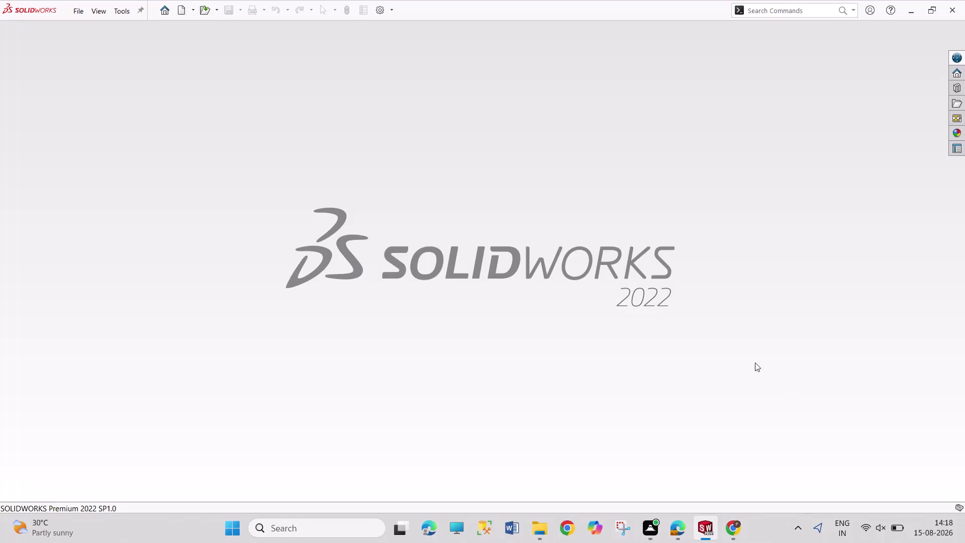
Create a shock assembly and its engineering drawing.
Create a new blank Part document (Part4) from the New SOLIDWORKS Document dialog.
click(186, 11)
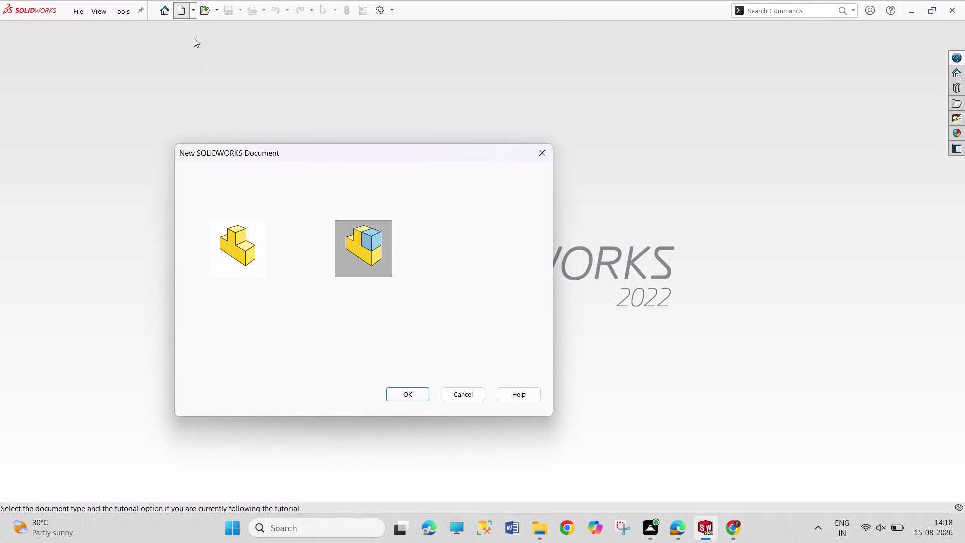
click(244, 265)
click(420, 386)
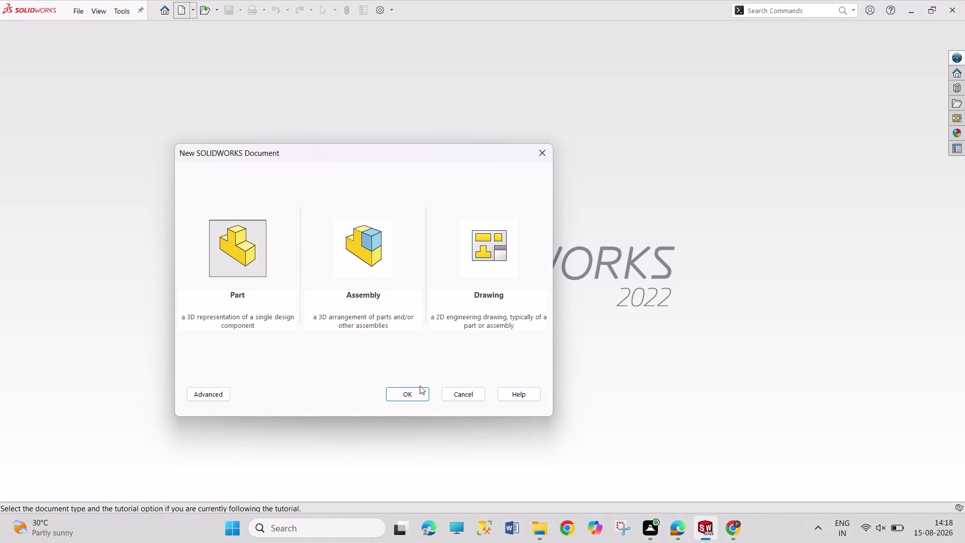
click(422, 391)
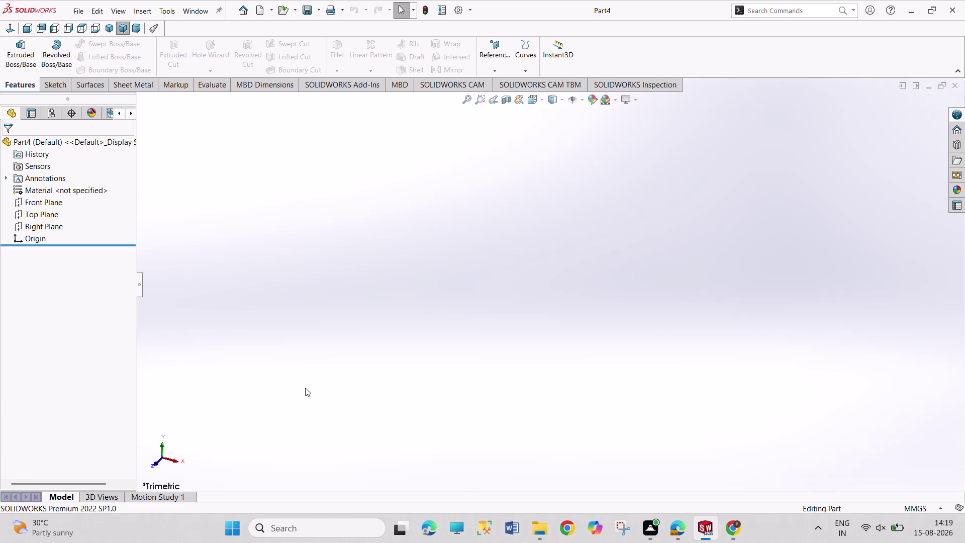
Bring up the Shock Assembly.pdf reference from Edge's taskbar thumbnail.
drag(250, 214, 467, 291)
drag(364, 243, 457, 315)
drag(339, 251, 365, 329)
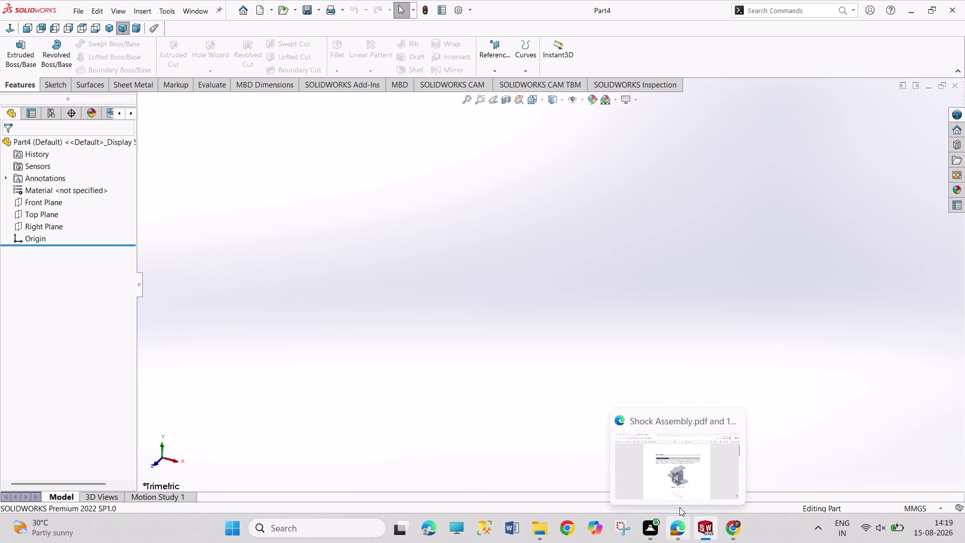
click(677, 491)
Scroll through the Shock Assembly PDF to page 2's dimension drawings.
scroll(down, 3)
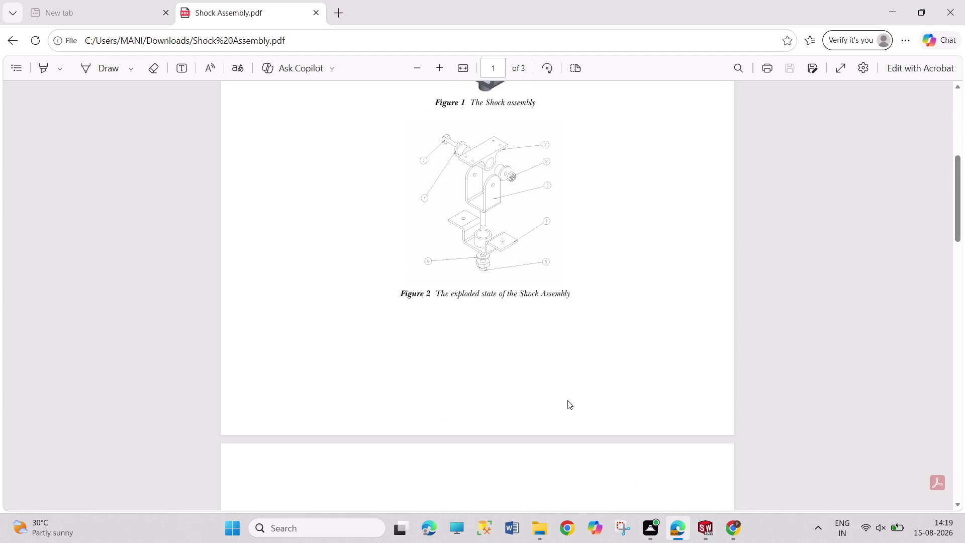
scroll(down, 3)
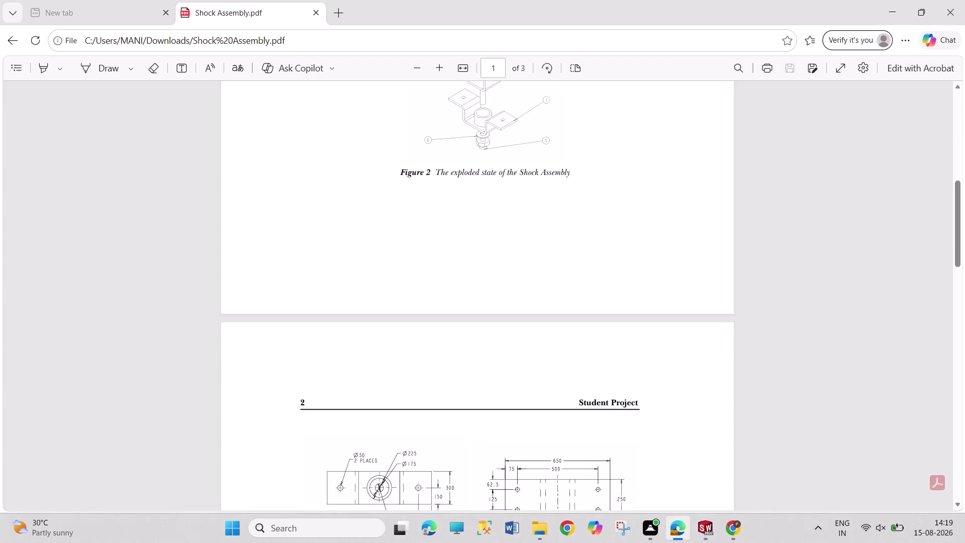
scroll(down, 3)
scroll(down, 3)
scroll(up, 3)
scroll(up, 3)
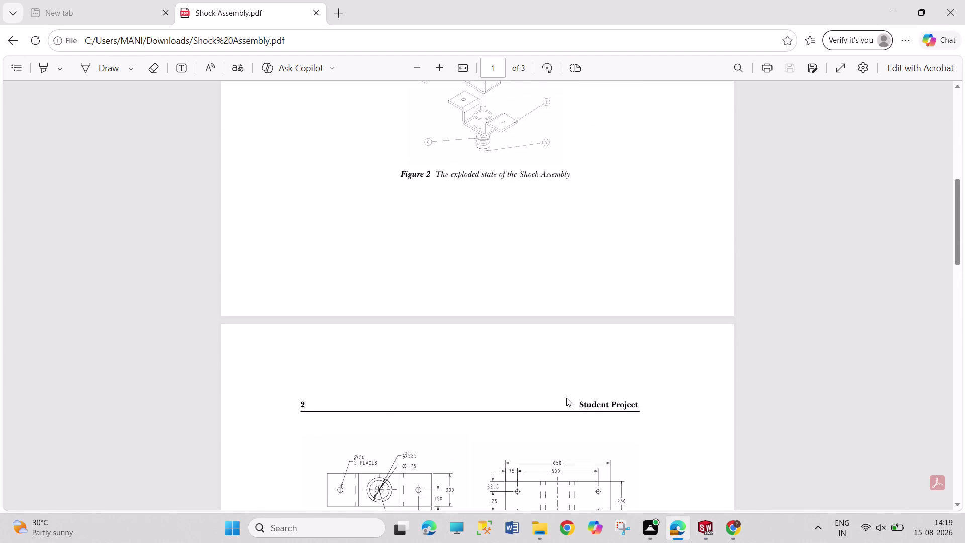
scroll(up, 3)
scroll(down, 3)
scroll(down, 3)
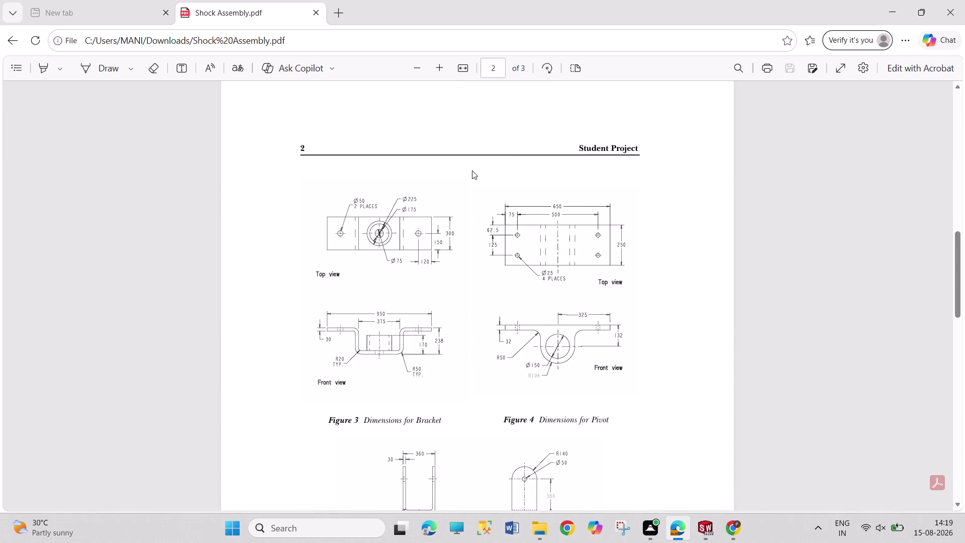
Enlarge the Bracket and Pivot drawings (Figures 3 and 4), then return to SOLIDWORKS.
click(471, 68)
scroll(down, 3)
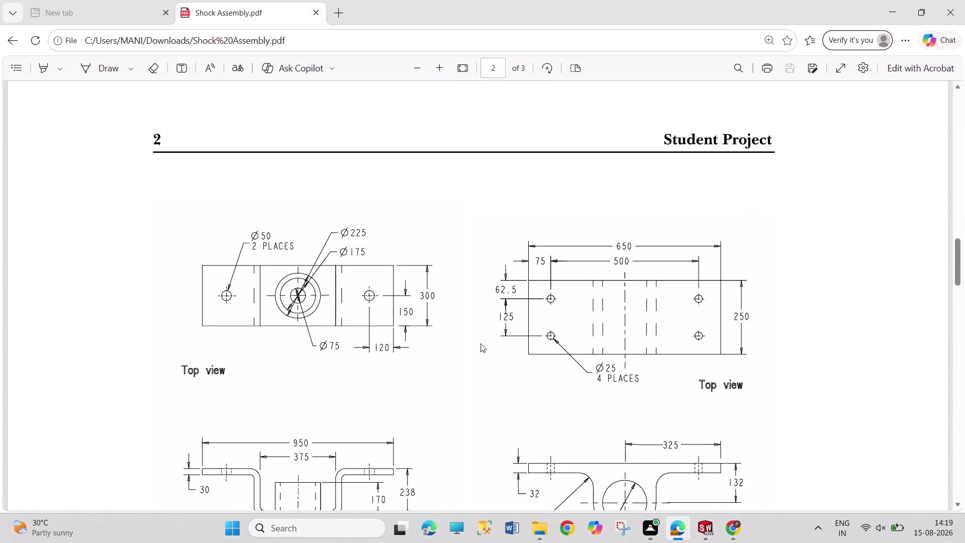
scroll(down, 3)
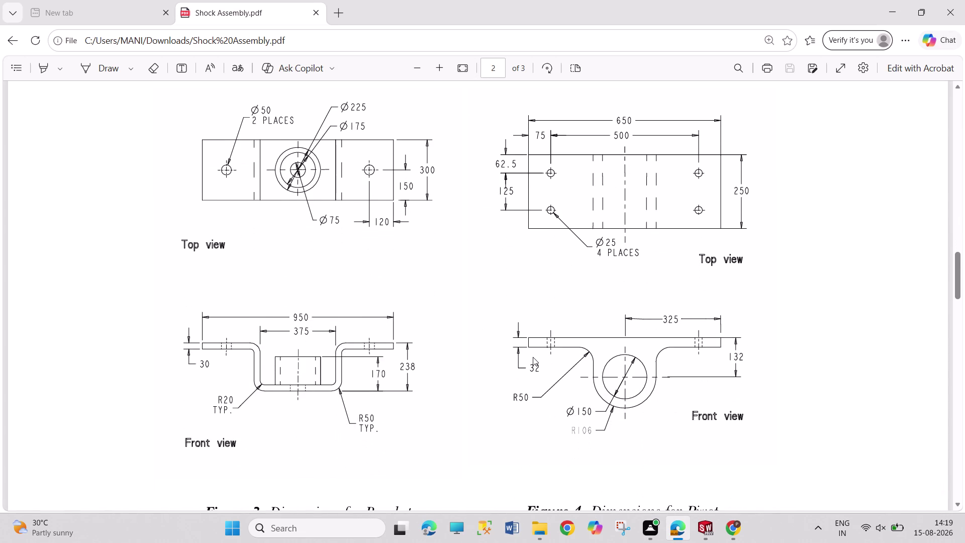
scroll(up, 3)
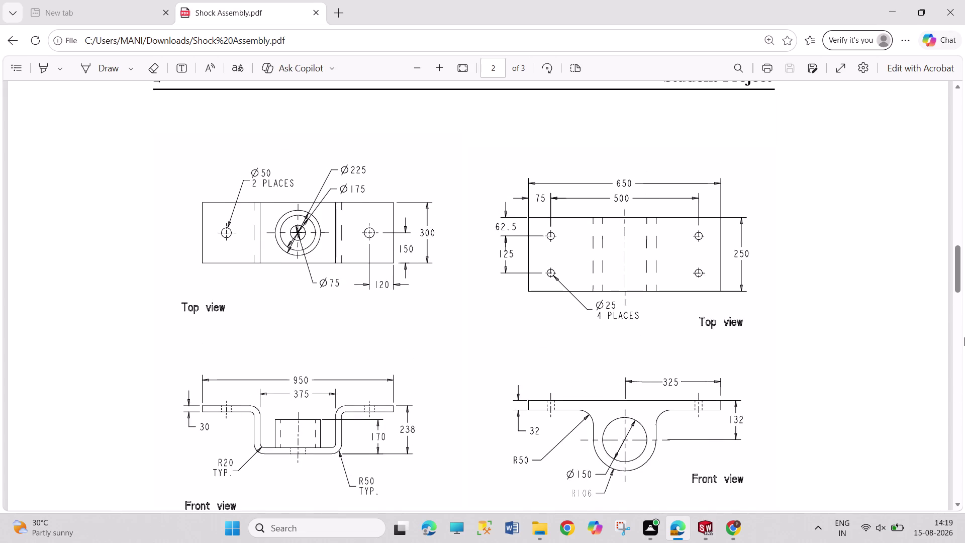
click(956, 503)
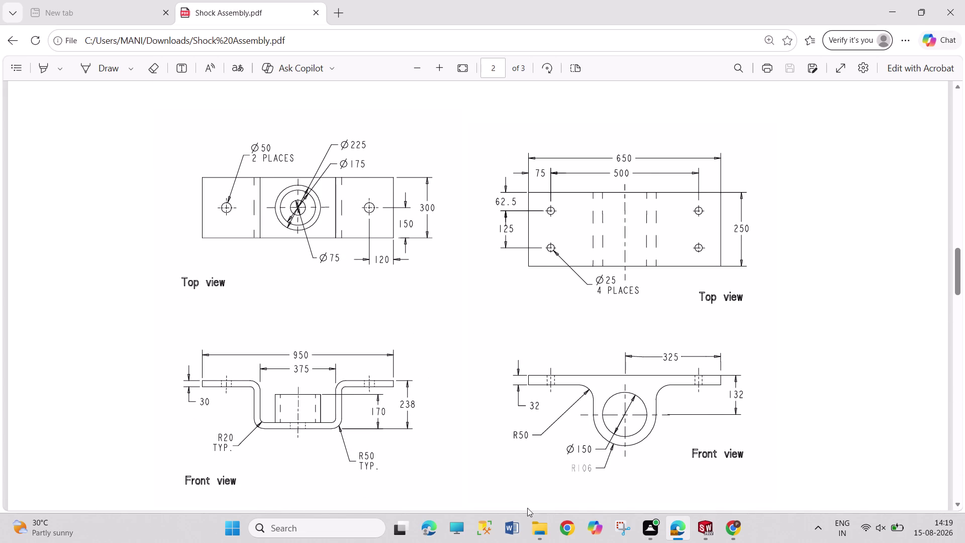
click(714, 533)
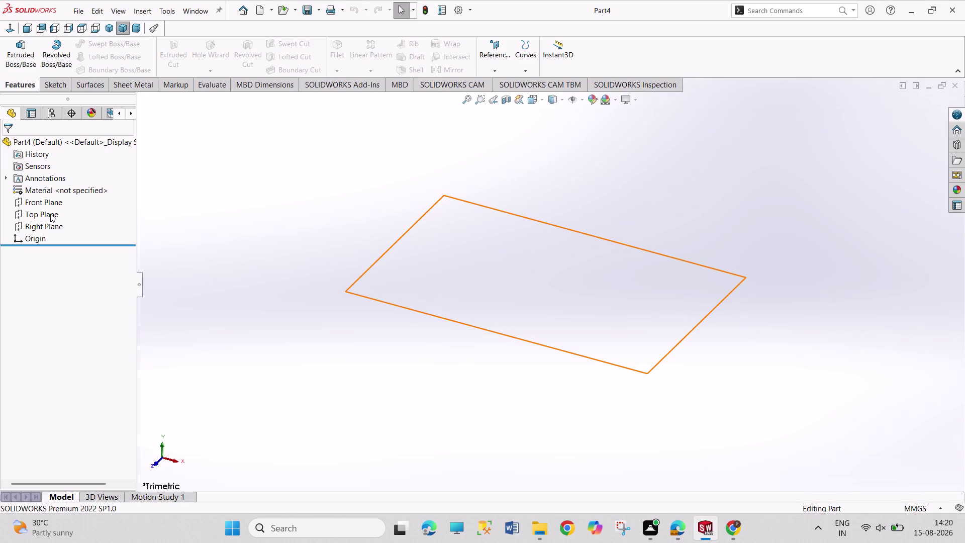
On the Front Plane, draw a connected hat-shaped line profile through the origin.
click(53, 199)
click(61, 187)
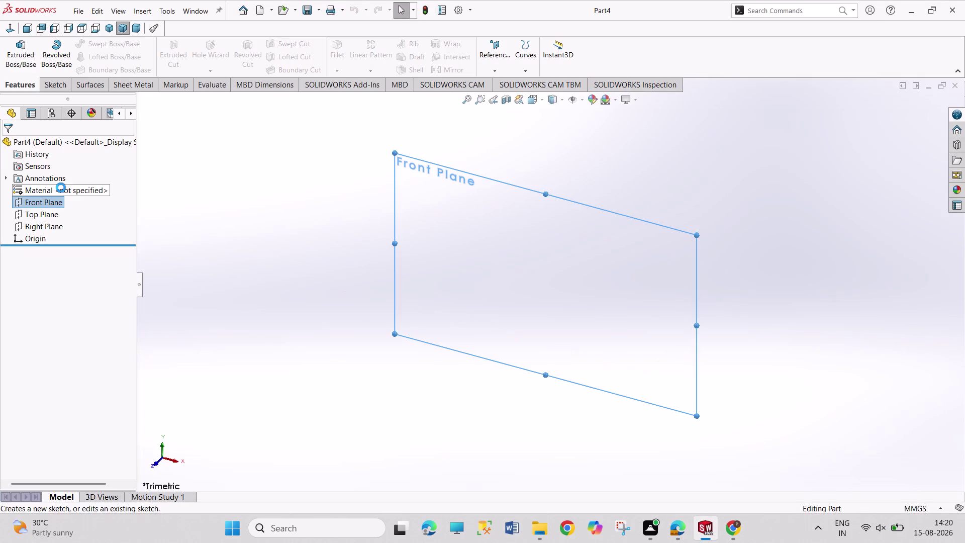
click(96, 38)
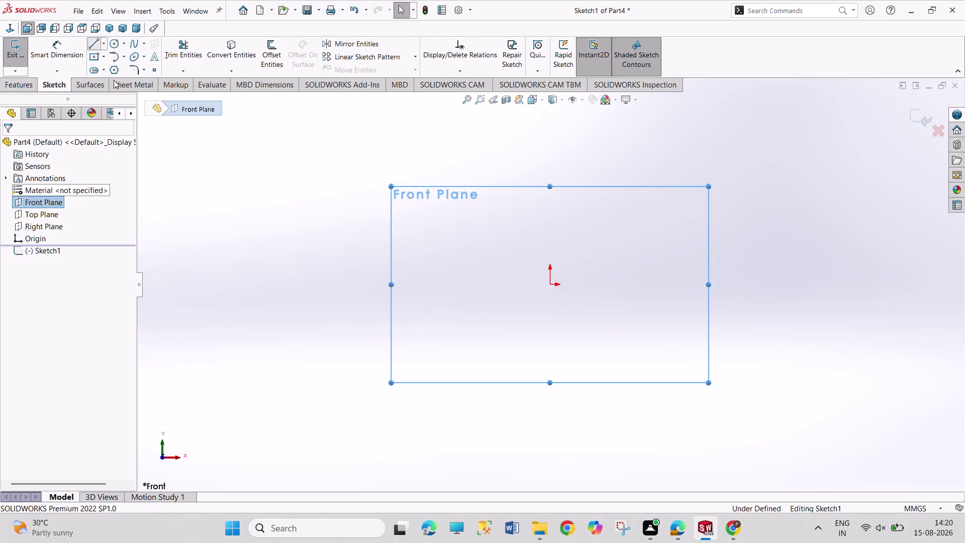
click(319, 181)
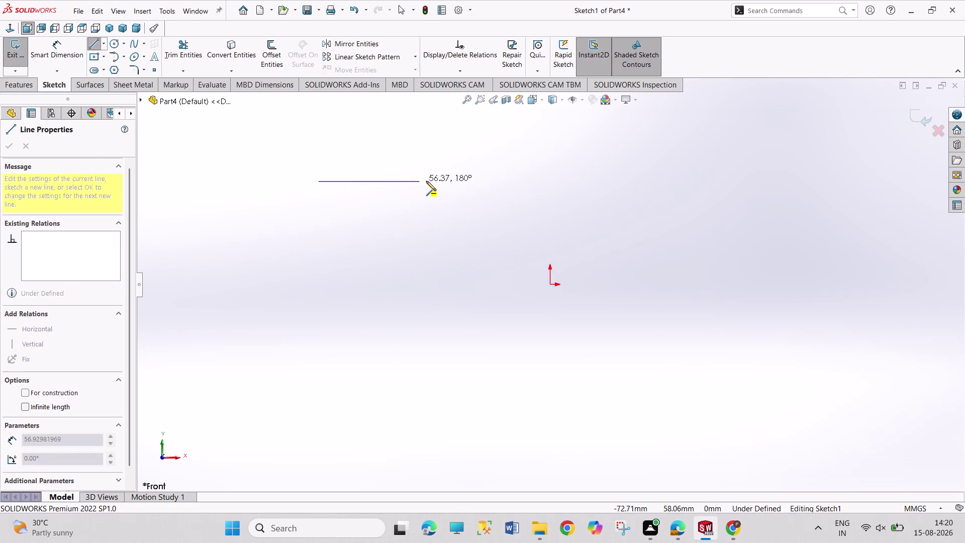
click(432, 181)
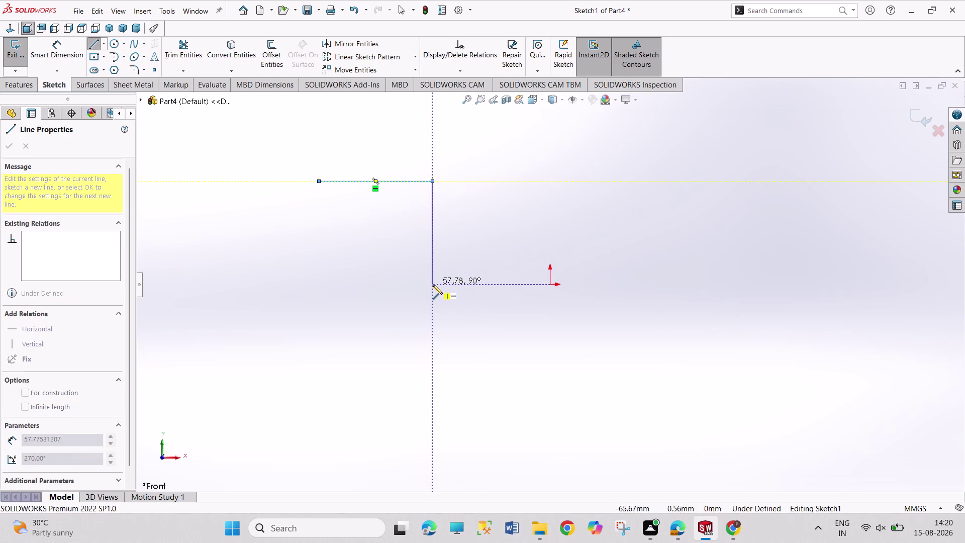
click(433, 285)
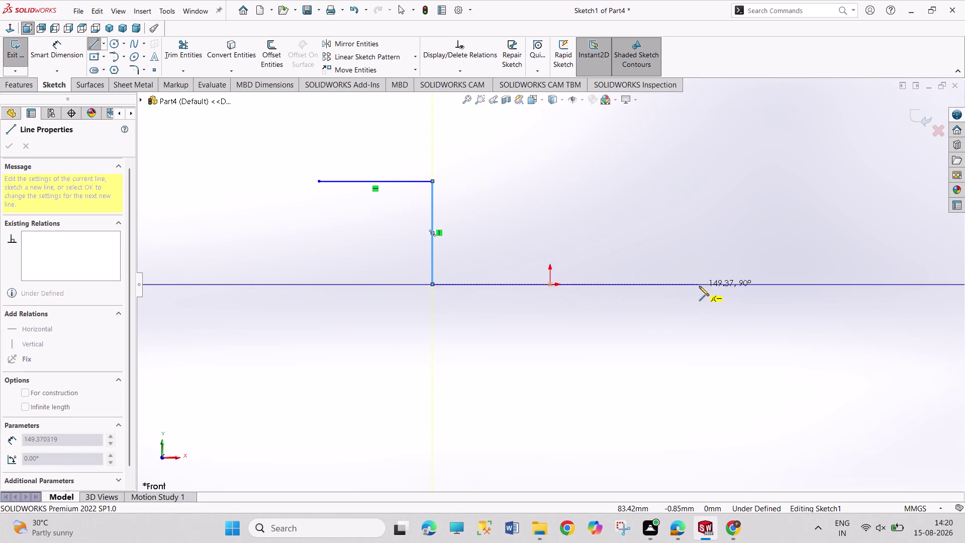
click(700, 286)
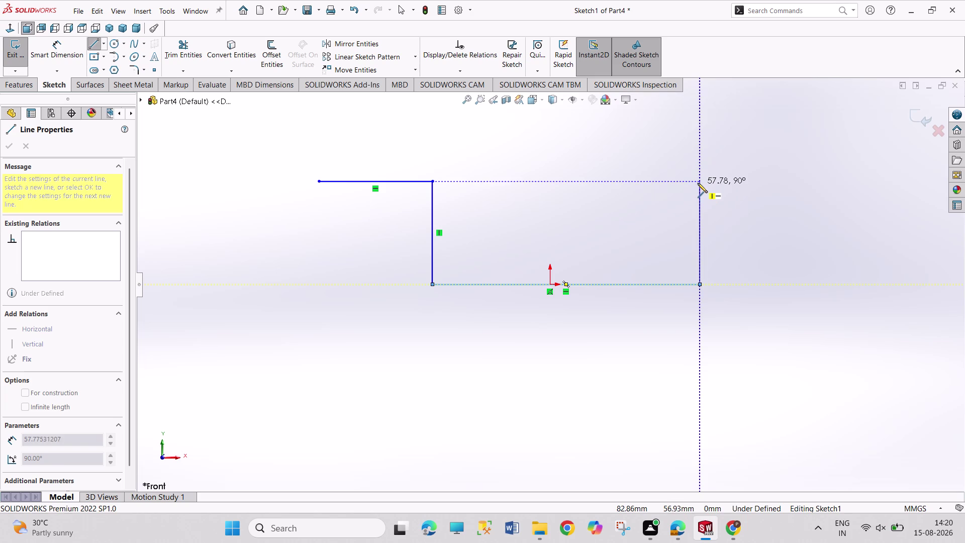
drag(698, 183, 703, 182)
click(775, 180)
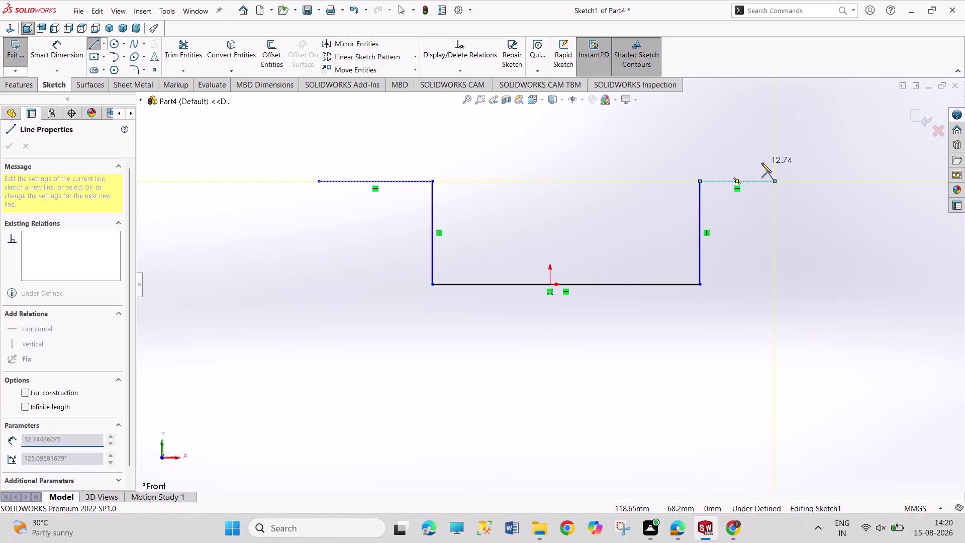
right_click(762, 163)
click(766, 167)
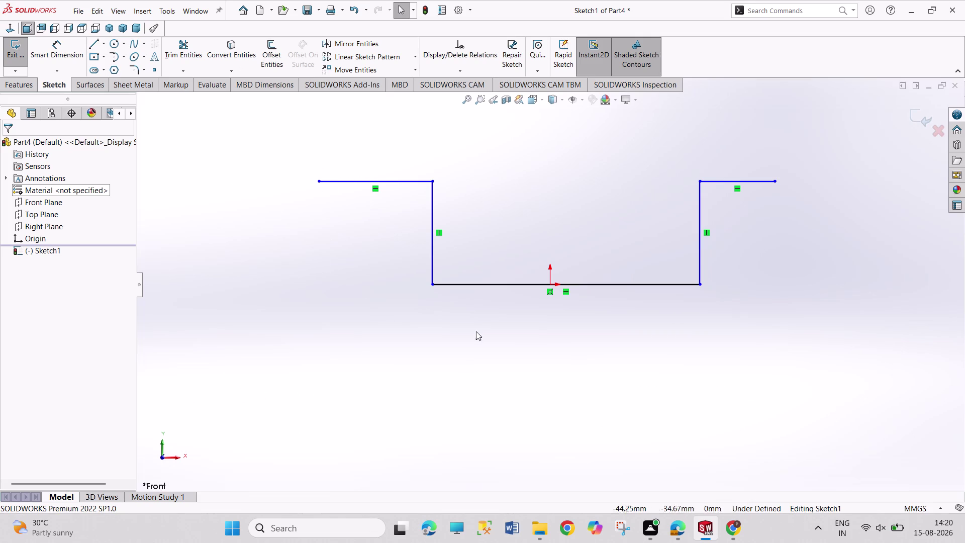
Draw a vertical construction centerline upward from the origin.
click(436, 249)
click(433, 248)
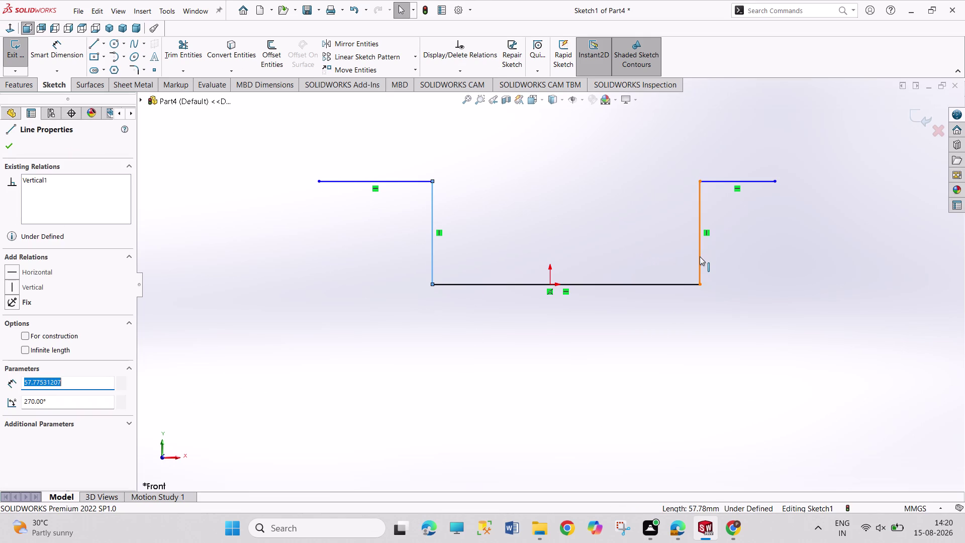
click(700, 257)
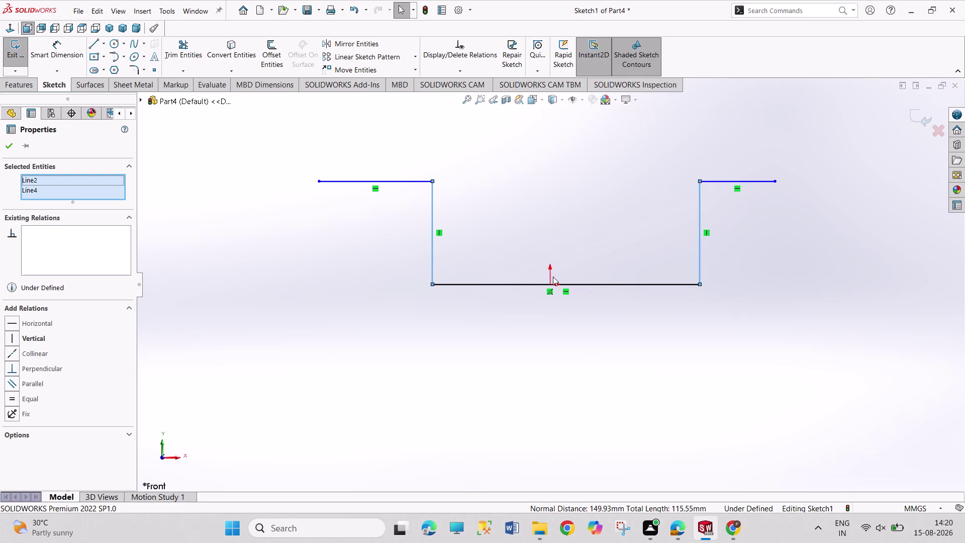
click(550, 286)
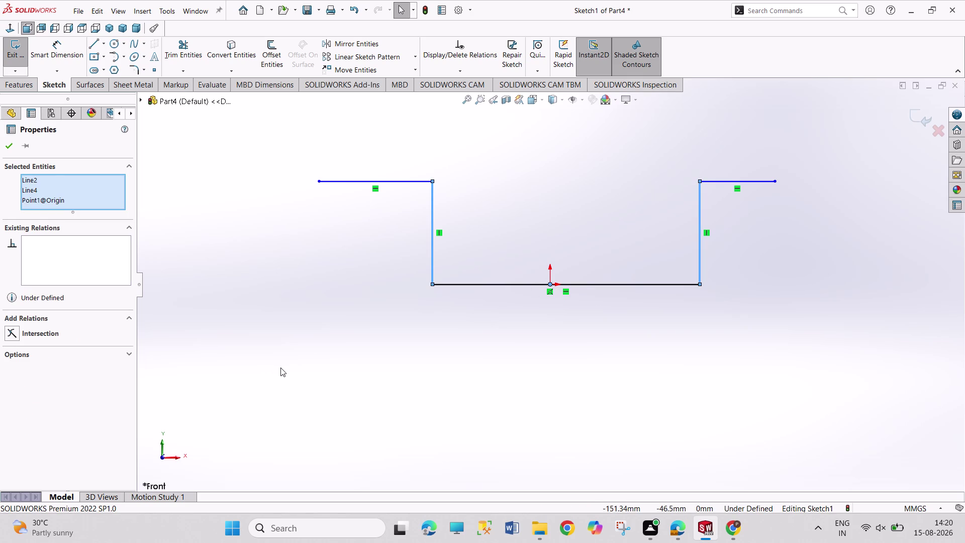
click(281, 367)
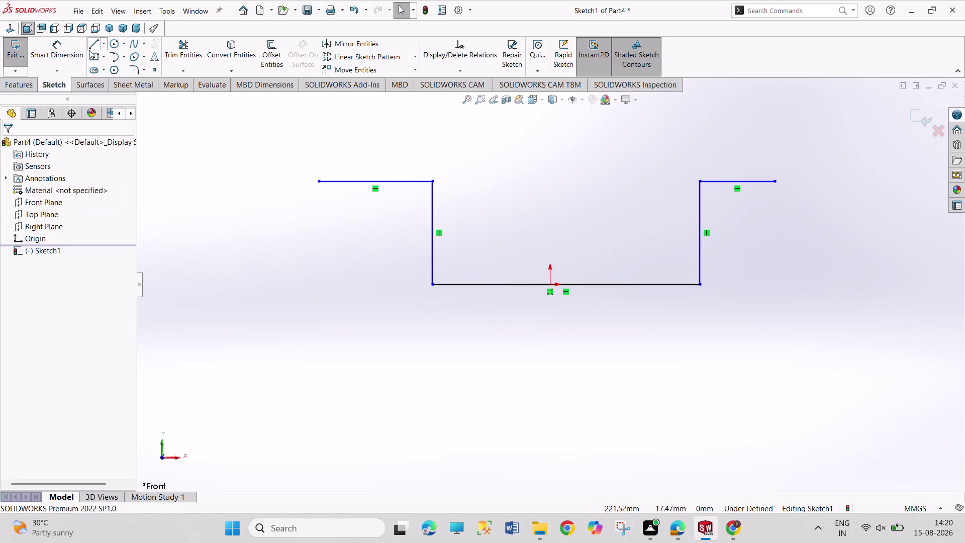
click(104, 45)
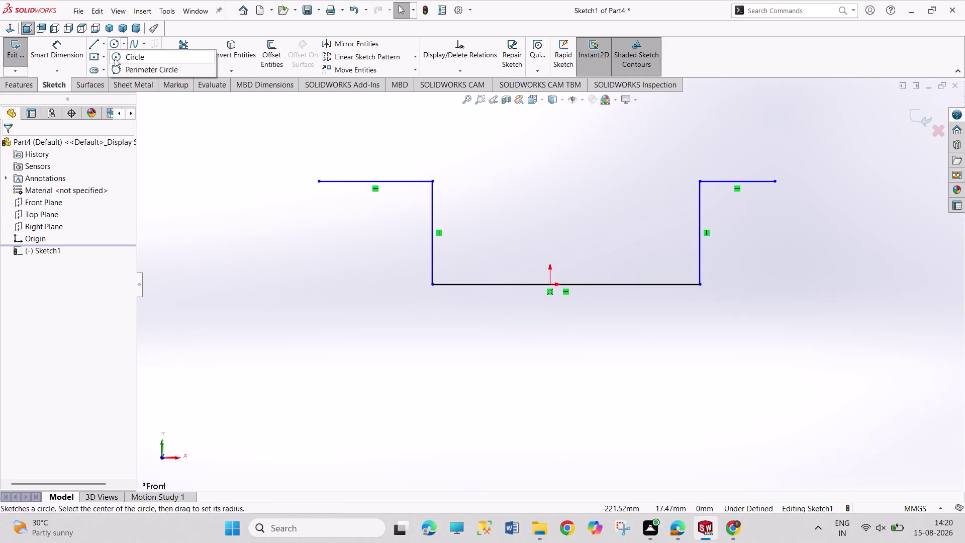
click(107, 69)
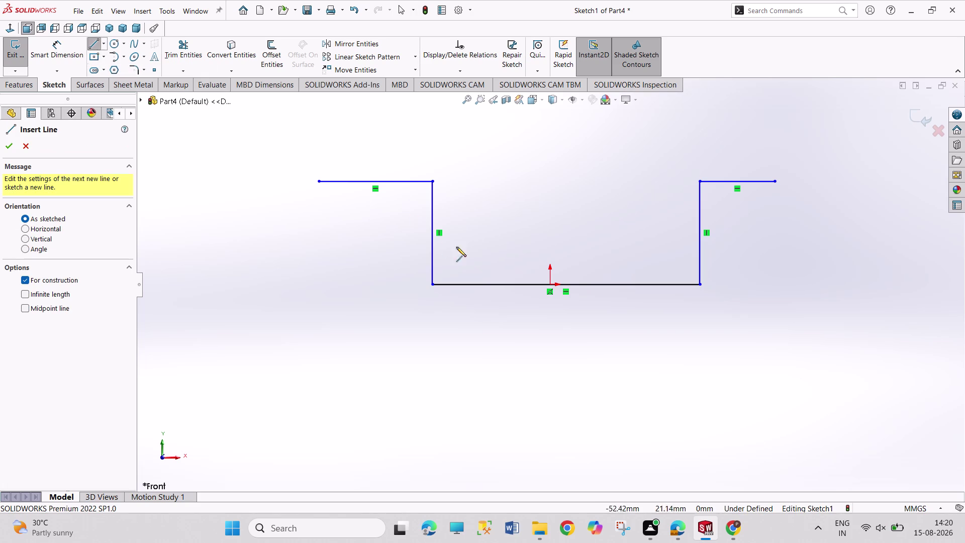
click(551, 285)
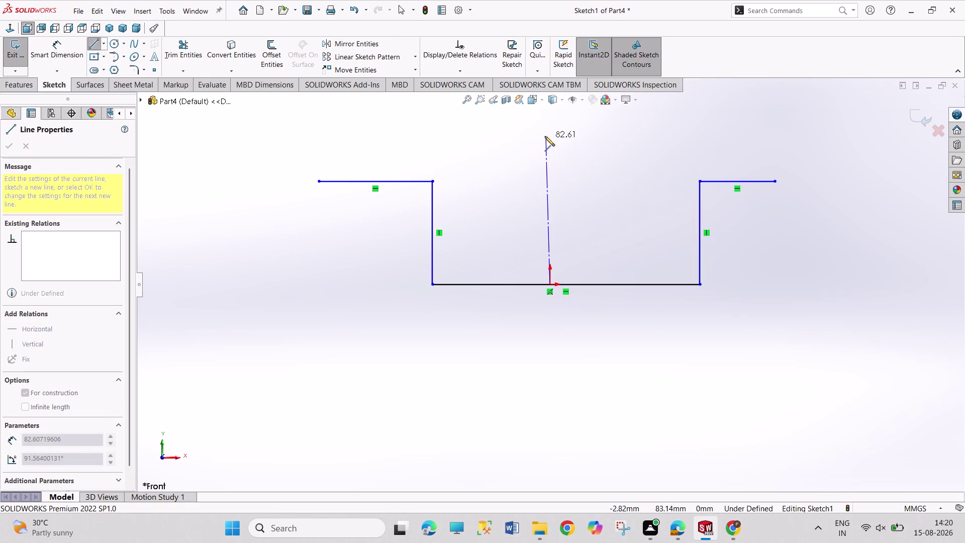
click(551, 137)
right_click(607, 176)
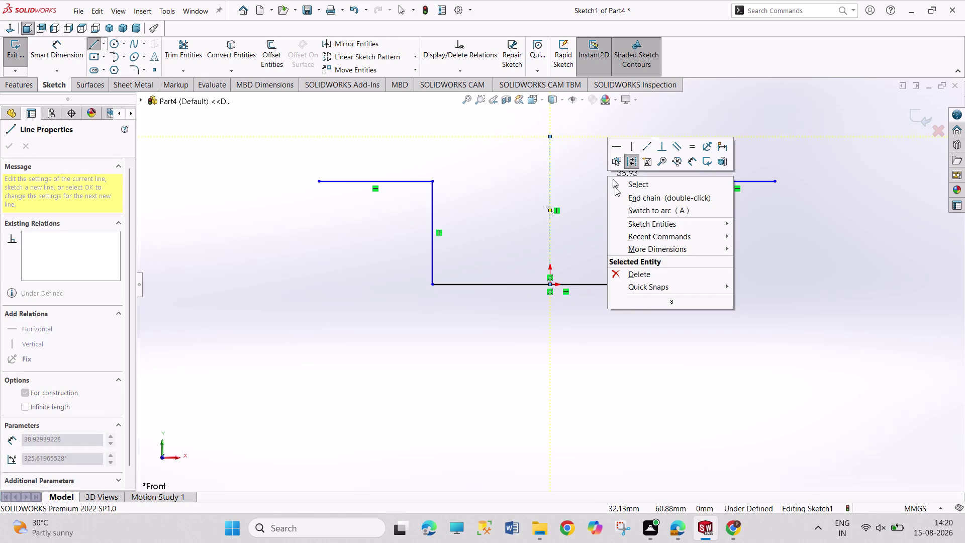
click(616, 188)
Make the left and right vertical legs equal in length.
click(434, 263)
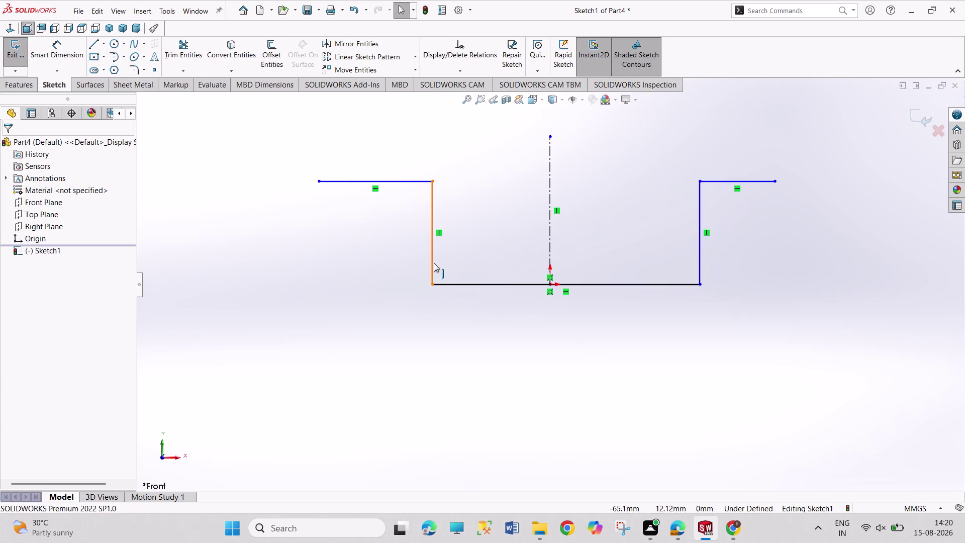
click(700, 266)
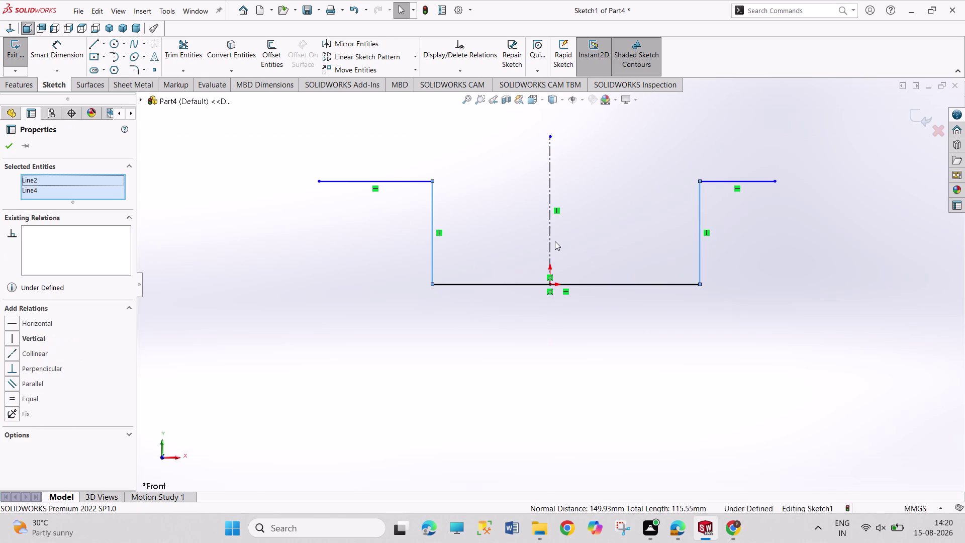
click(552, 238)
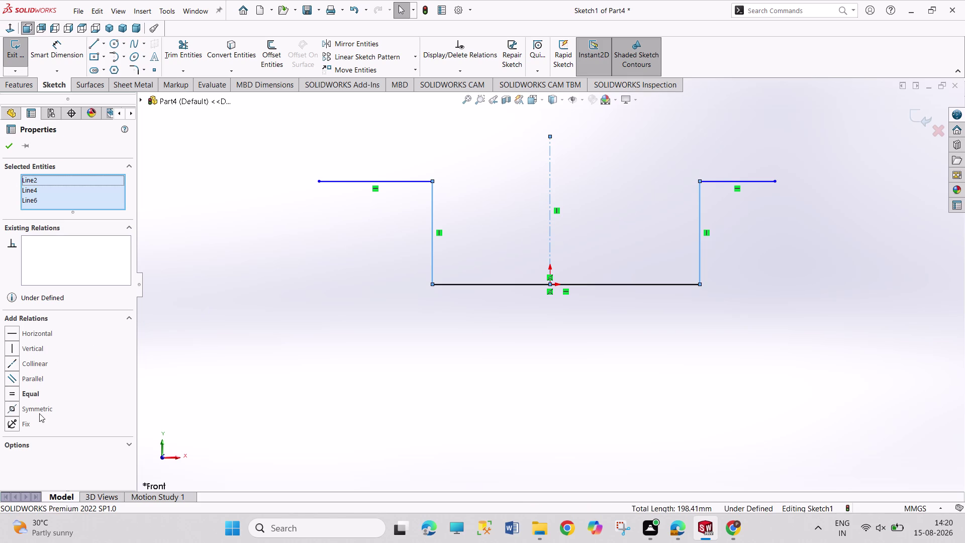
click(38, 408)
drag(245, 361, 249, 356)
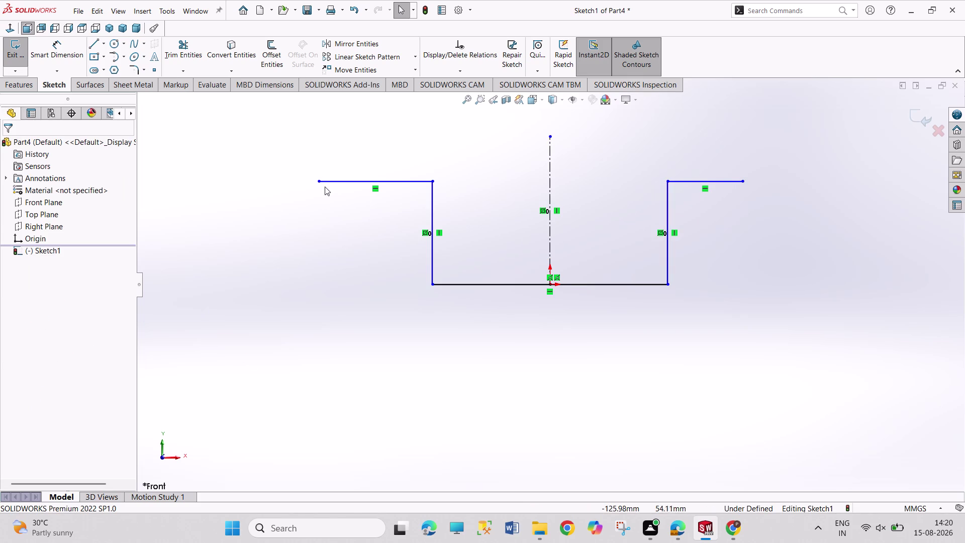
Make the two outer endpoints symmetric about the centerline.
click(320, 180)
click(744, 180)
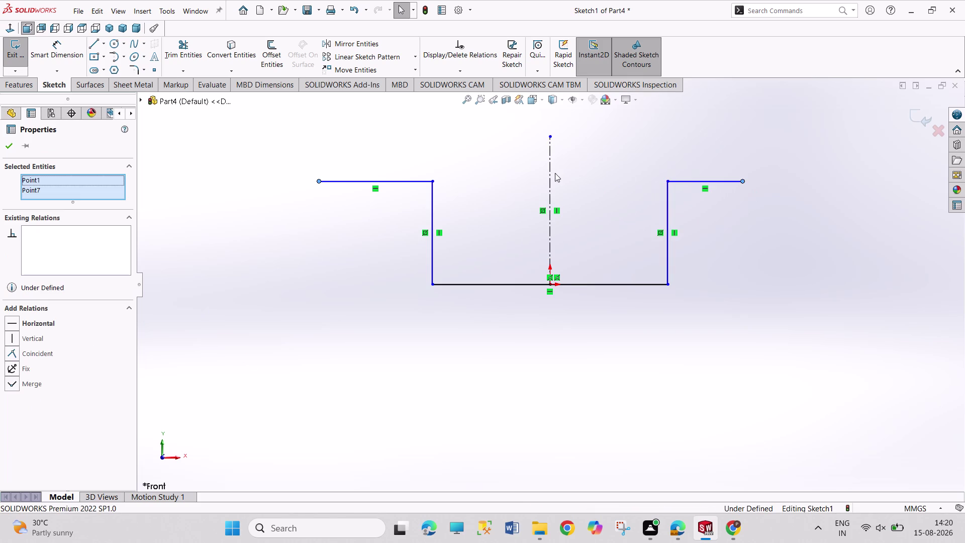
click(552, 171)
click(38, 333)
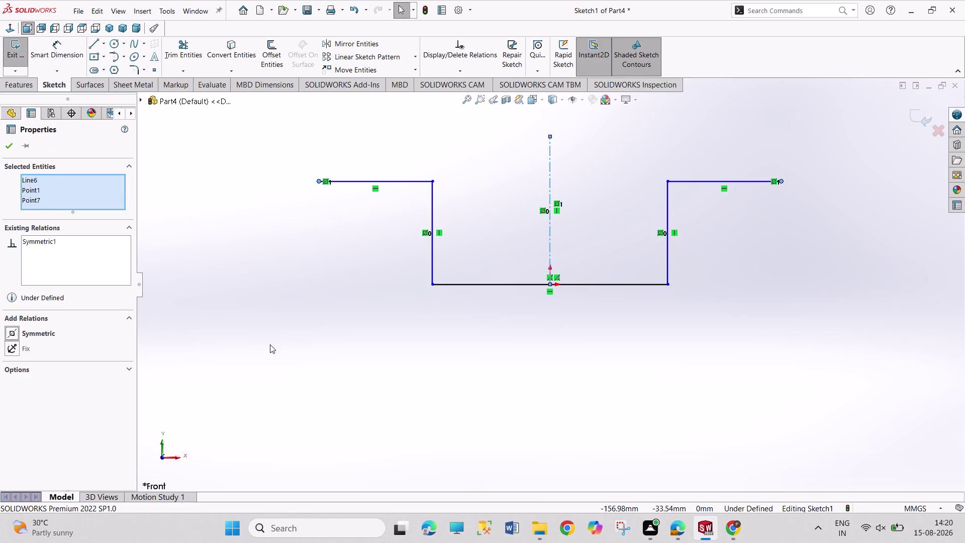
click(270, 345)
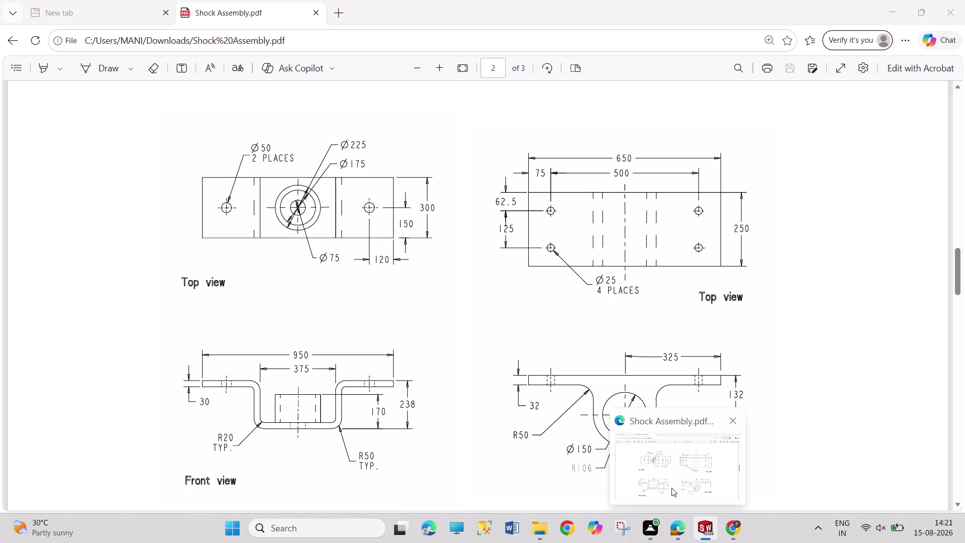
right_drag(423, 446, 392, 190)
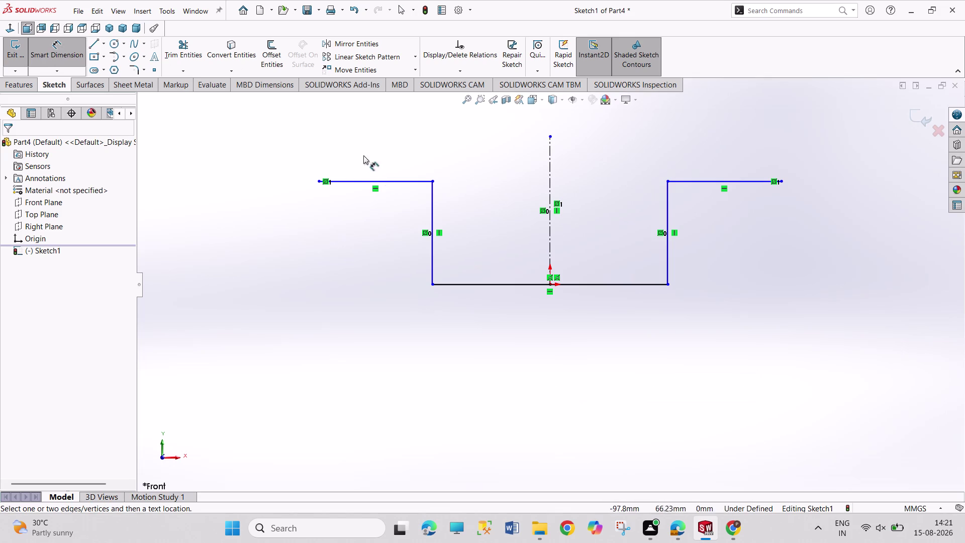
Dimension the overall width between the outer endpoints as 950 mm.
click(319, 183)
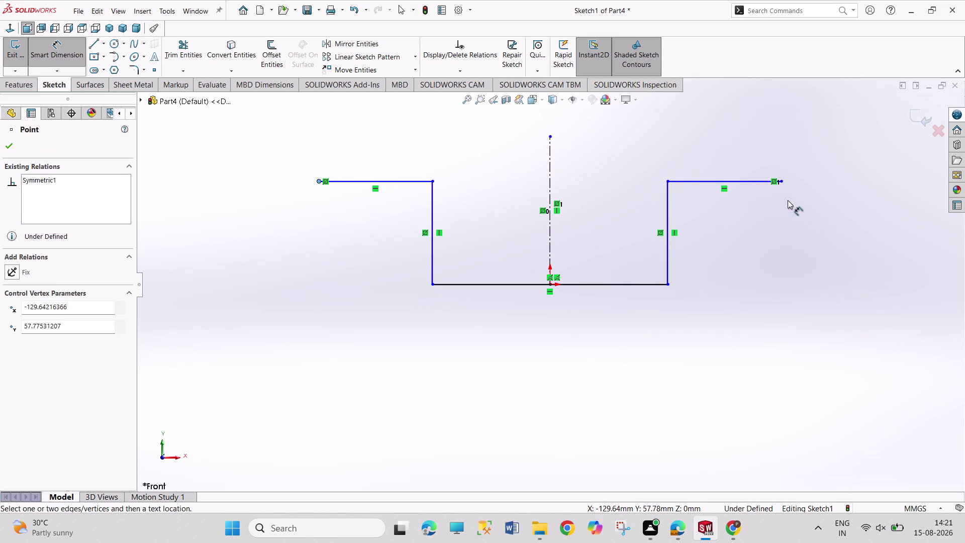
click(783, 180)
click(609, 363)
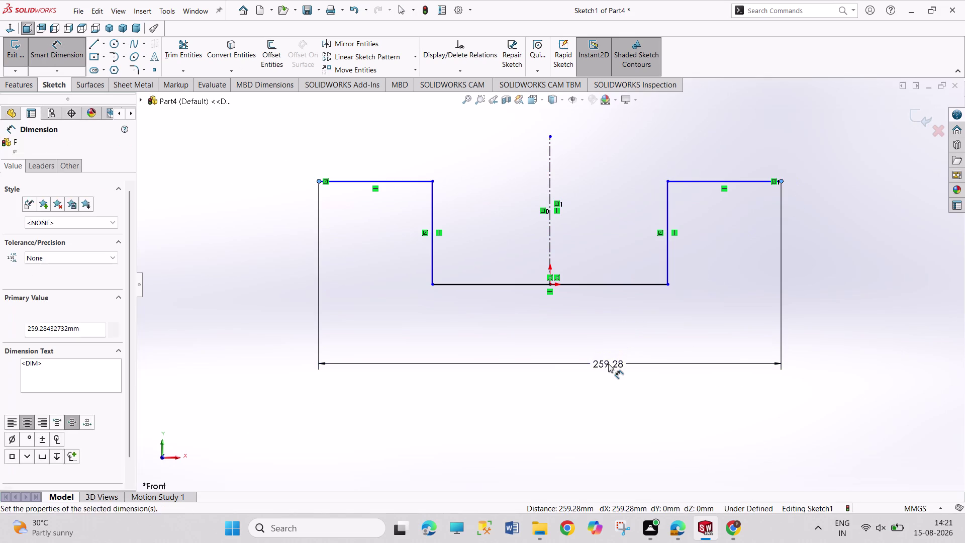
text(950)
key(Return)
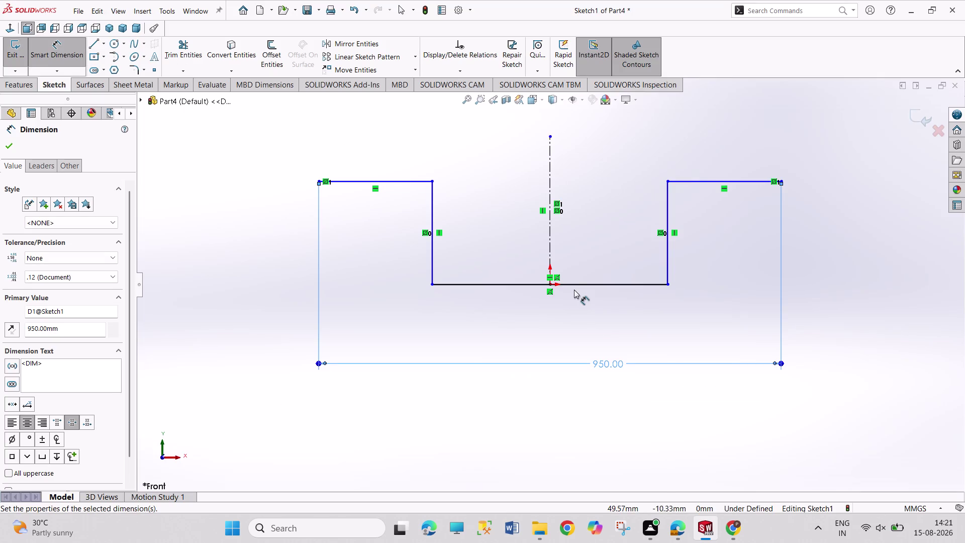
Dimension the bottom recess line as 375 mm and stop dimensioning.
drag(576, 287, 577, 273)
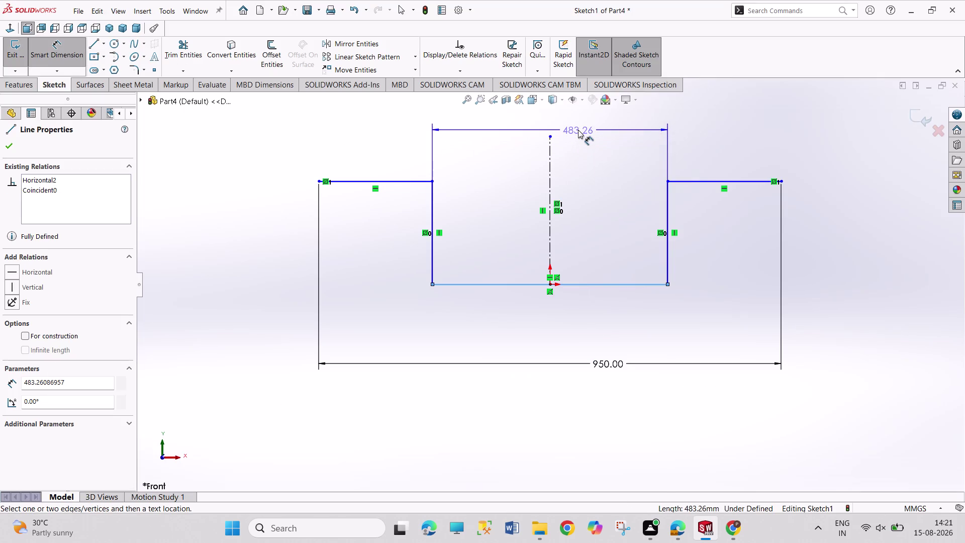
click(579, 130)
text(375)
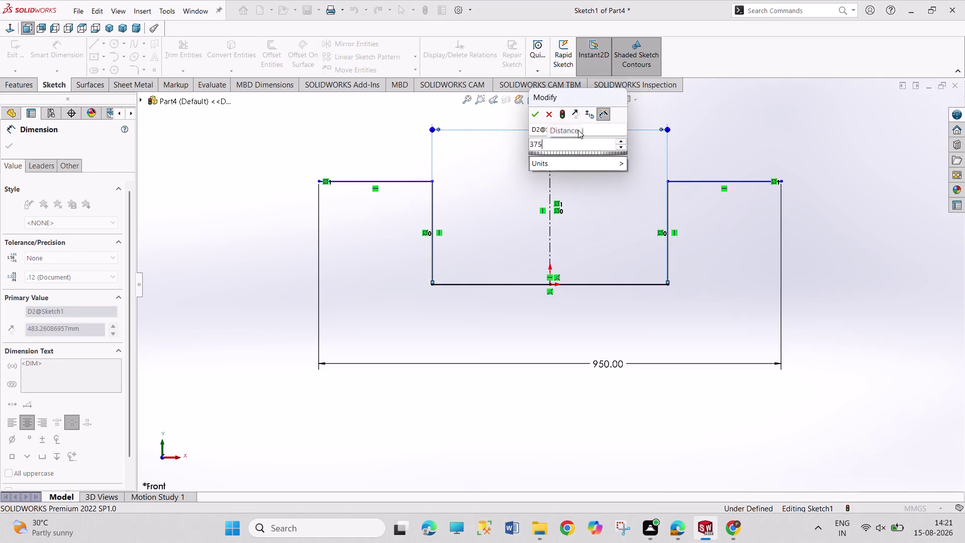
key(Return)
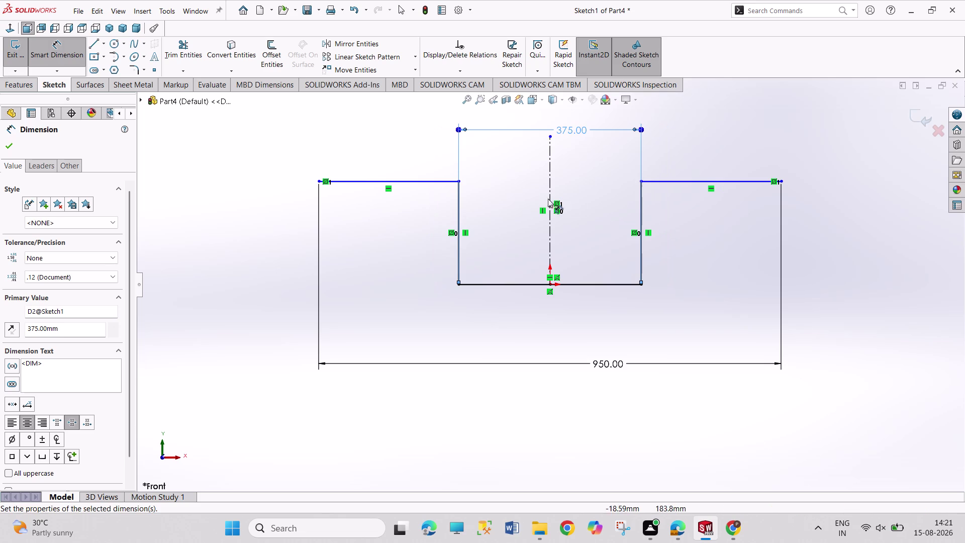
right_click(693, 153)
click(717, 188)
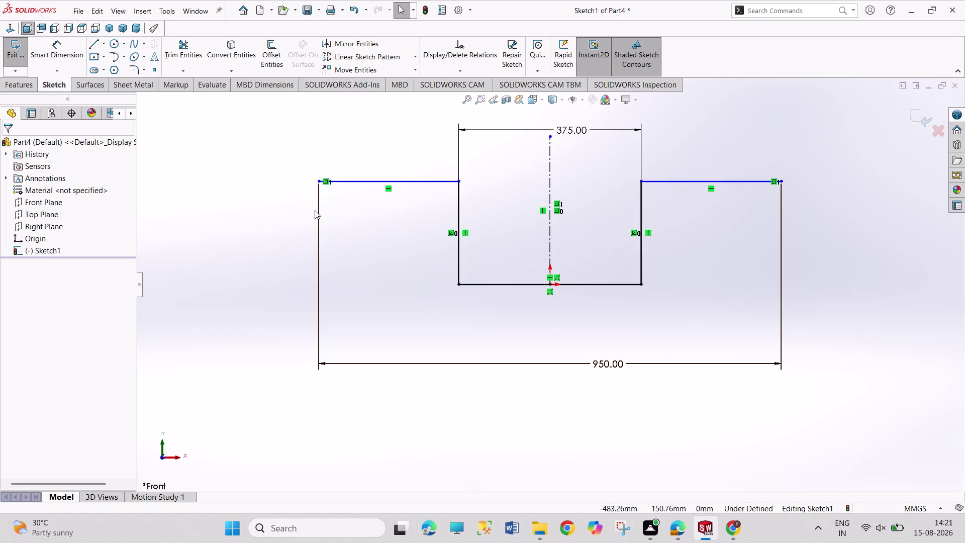
click(269, 46)
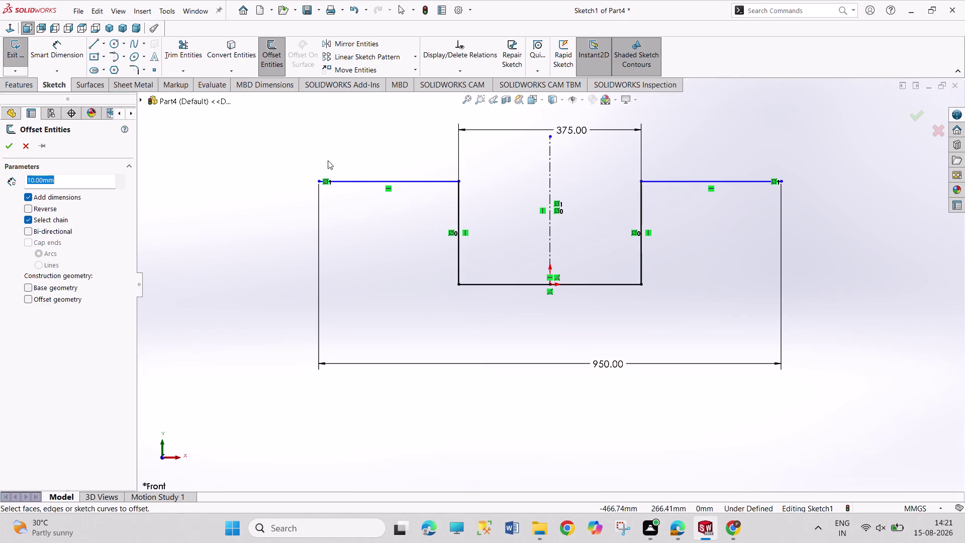
Offset the whole profile chain 30 mm below the original.
click(362, 182)
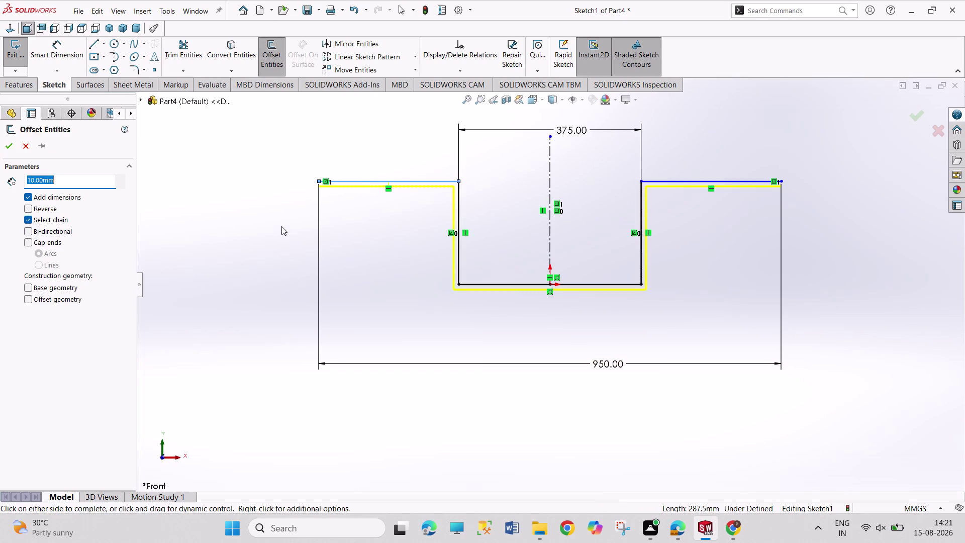
text(30)
key(Return)
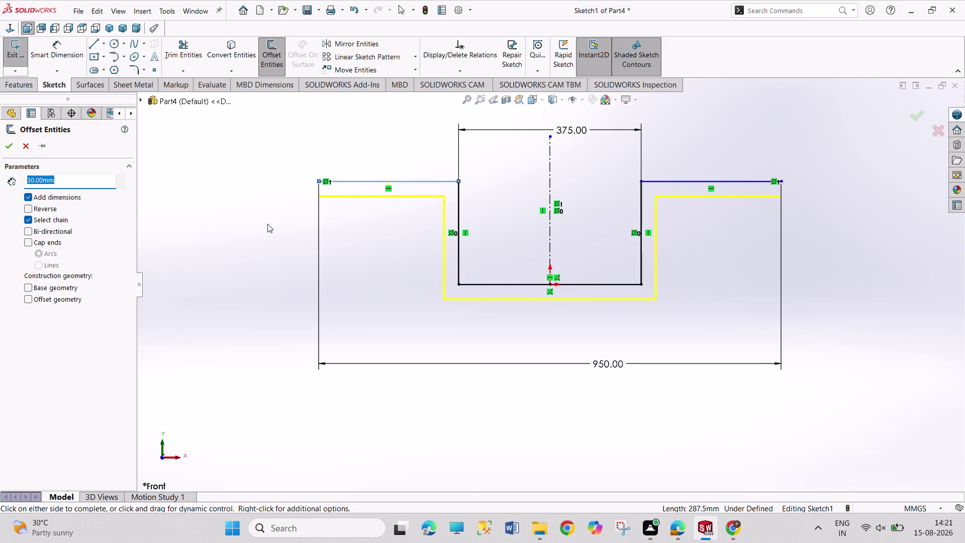
click(8, 150)
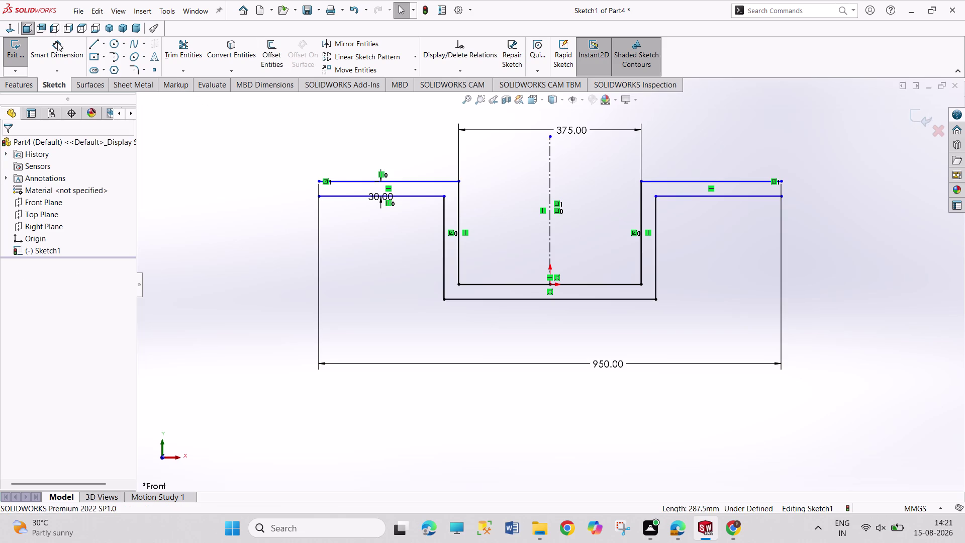
Close both ends of the channel with short vertical lines.
click(91, 47)
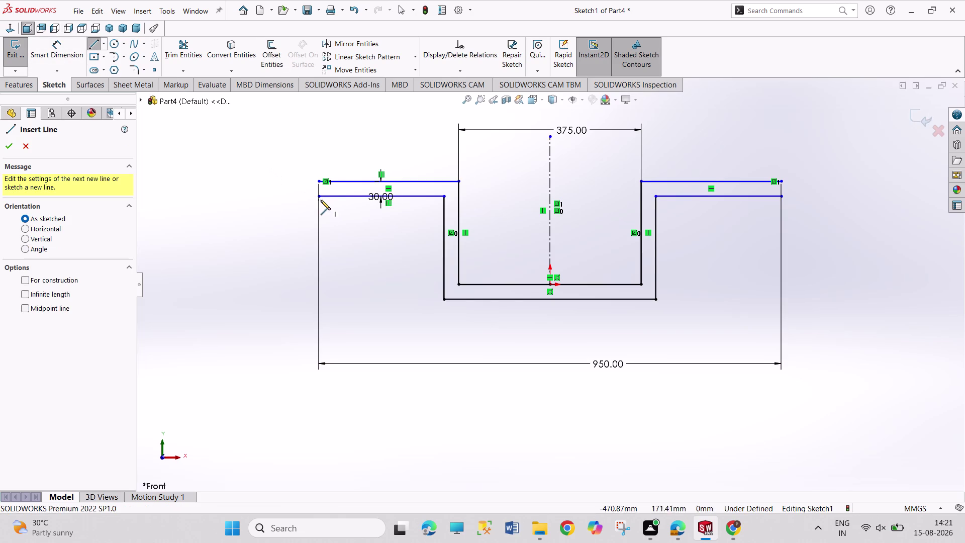
click(319, 196)
click(319, 182)
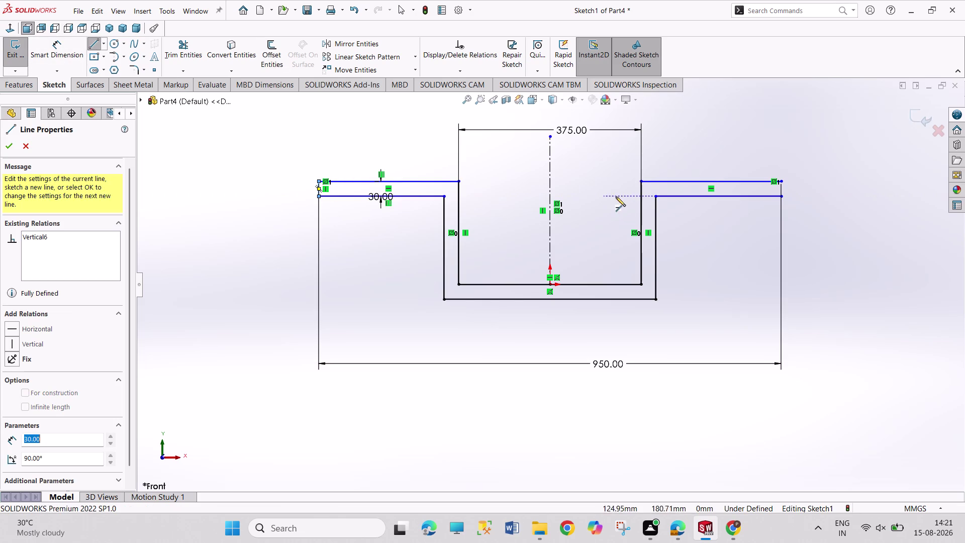
click(780, 196)
click(782, 180)
right_click(803, 215)
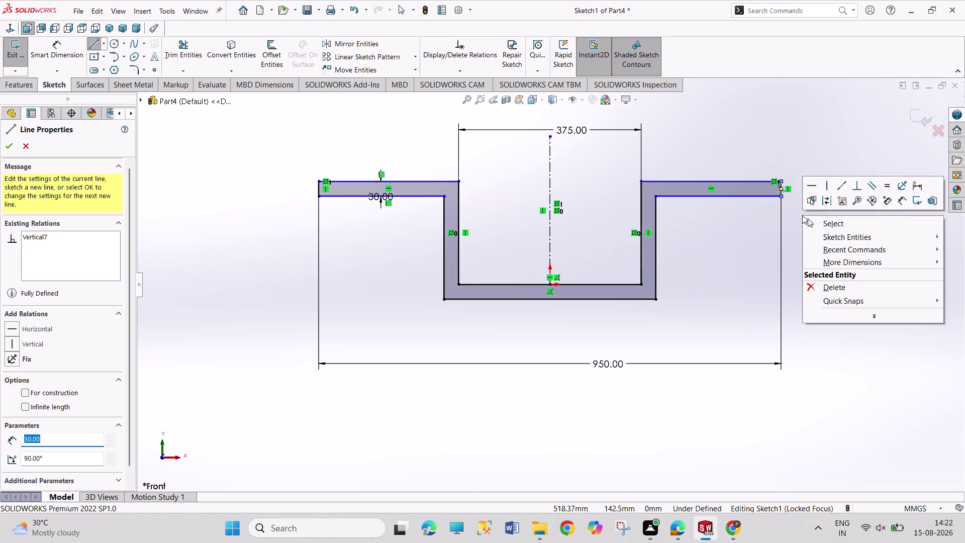
click(808, 224)
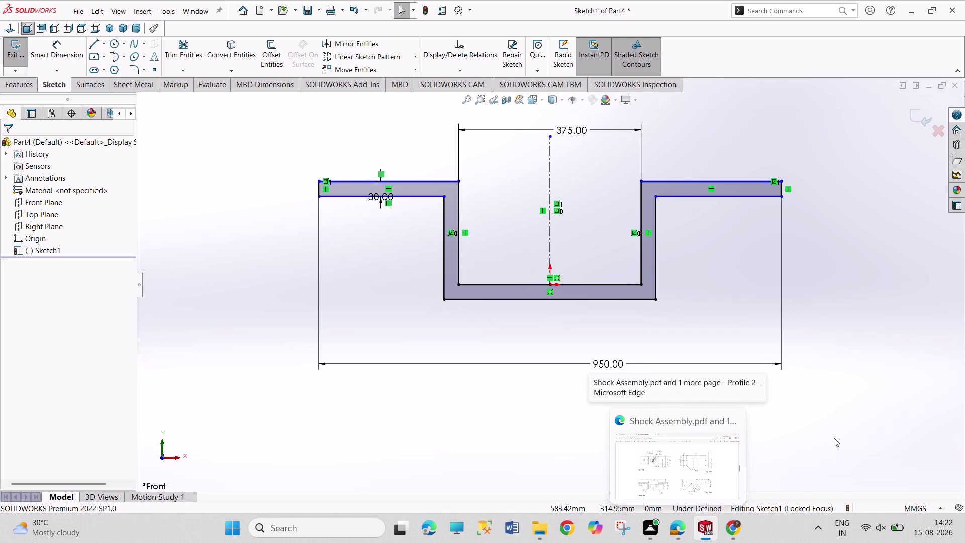
Dimension the channel's overall height from bottom edge to top flange as 238 mm.
right_drag(834, 438, 797, 197)
click(594, 299)
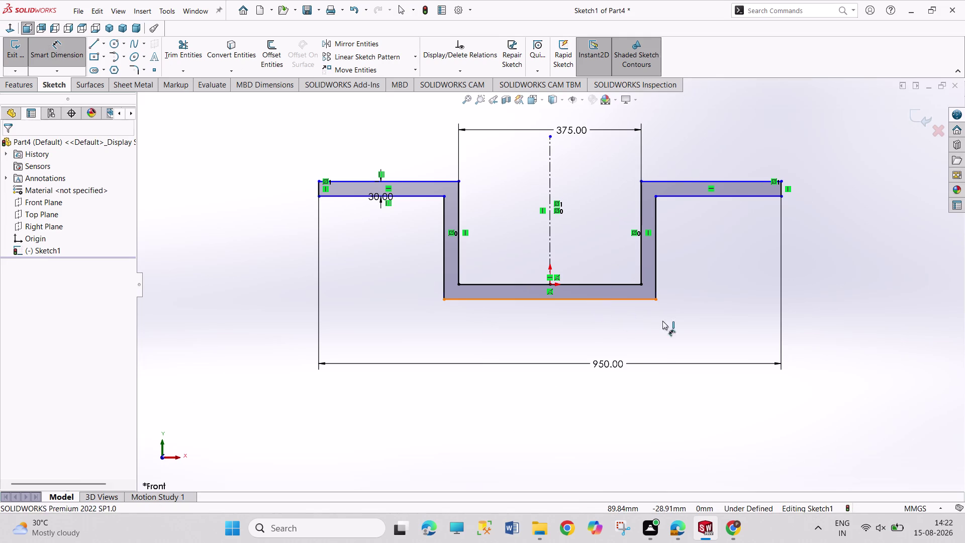
click(722, 183)
click(824, 246)
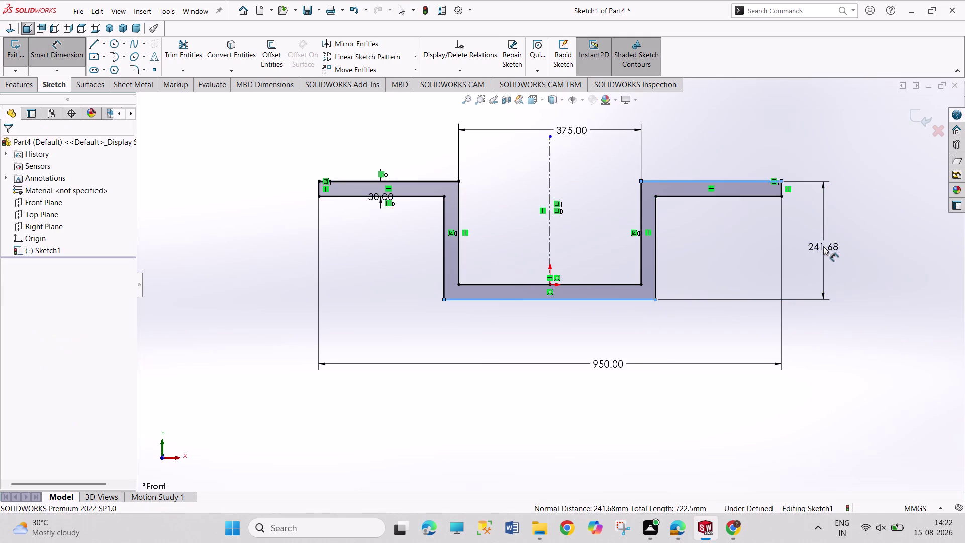
text(238)
key(Return)
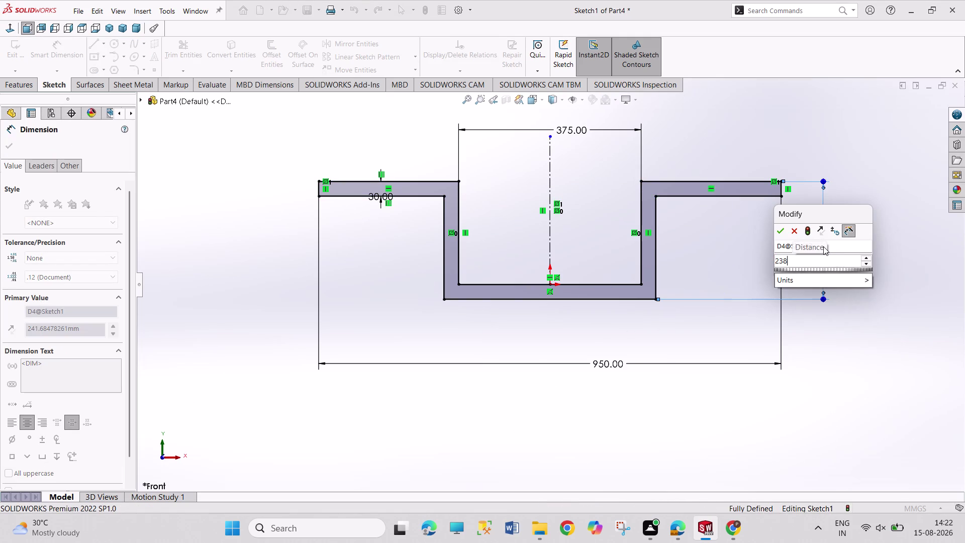
Reposition the 30 mm thickness dimension and exit the fully defined sketch.
right_click(679, 352)
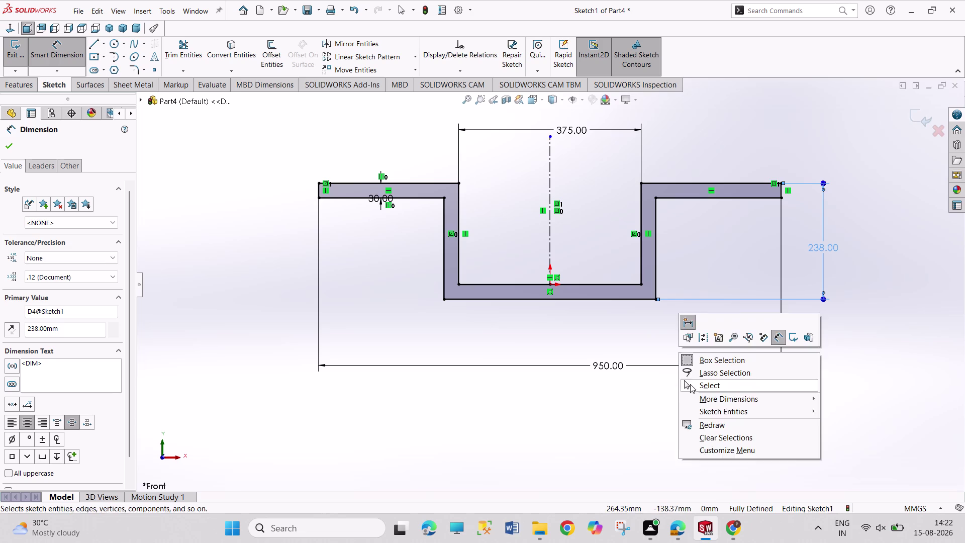
click(693, 384)
drag(374, 199, 366, 239)
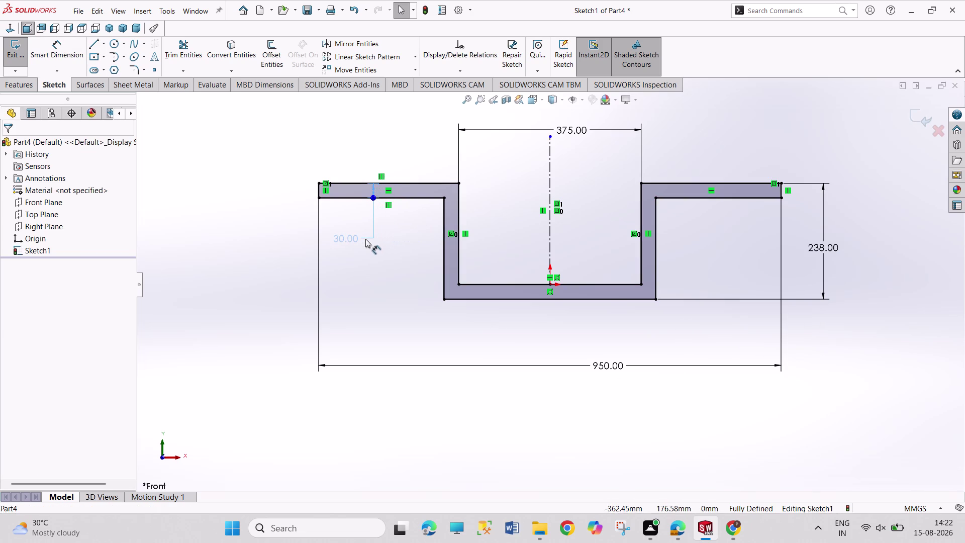
drag(366, 239, 364, 237)
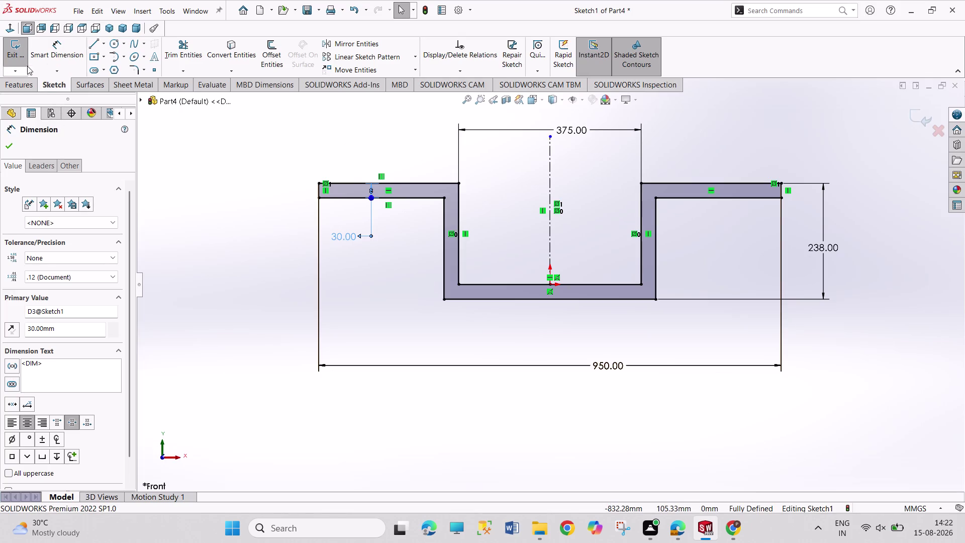
click(25, 61)
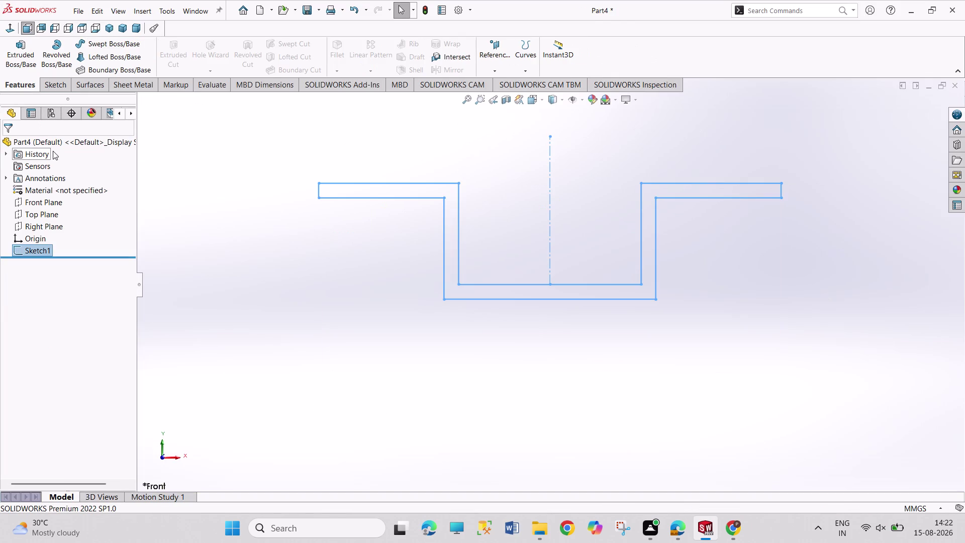
Extrude Sketch1 mid-plane to 300 mm deep, forming Boss-Extrude1.
click(28, 56)
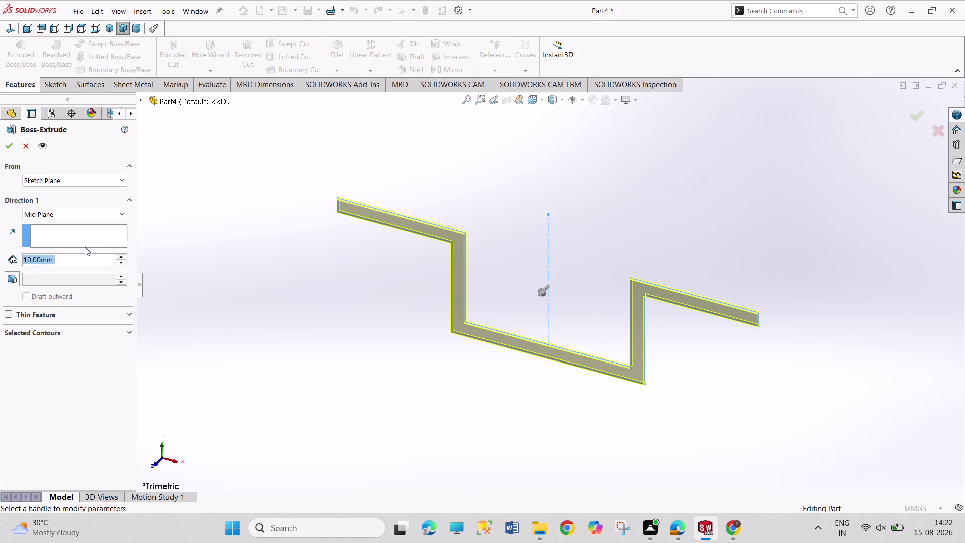
text(300)
key(Return)
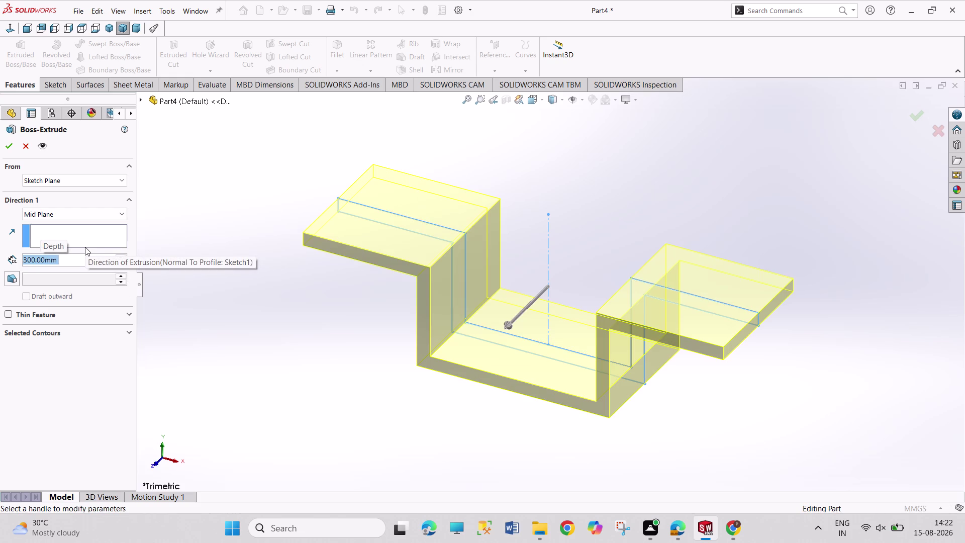
click(12, 146)
click(301, 318)
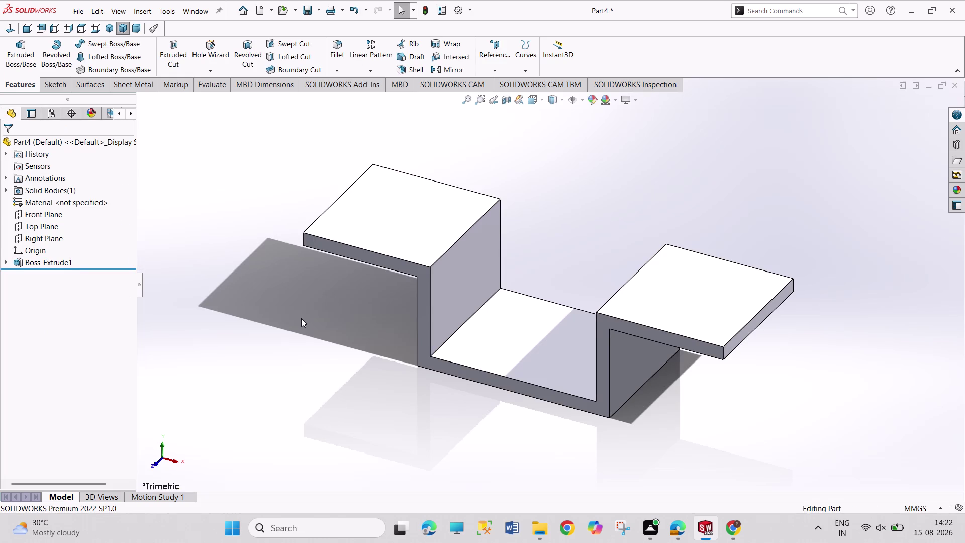
click(525, 331)
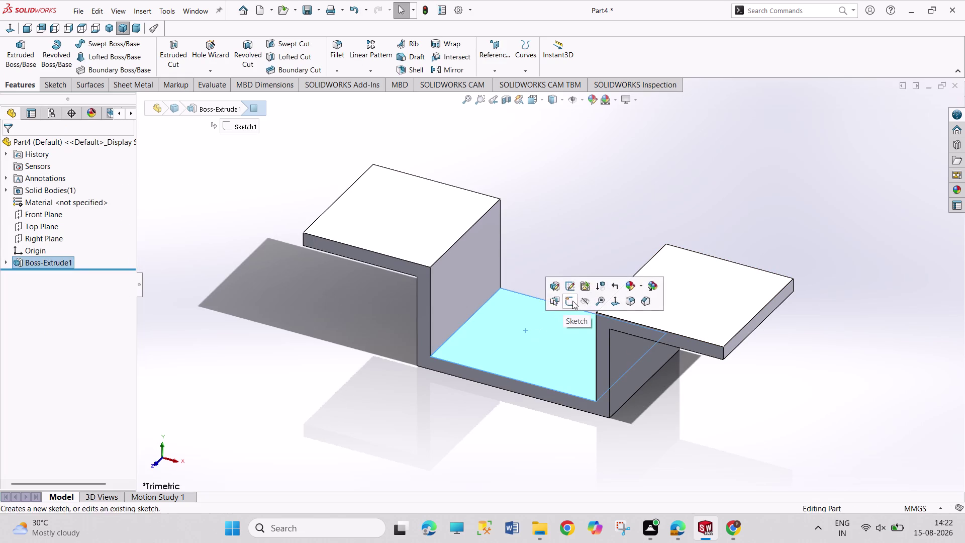
Sketch two concentric circles centred on the origin on the recess floor.
click(572, 300)
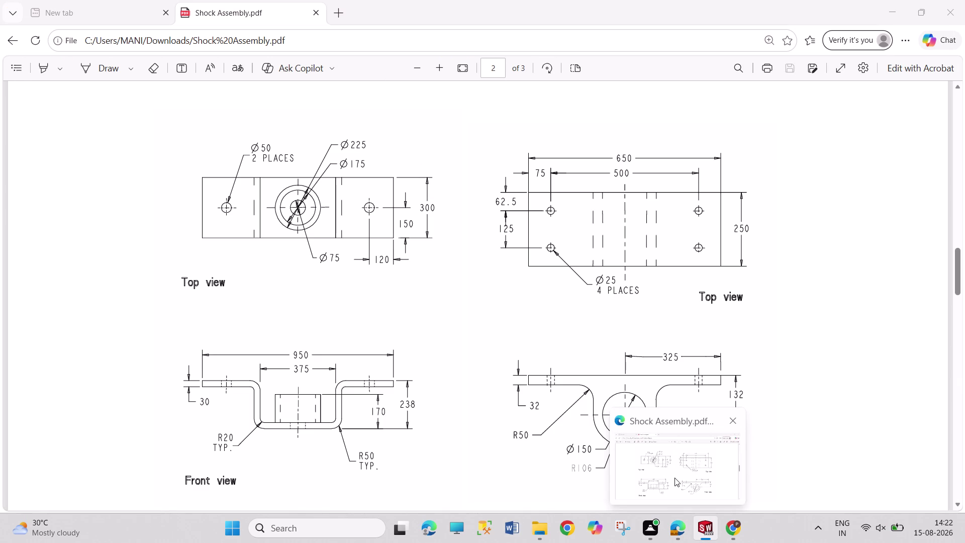
click(119, 40)
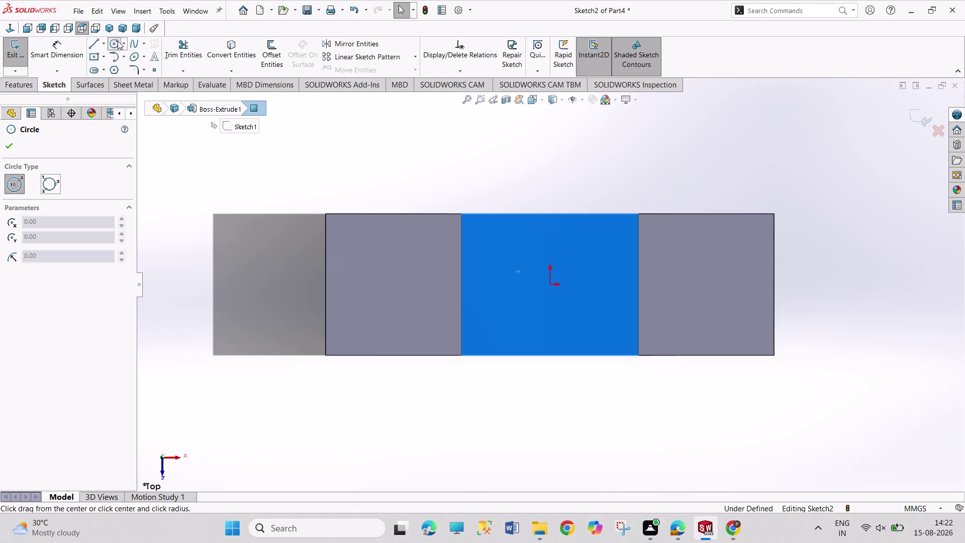
click(551, 286)
click(570, 329)
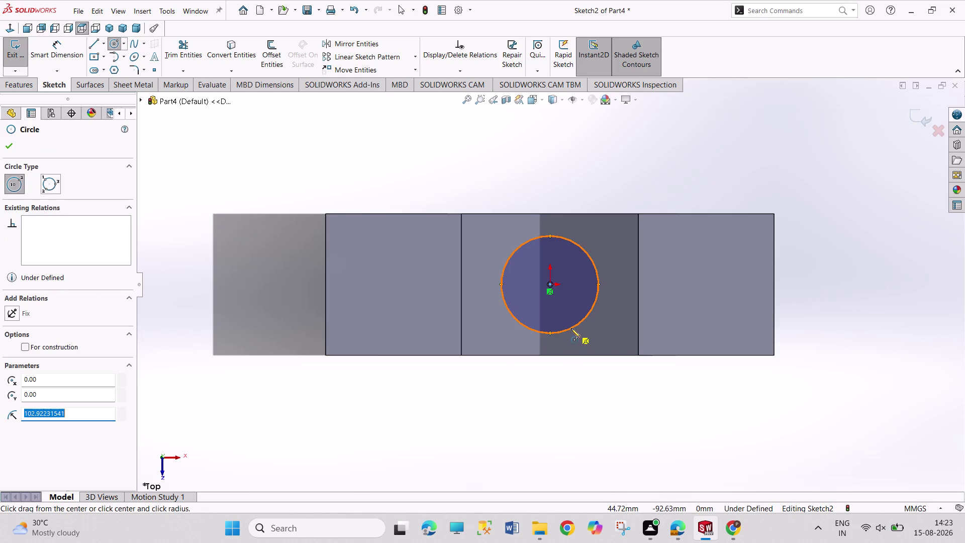
click(551, 285)
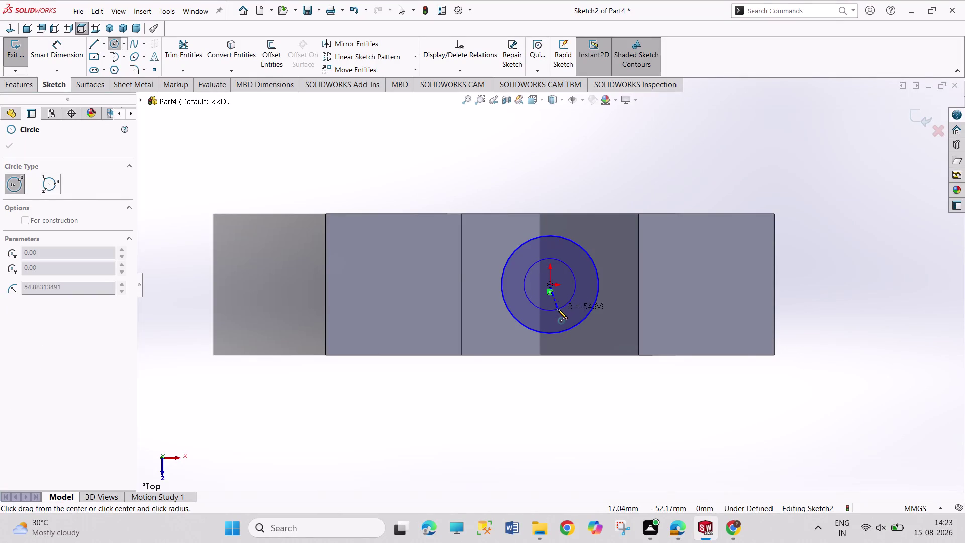
click(558, 309)
Dimension the outer circle's diameter as 225 mm.
right_drag(578, 415, 579, 314)
drag(560, 239, 561, 228)
click(569, 176)
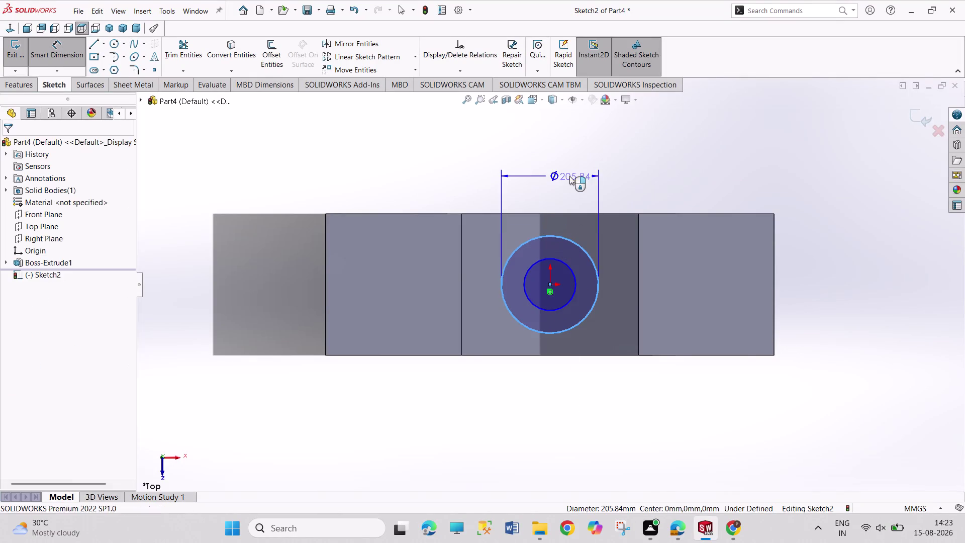
text(225)
key(Return)
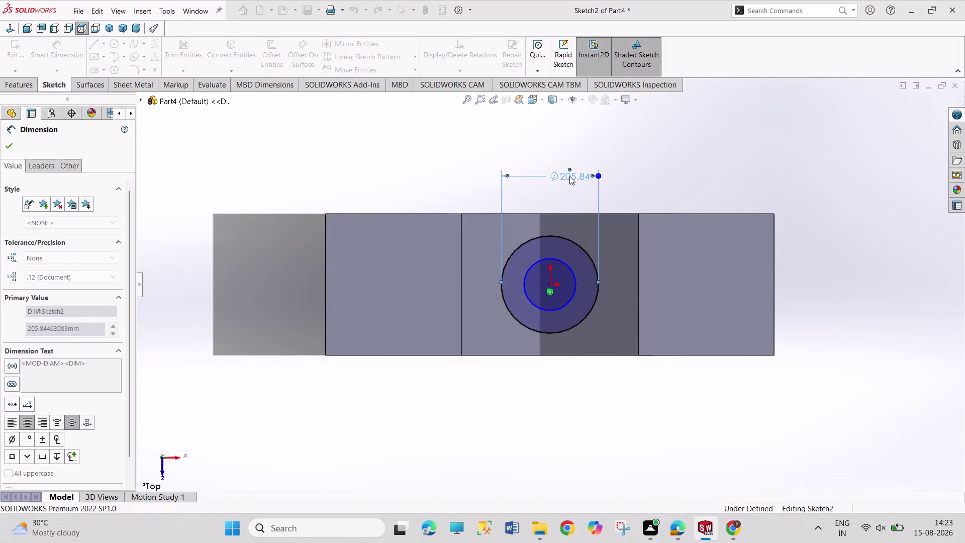
Dimension the inner circle's diameter as 175 mm and exit Sketch2.
click(562, 264)
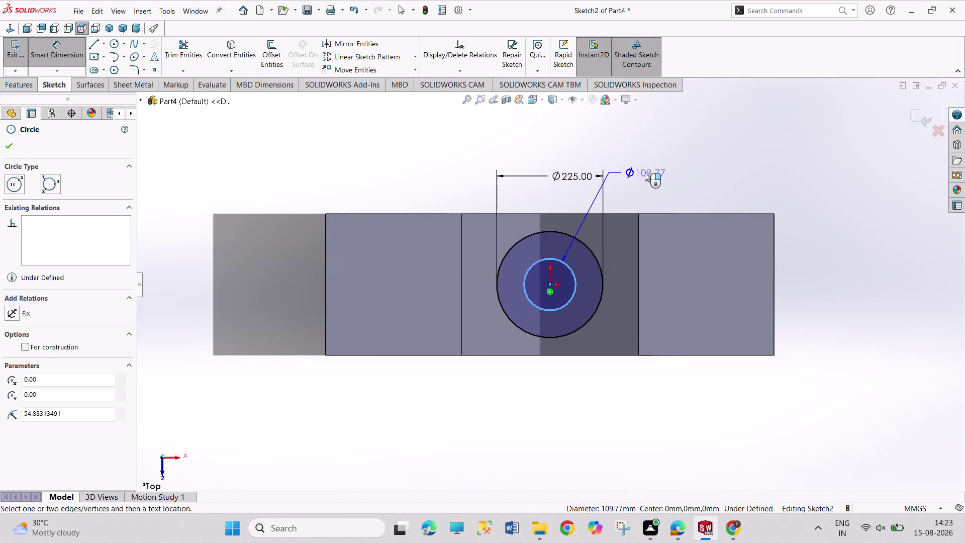
click(645, 173)
key(1)
text(7)
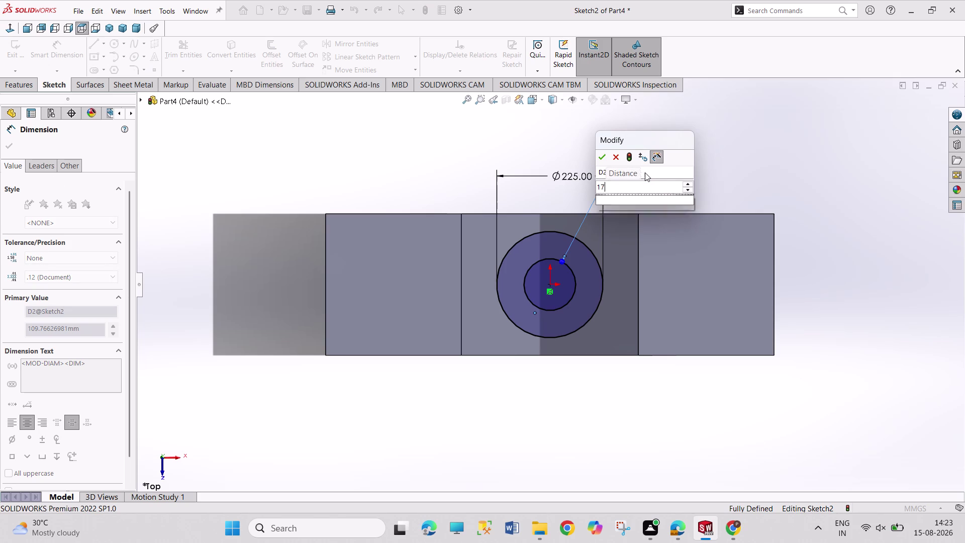
text(5)
key(Return)
right_click(732, 168)
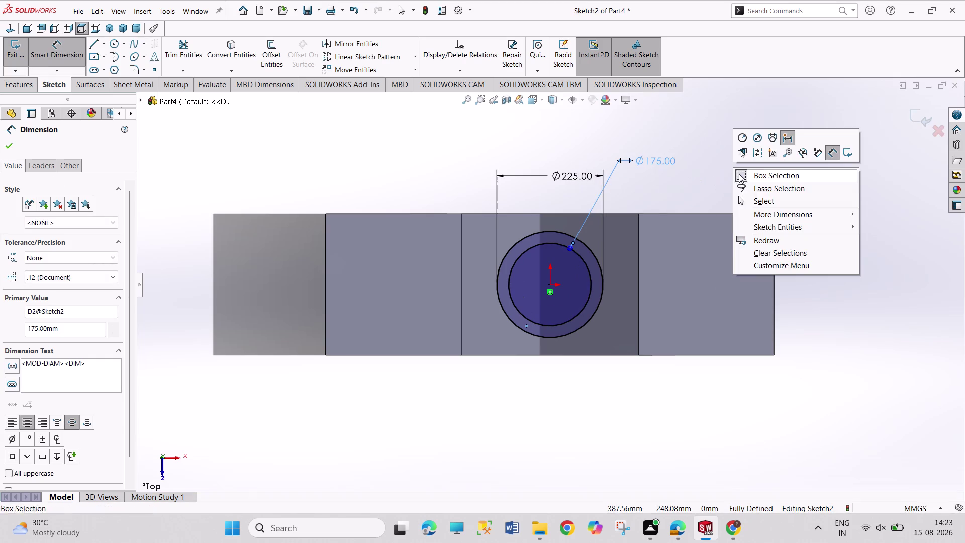
click(755, 196)
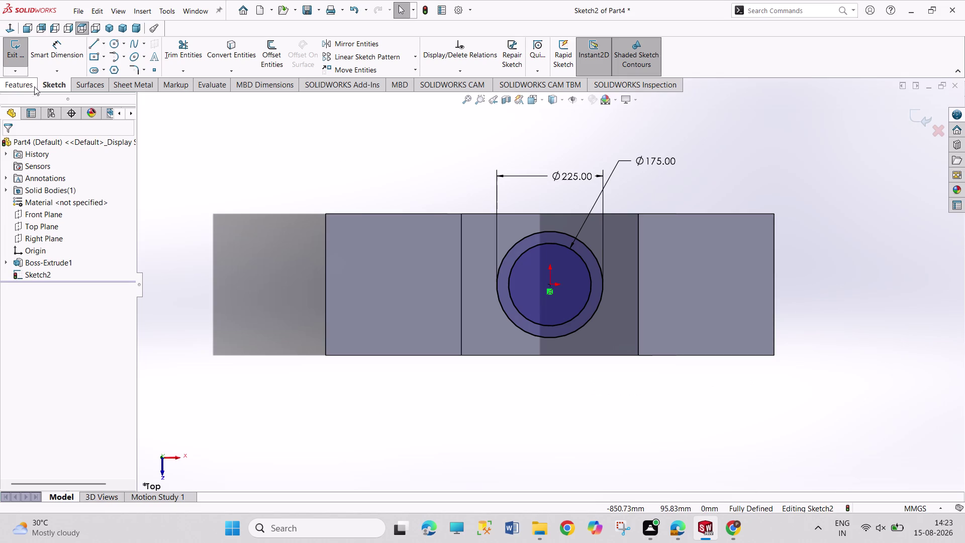
click(22, 55)
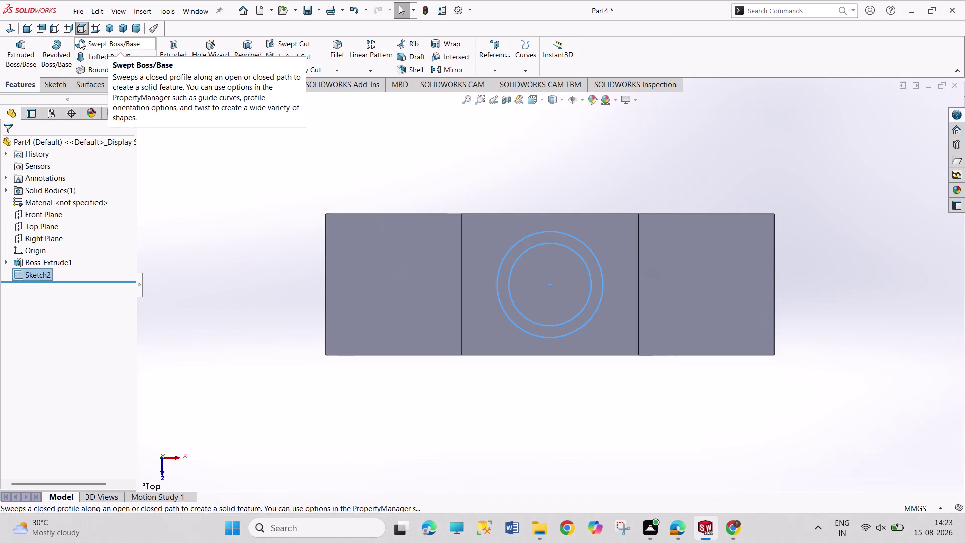
Extrude the concentric-circle ring Blind 140 mm upward as Boss-Extrude2.
click(105, 25)
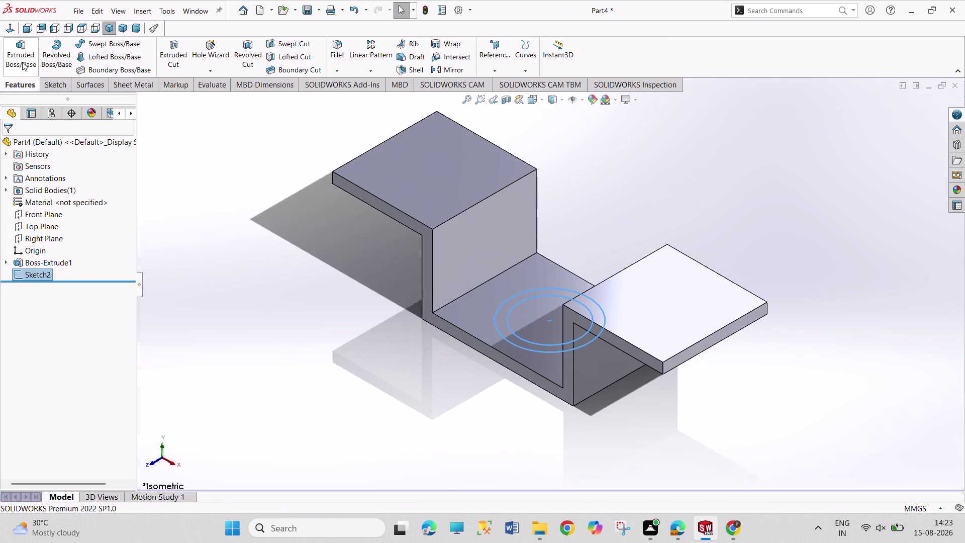
click(22, 62)
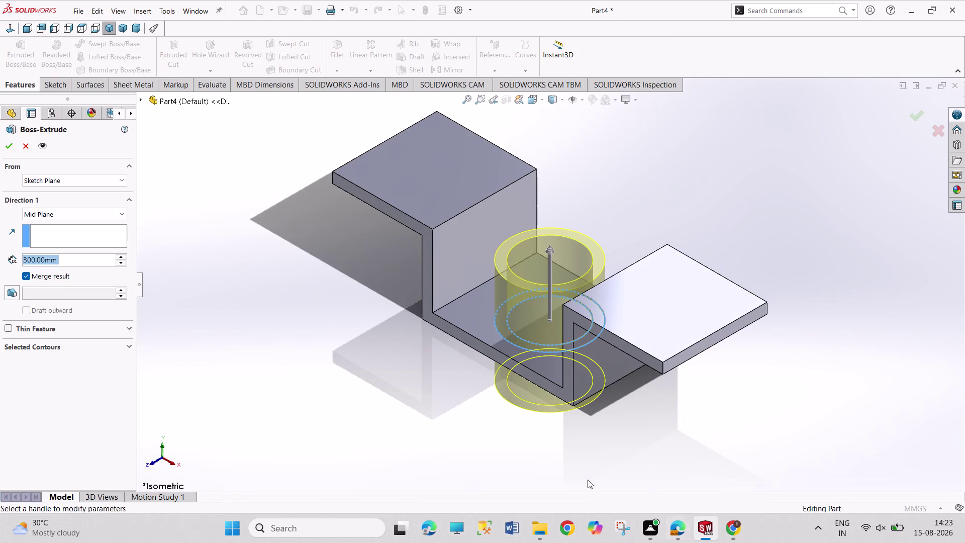
click(80, 211)
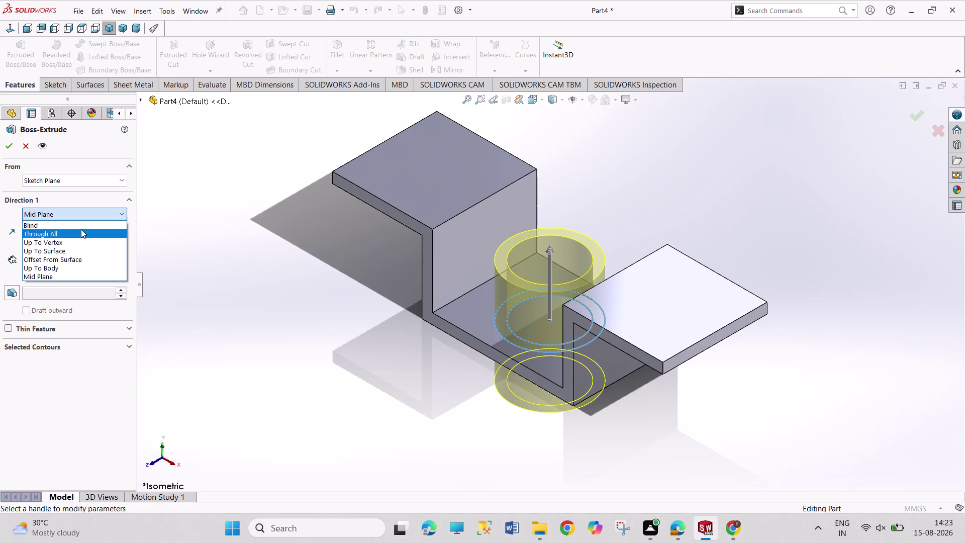
click(81, 229)
click(76, 218)
click(75, 227)
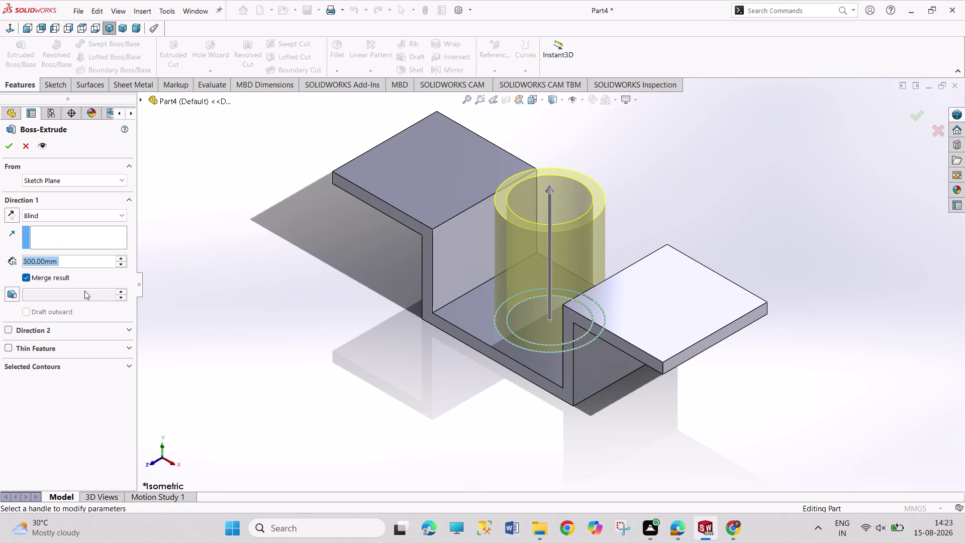
text(740)
key(Return)
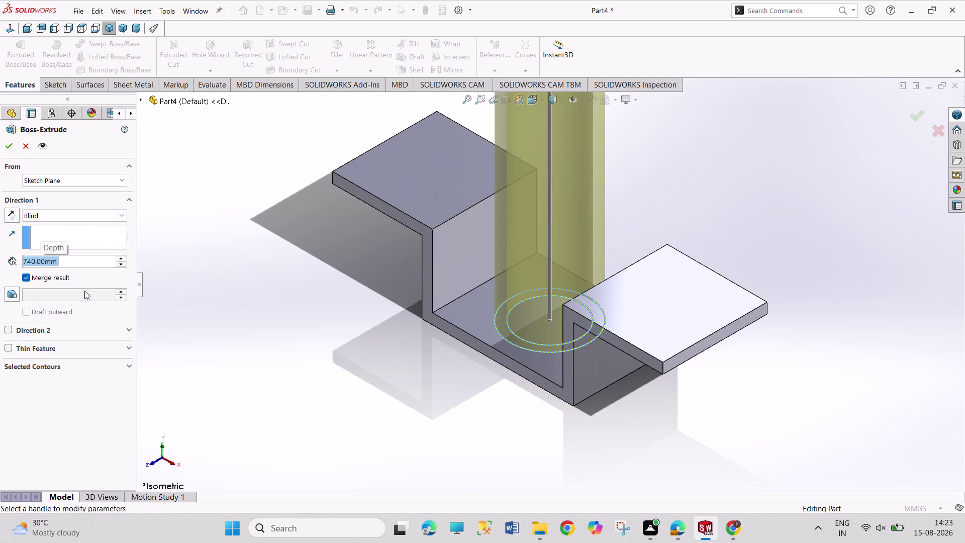
text(17)
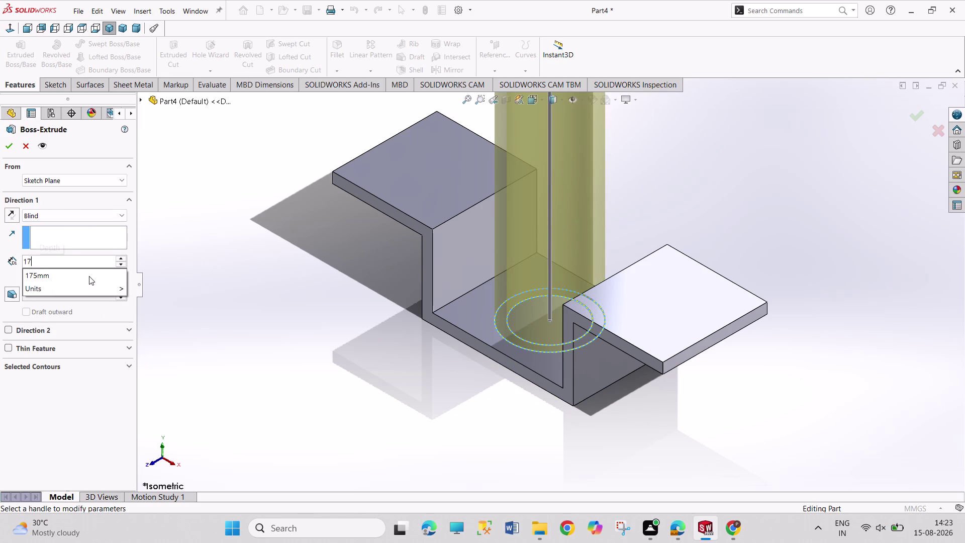
key(BackSpace)
text(4)
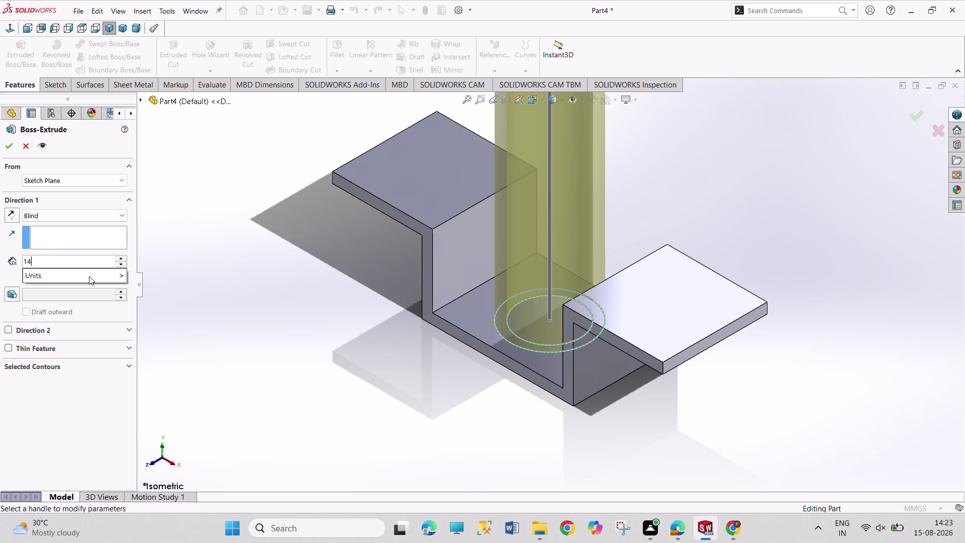
text(0)
key(Return)
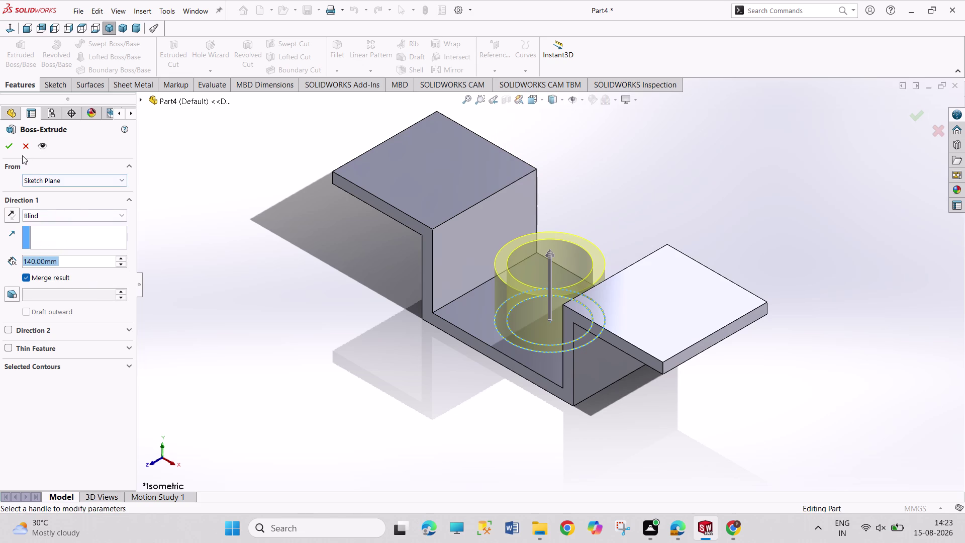
click(9, 149)
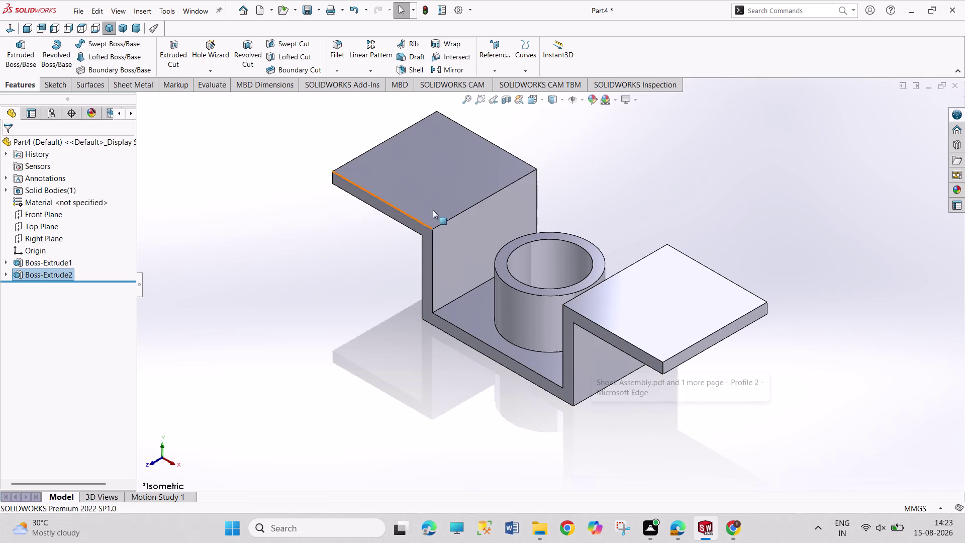
Select the floor face inside the collar, view it Normal To, and open Sketch3 there.
middle_drag(561, 273, 560, 352)
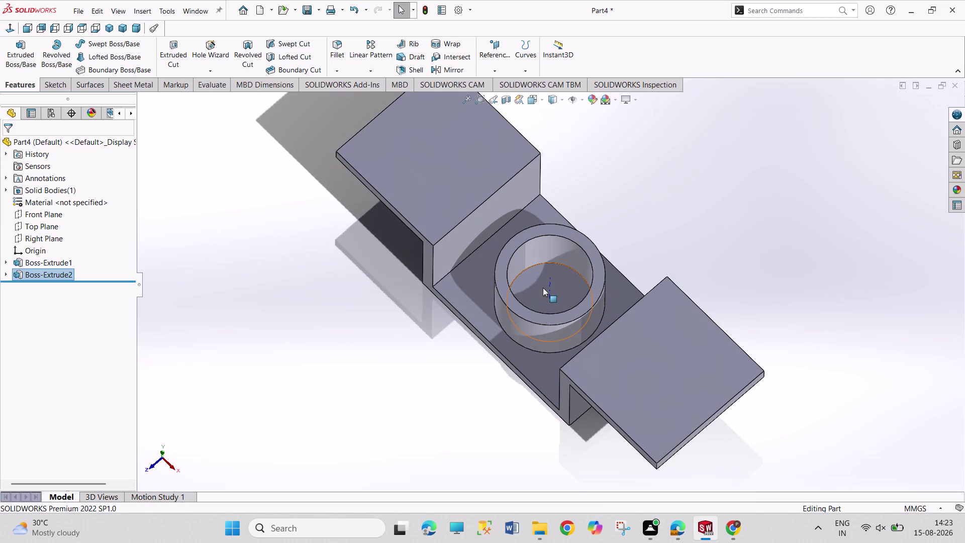
click(543, 287)
click(588, 266)
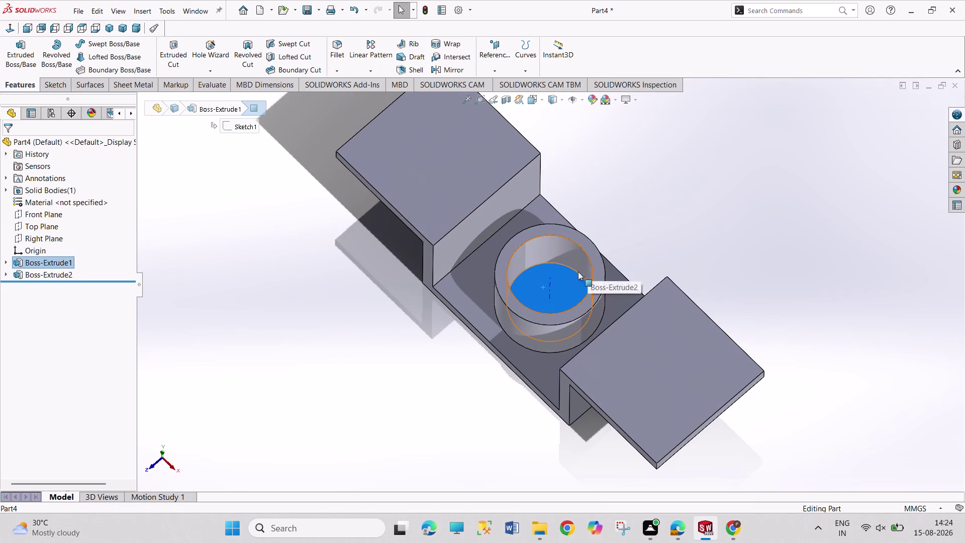
right_click(550, 282)
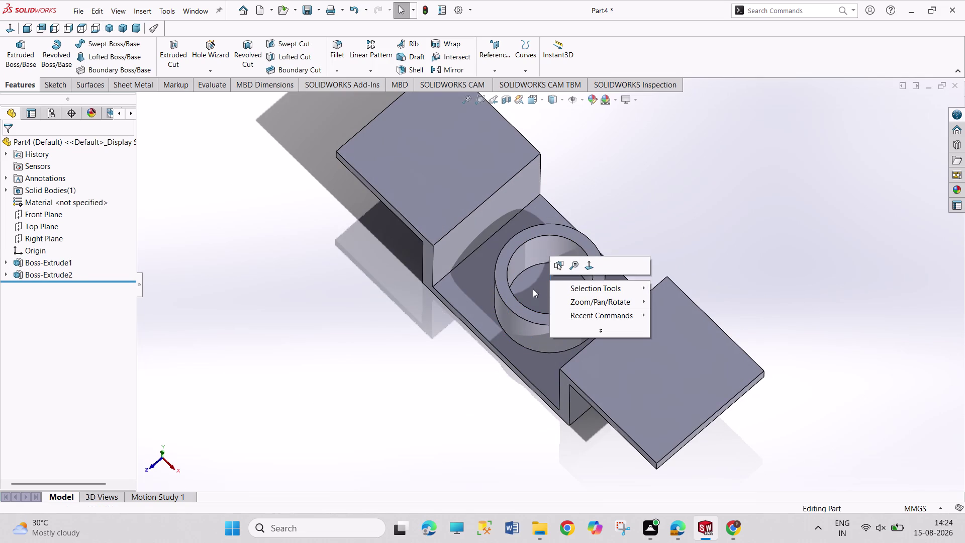
click(527, 277)
click(567, 248)
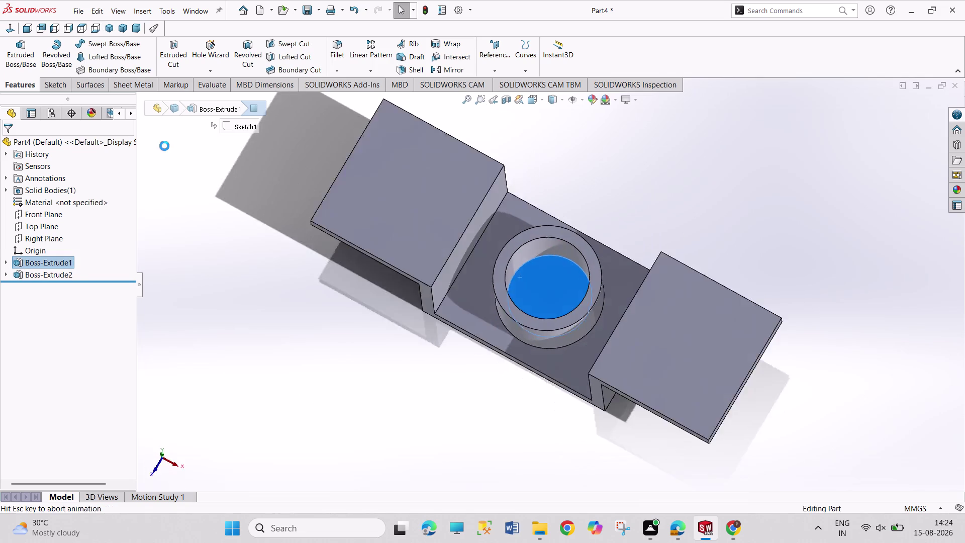
click(115, 42)
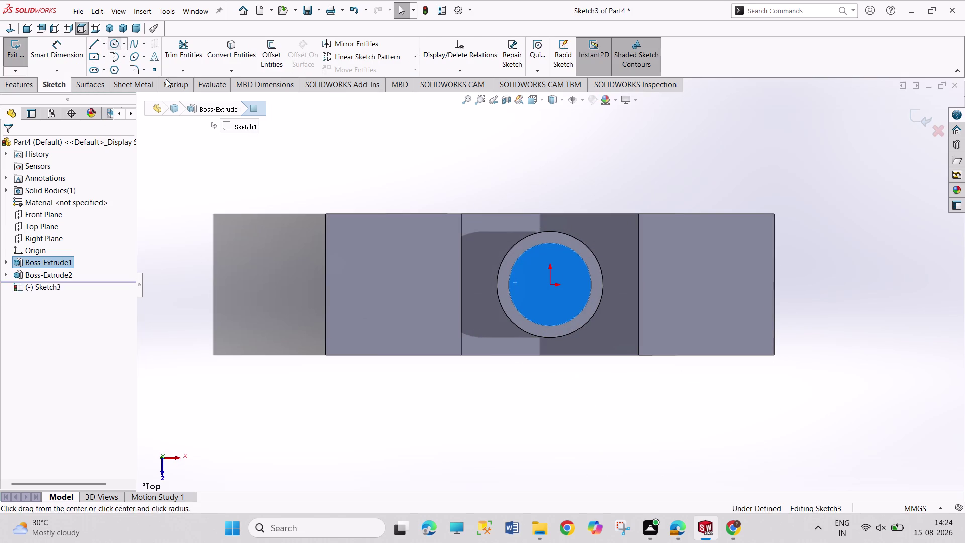
Draw a circle centred on the origin, dimension it Ø40 mm, and exit the sketch.
click(553, 283)
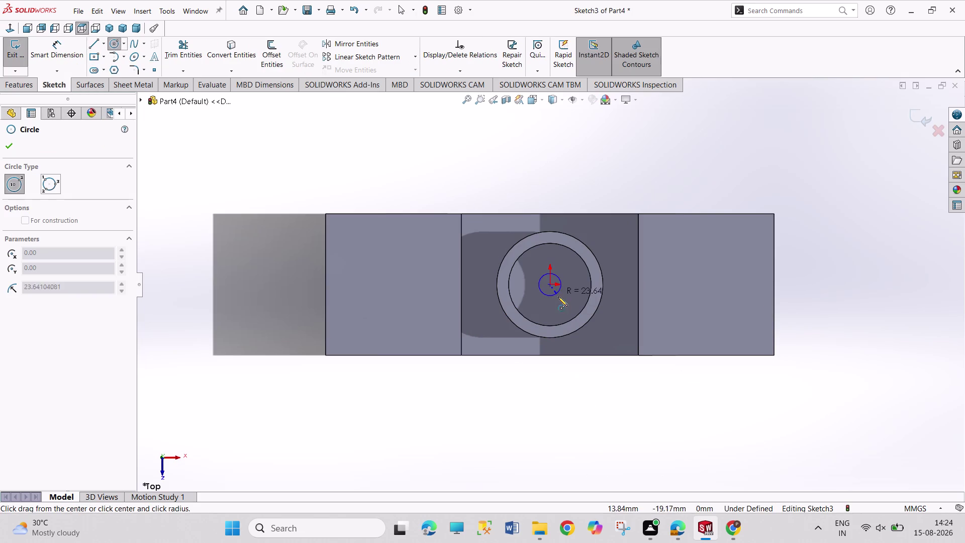
click(558, 298)
right_drag(590, 316, 572, 160)
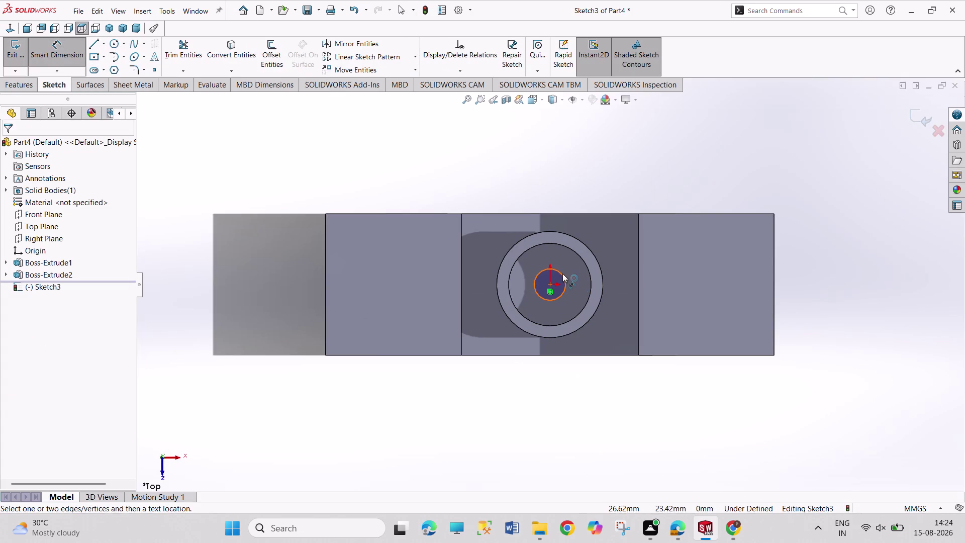
drag(563, 274, 563, 265)
drag(587, 162, 595, 162)
text(40)
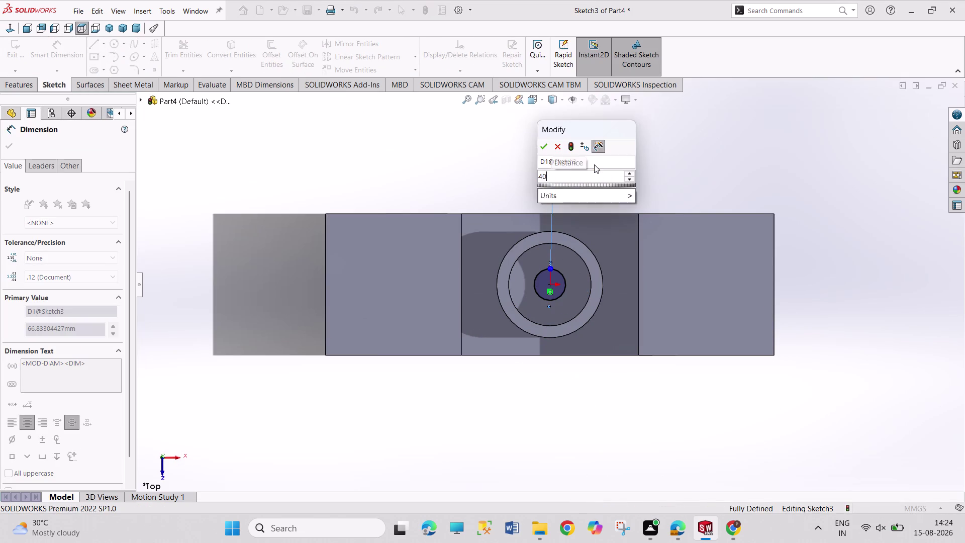
key(Return)
right_click(676, 171)
drag(688, 202, 676, 199)
click(11, 56)
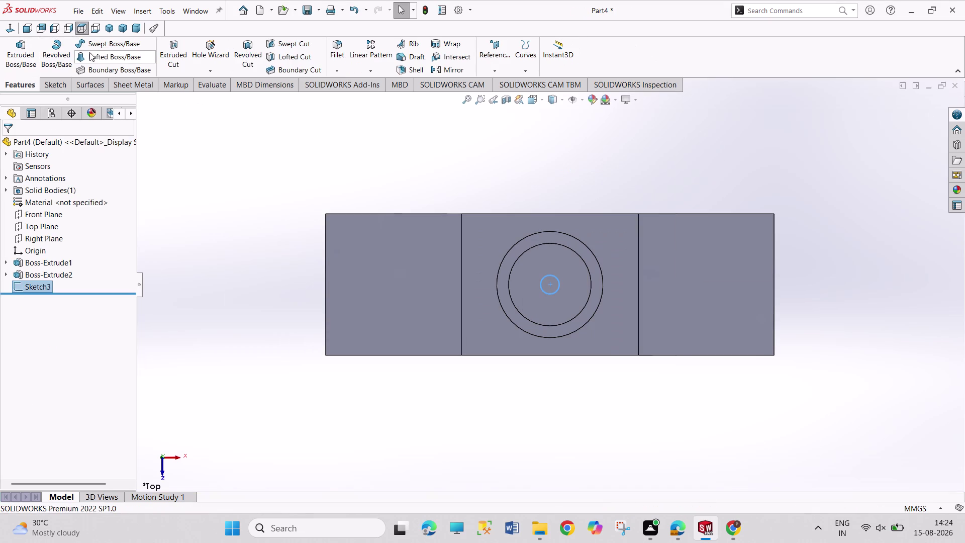
Extrude-cut Sketch3's circle as Cut-Extrude1 and expand it in the FeatureManager.
click(180, 46)
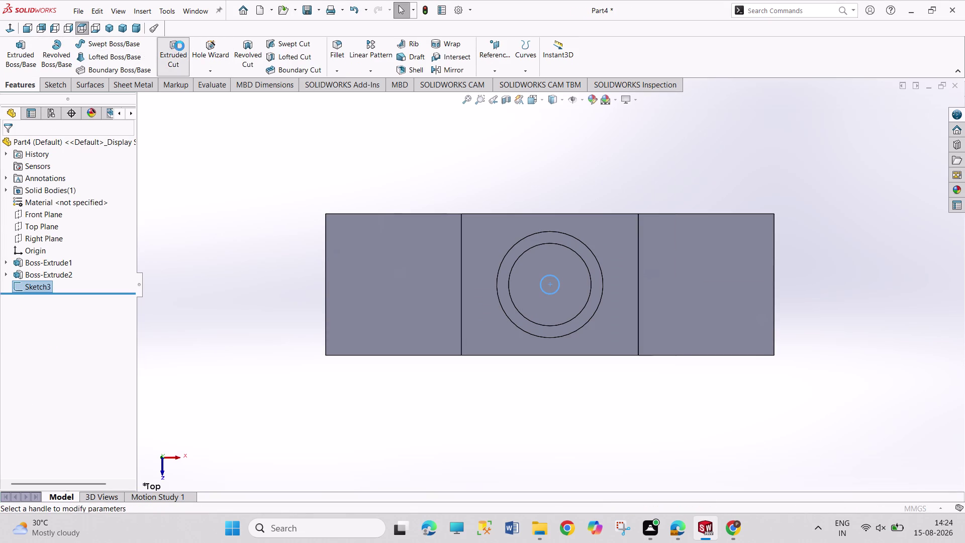
click(13, 147)
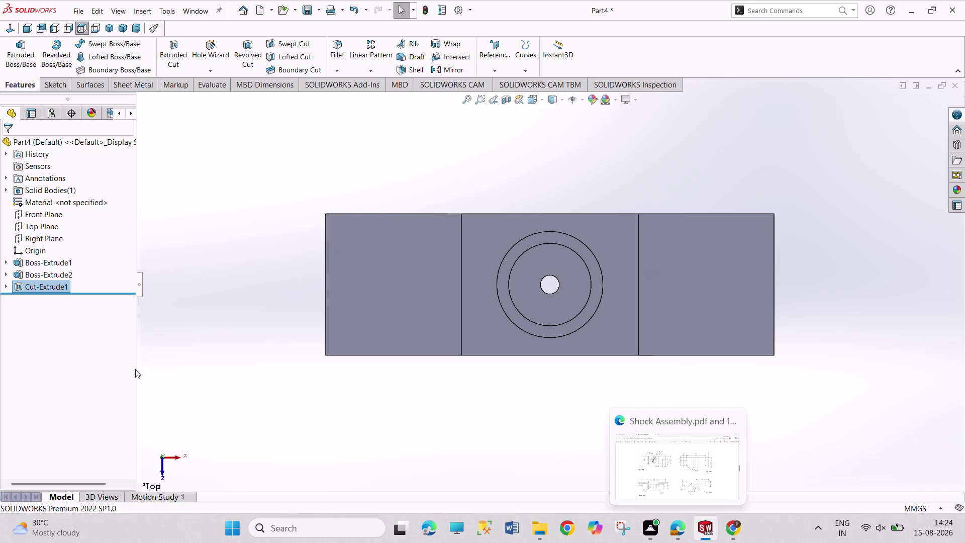
click(6, 286)
click(36, 298)
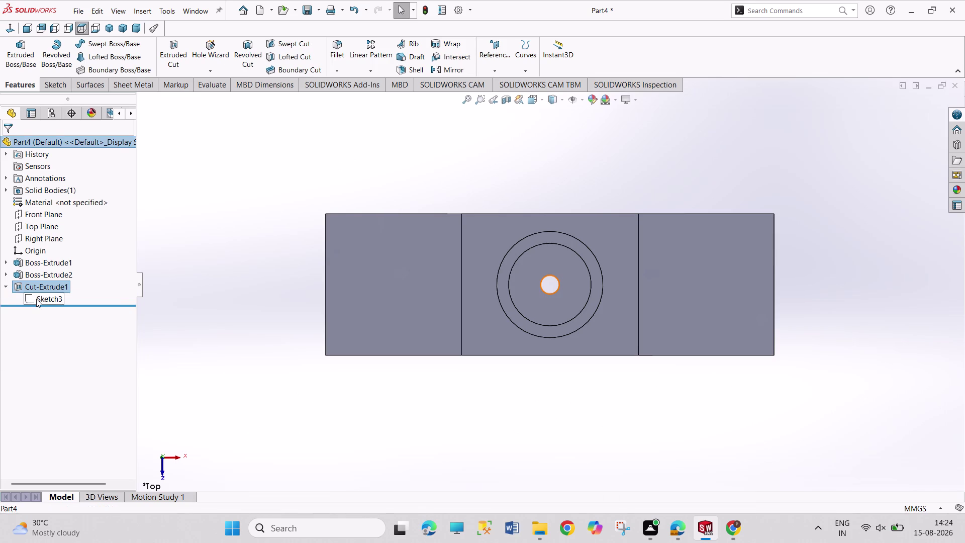
Change the Sketch3 bore dimension from Ø40 to Ø75 mm and rebuild the cut.
right_click(36, 299)
click(43, 272)
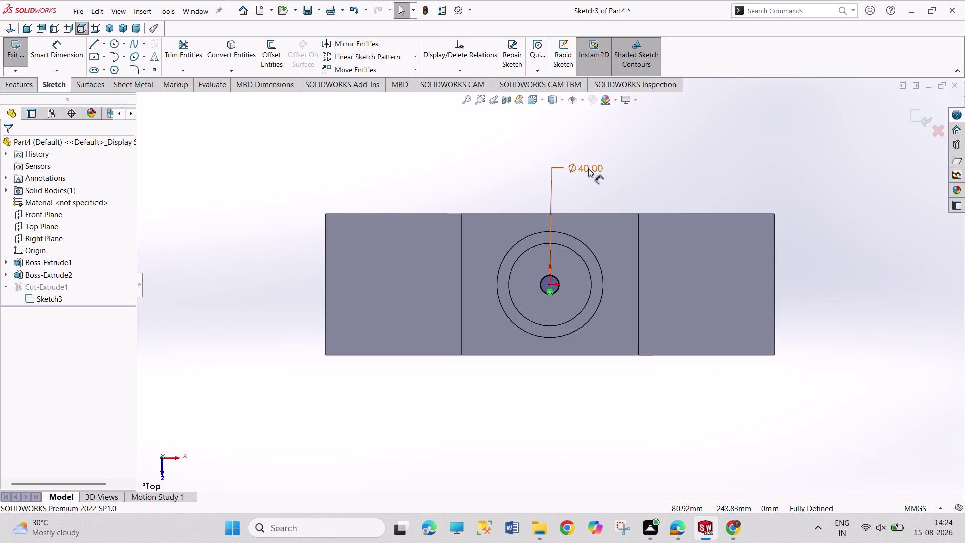
double_click(588, 168)
text(75)
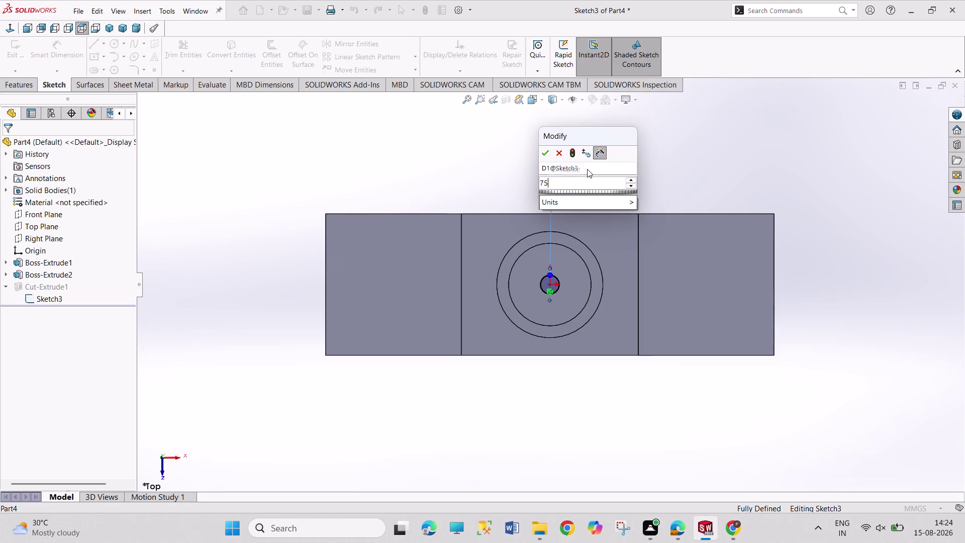
key(Return)
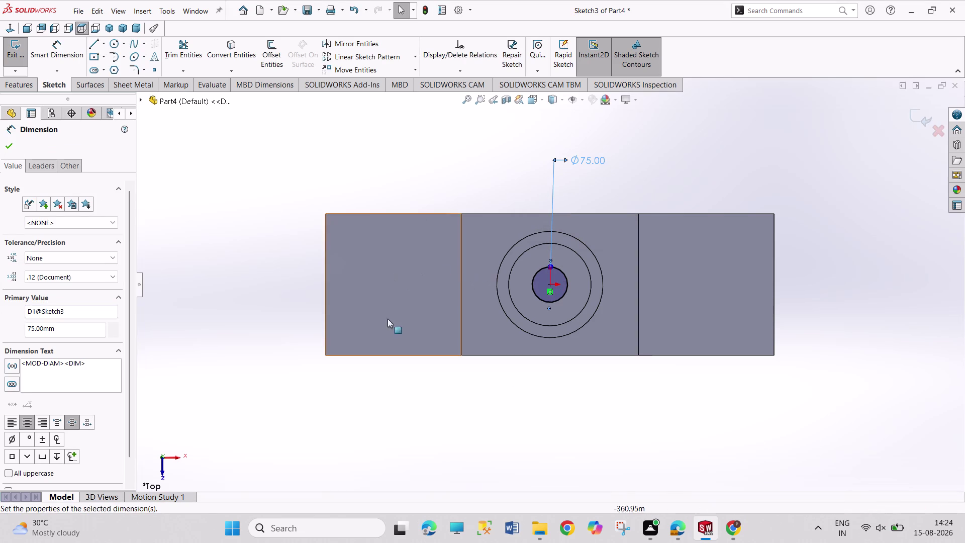
click(18, 51)
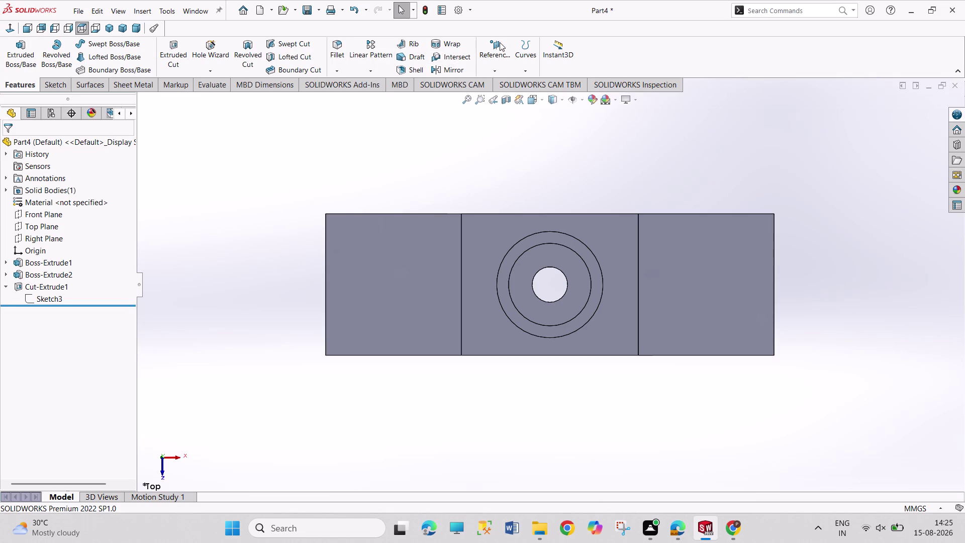
click(360, 305)
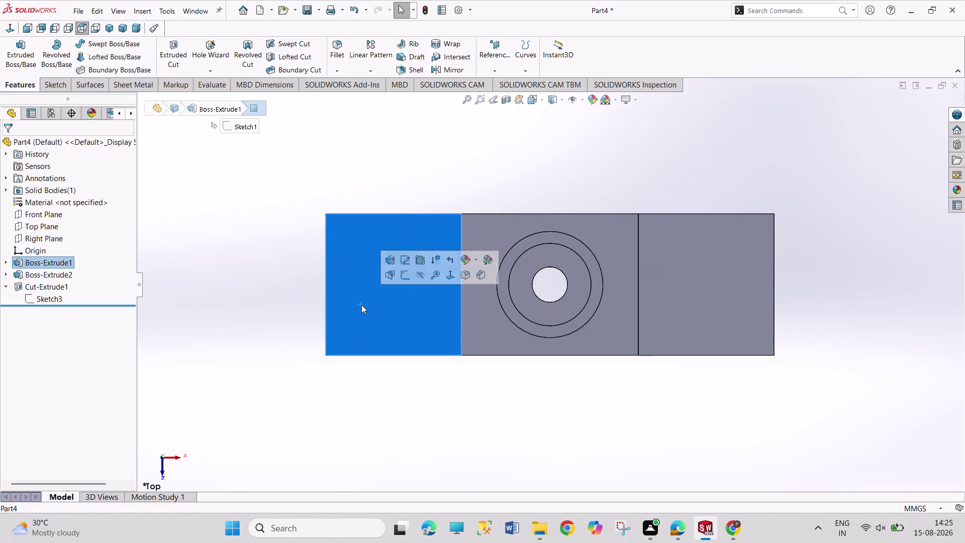
Sketch a circle on the left flange and dimension it 50 mm in diameter.
click(407, 278)
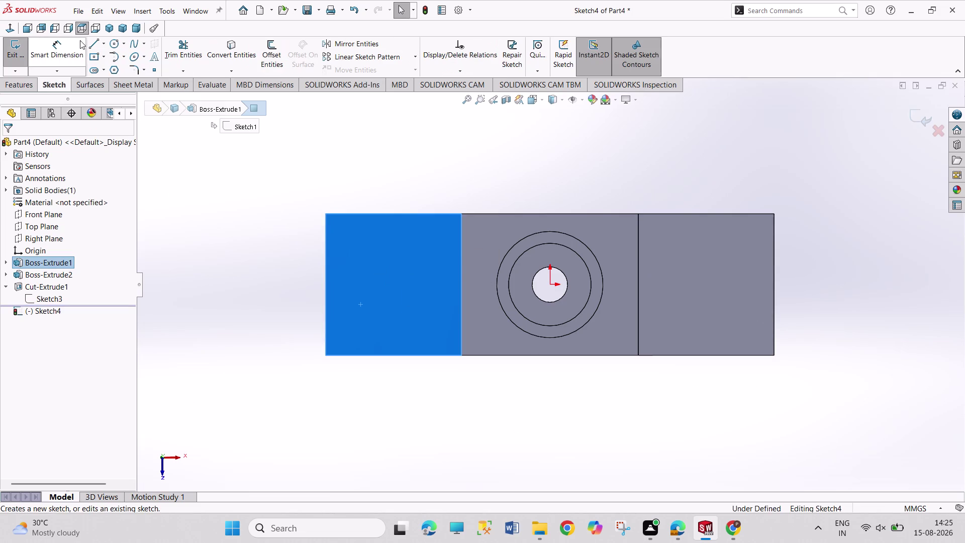
click(110, 41)
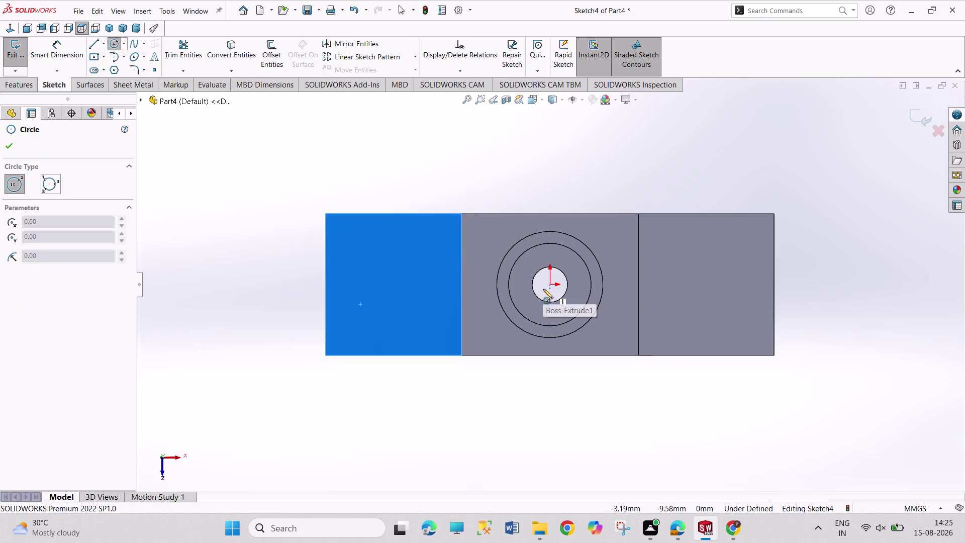
click(392, 284)
click(399, 296)
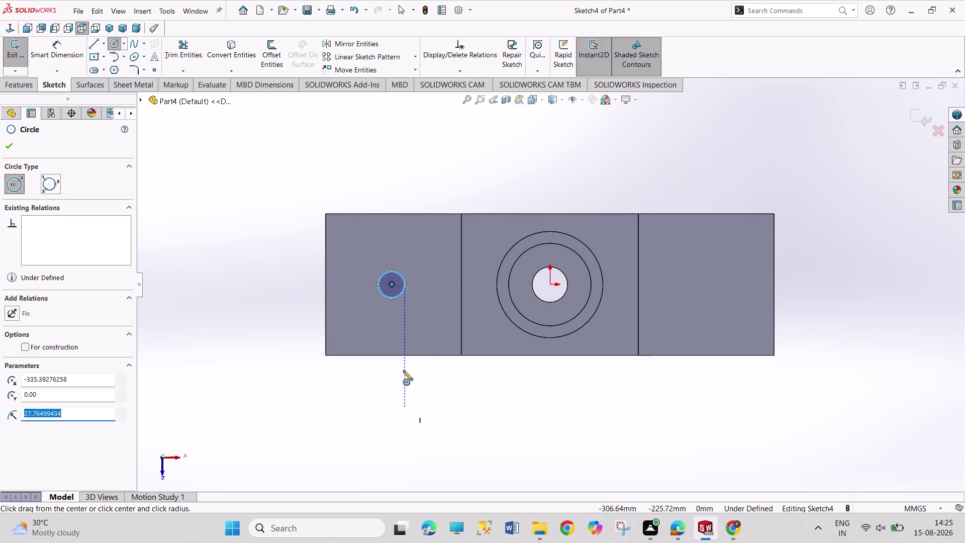
right_drag(400, 354, 398, 310)
click(388, 274)
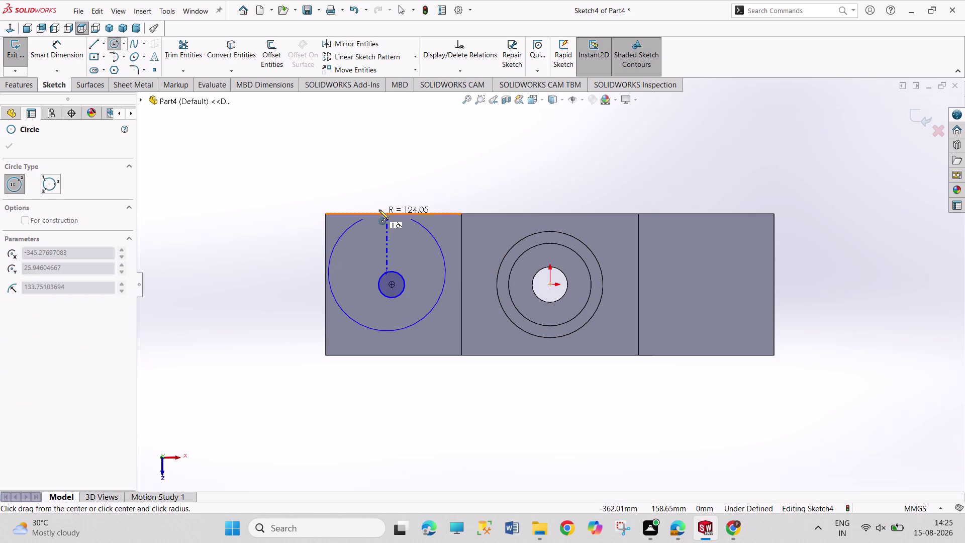
key(Escape)
right_drag(382, 449, 394, 350)
drag(382, 281, 381, 273)
click(386, 211)
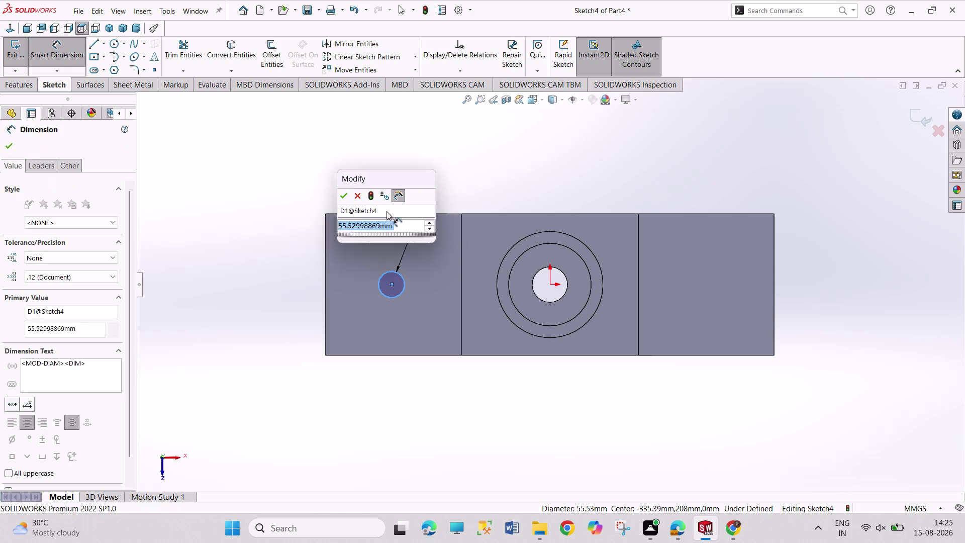
text(50)
key(Return)
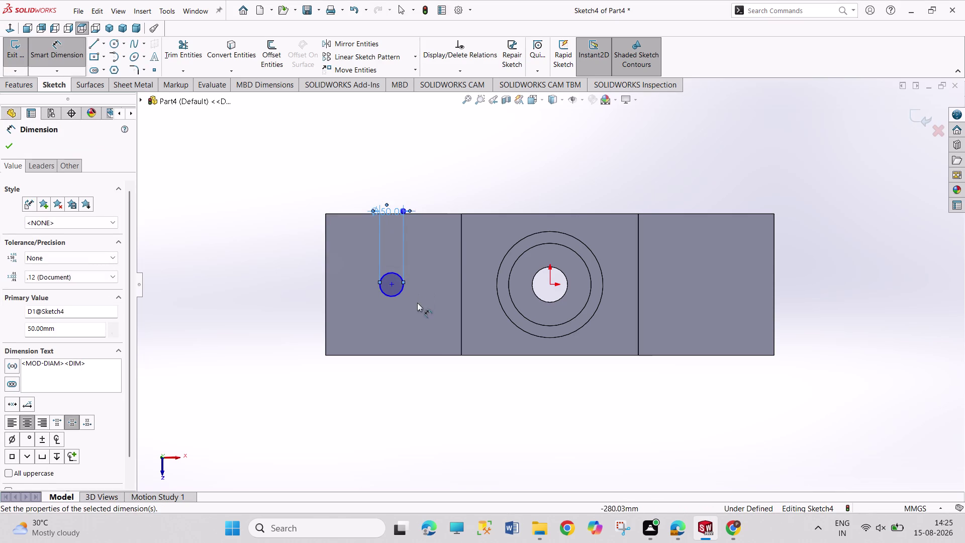
click(393, 285)
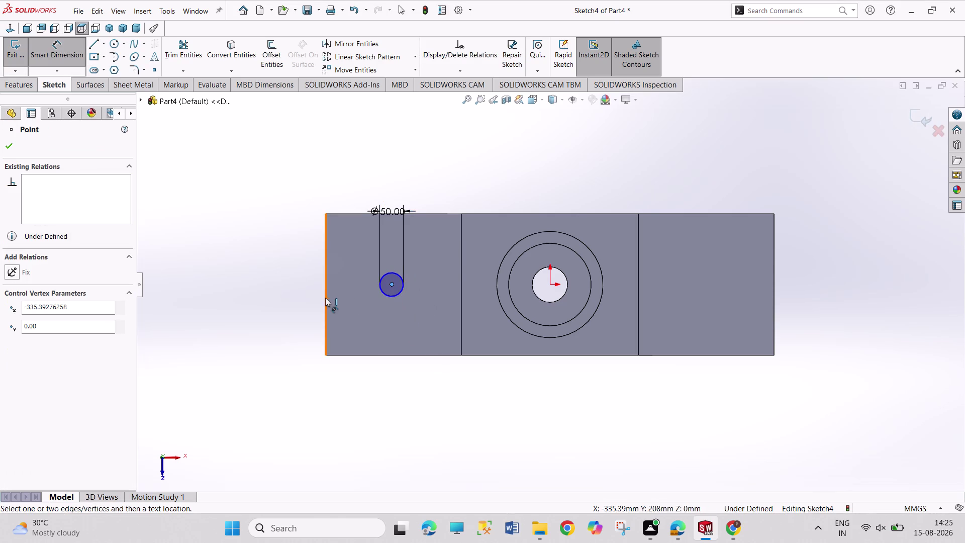
Locate the circle centre from the flange's left edge and 150 mm from its bottom edge.
click(326, 297)
click(276, 294)
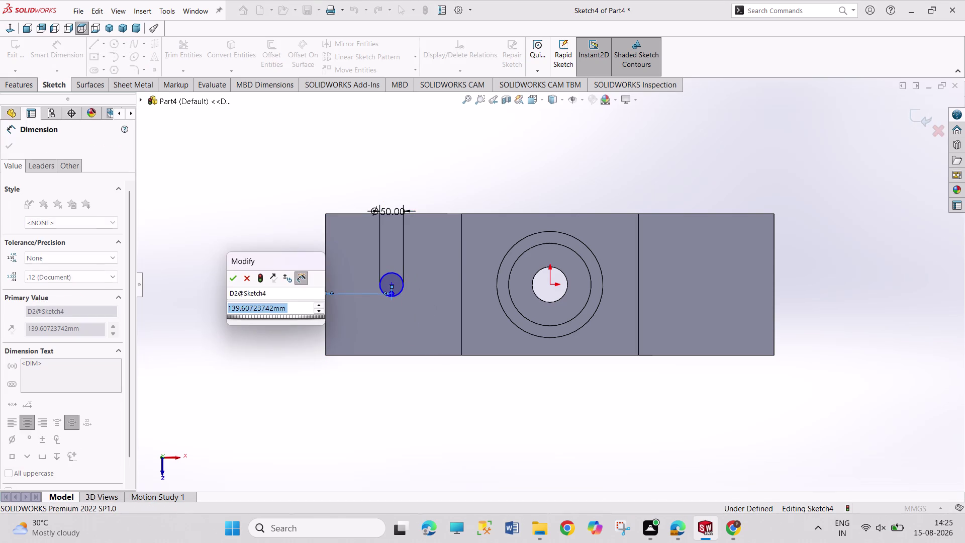
text(150)
key(Return)
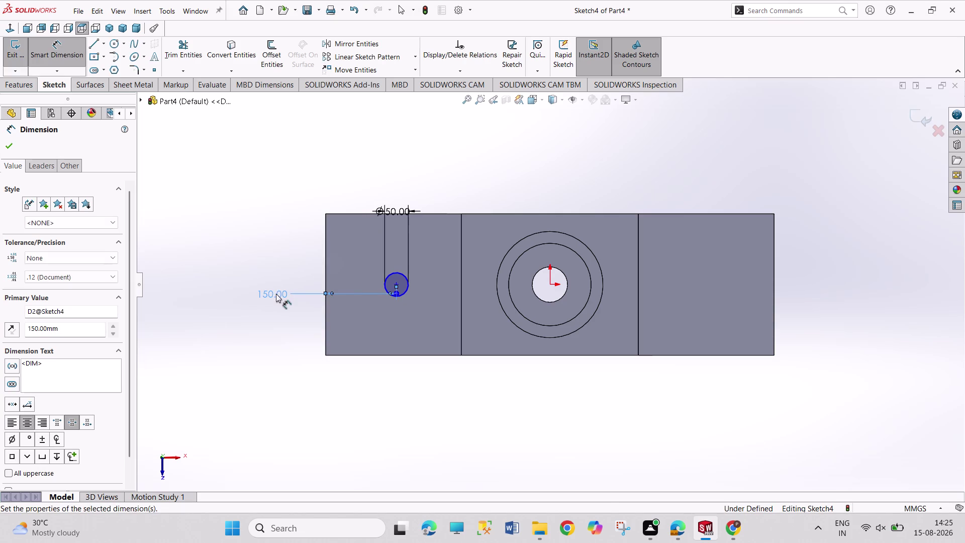
click(399, 283)
click(409, 355)
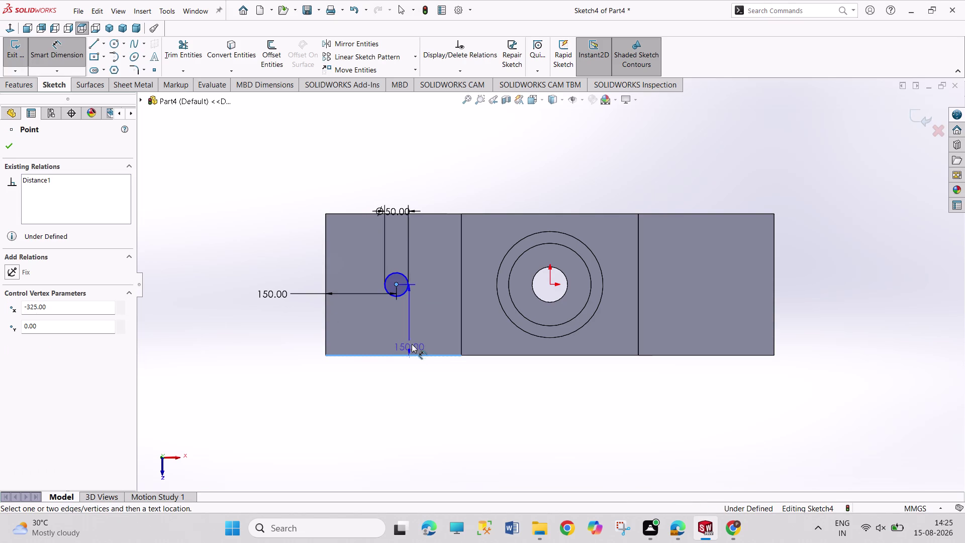
click(421, 338)
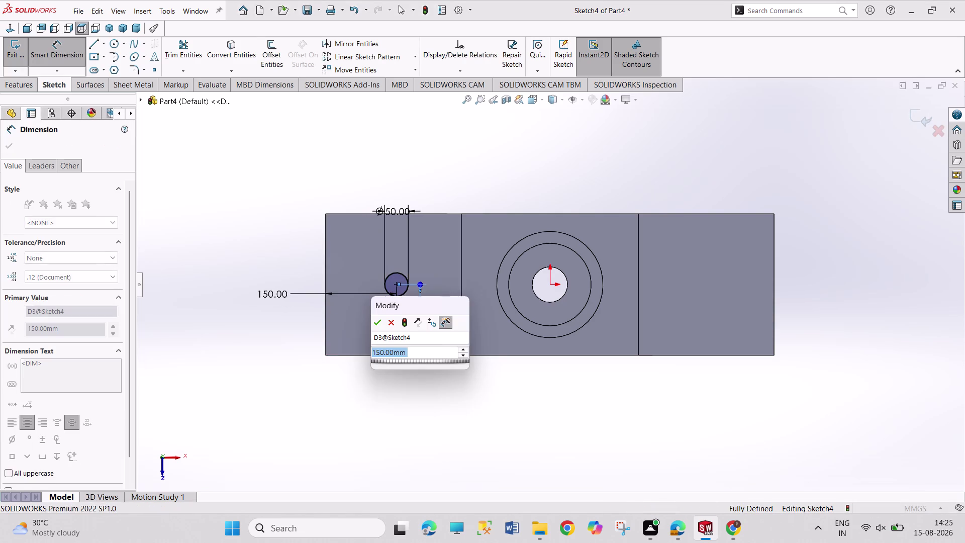
click(375, 325)
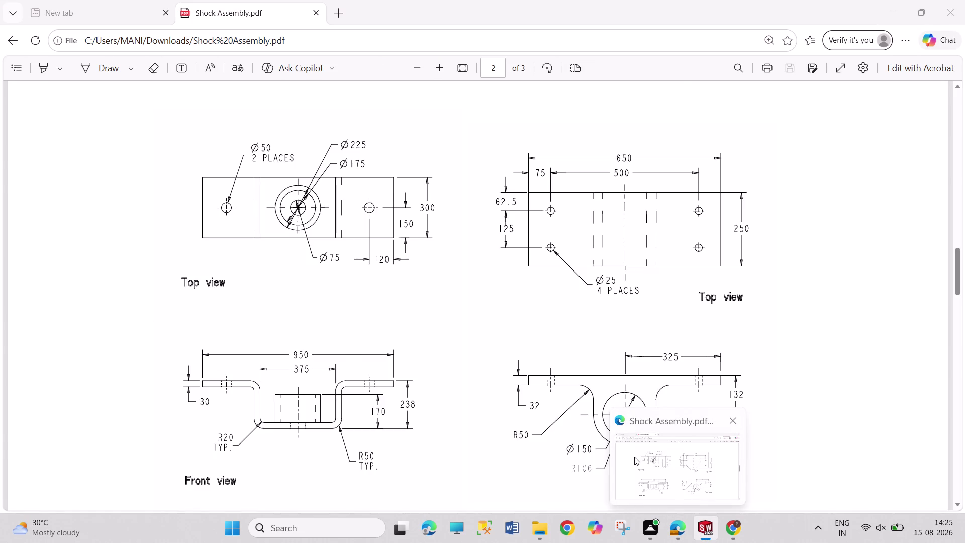
Correct the left-edge distance to 120 mm and move the Ø50 dimension above the flange.
double_click(278, 295)
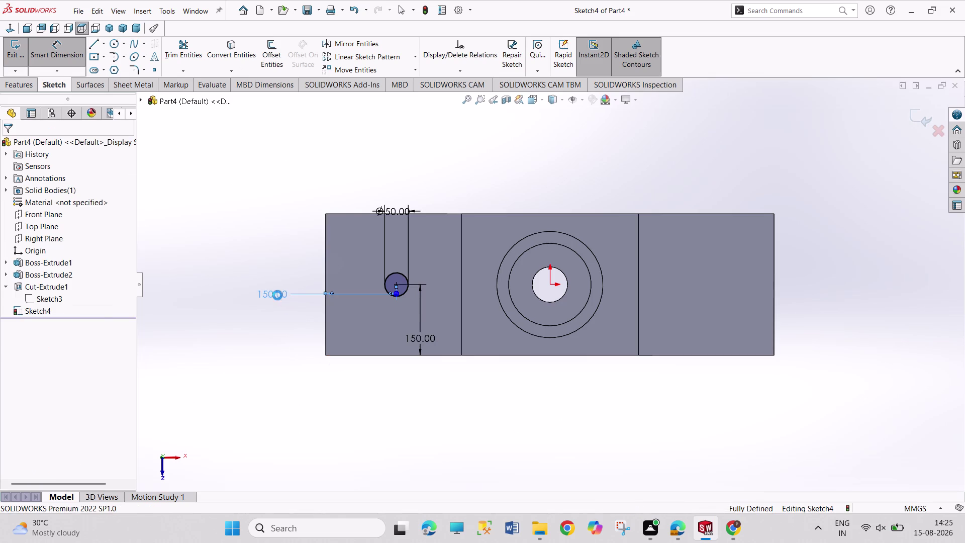
text(120)
key(Return)
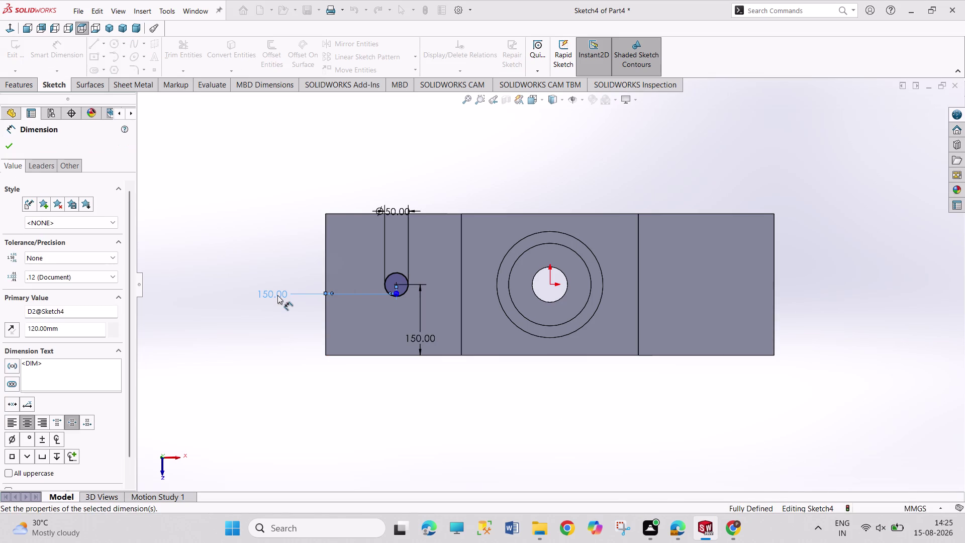
right_click(293, 391)
click(323, 425)
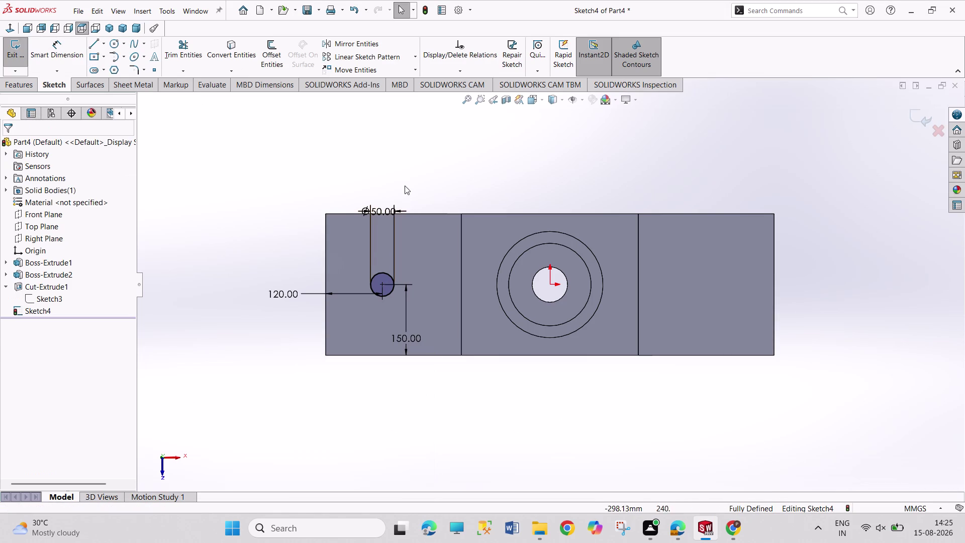
drag(386, 210, 420, 169)
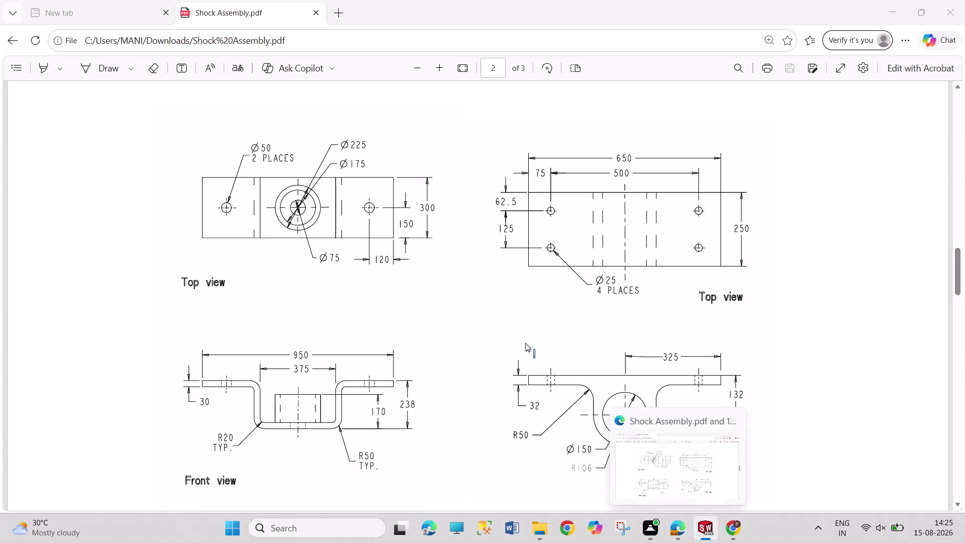
click(392, 292)
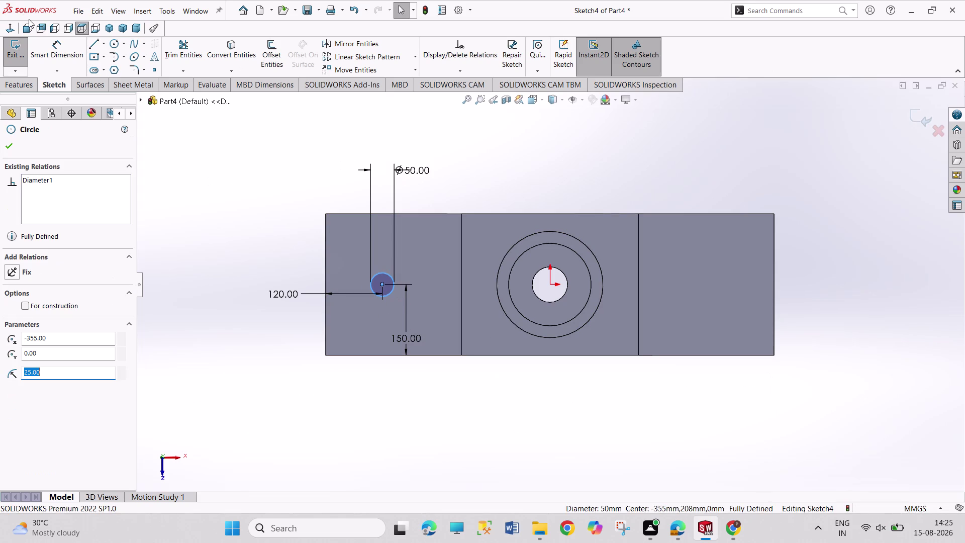
Mirror the 50 mm hole circle about the Right Plane and exit the sketch.
click(355, 46)
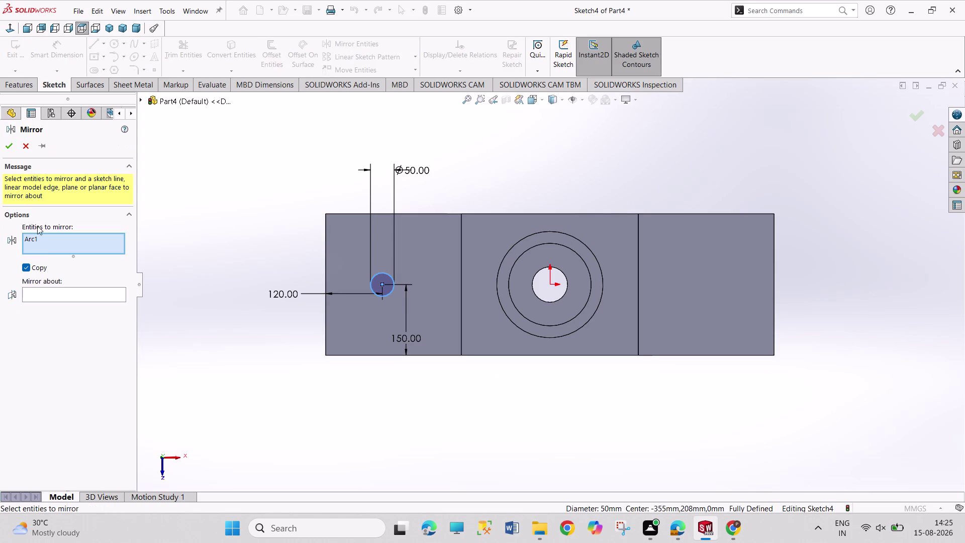
click(64, 293)
click(141, 98)
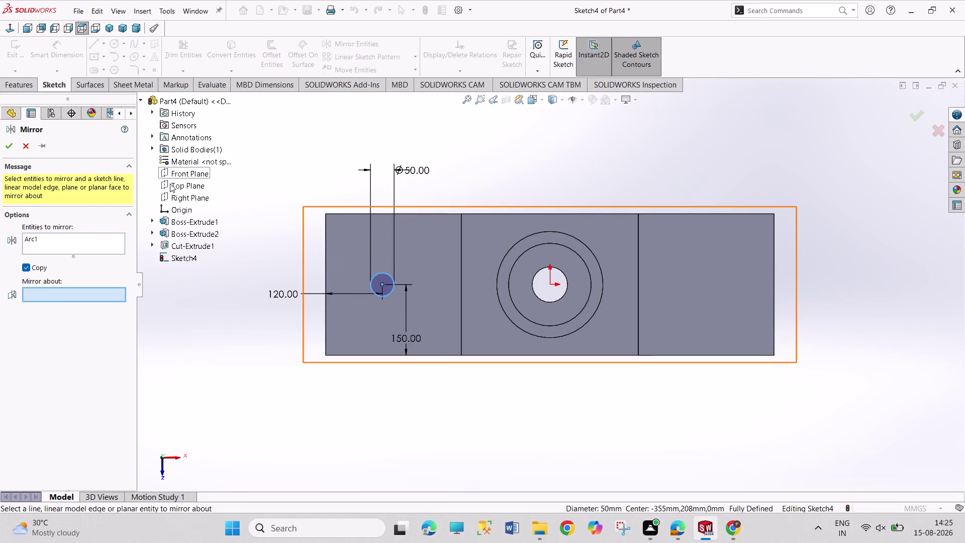
click(171, 193)
click(10, 150)
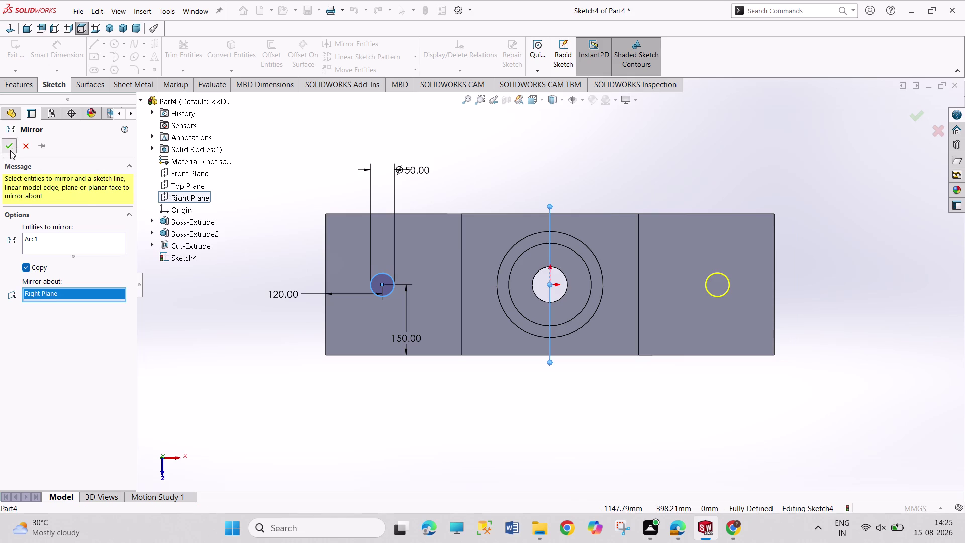
click(20, 56)
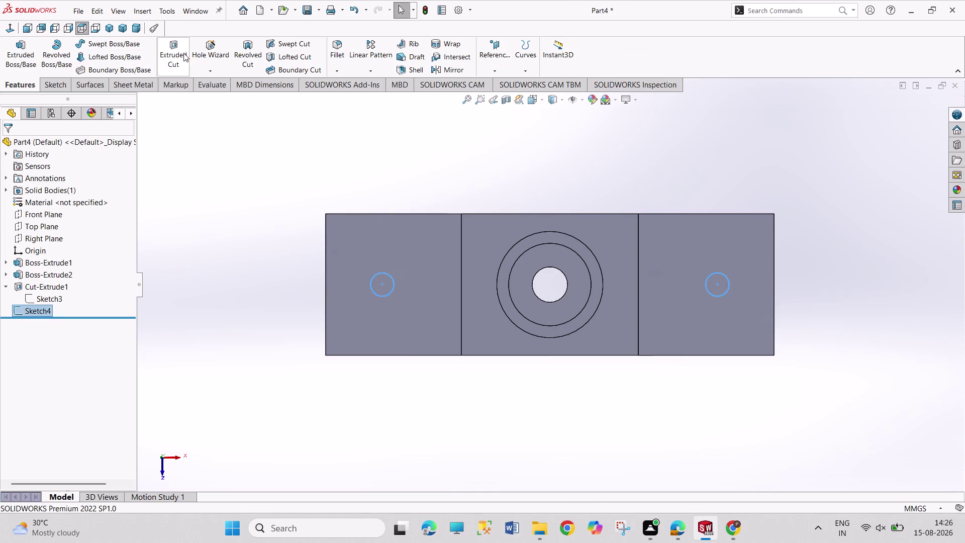
Cut both hole circles through the flanges as Cut-Extrude2 and view isometric.
click(187, 55)
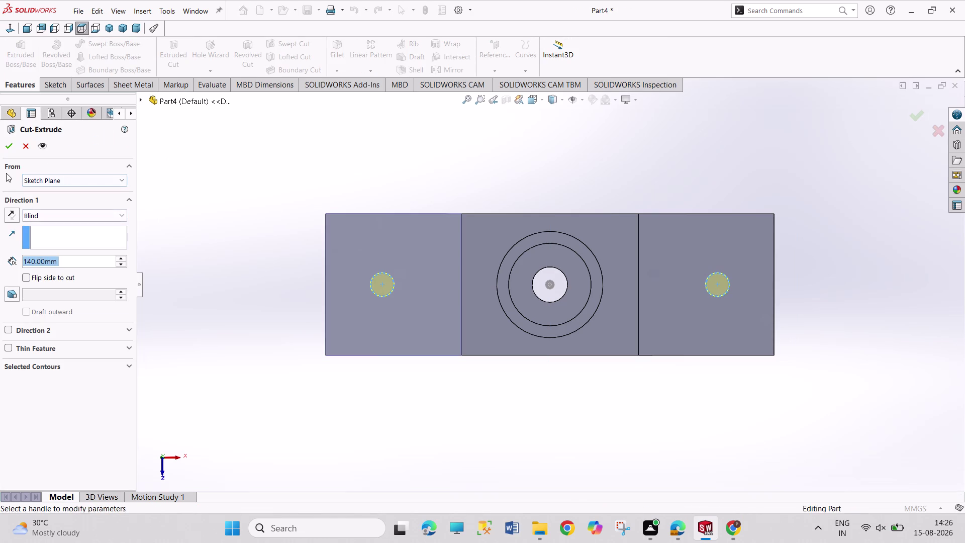
click(10, 153)
click(10, 147)
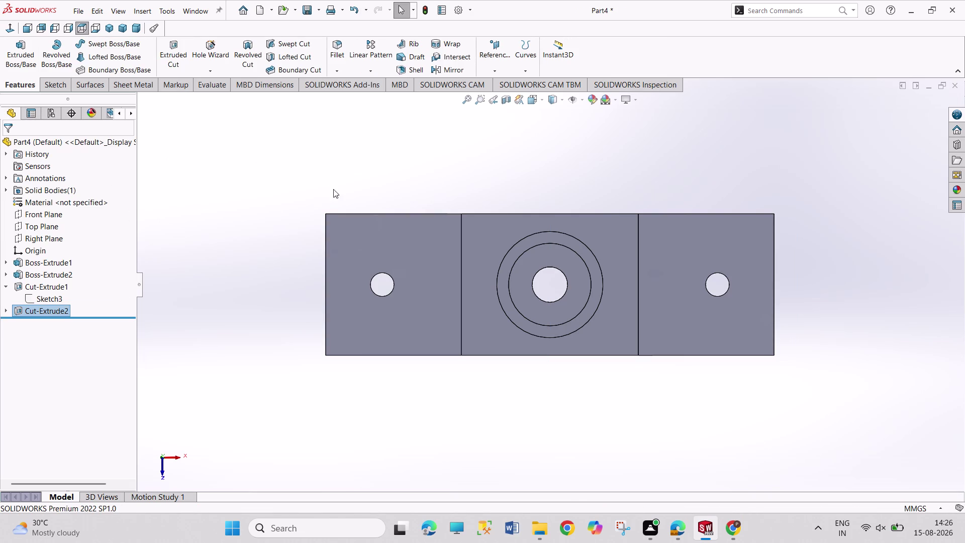
click(107, 26)
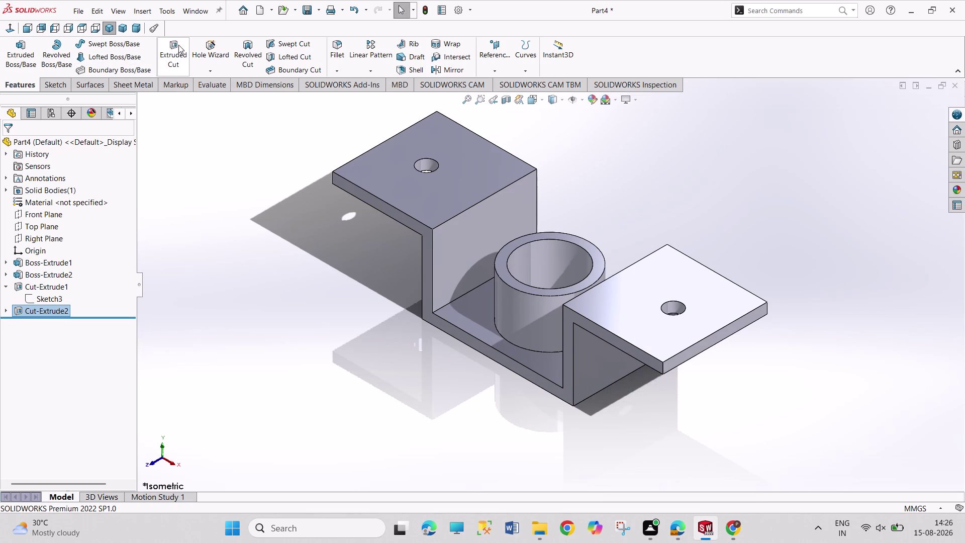
Fillet the two inner bend edges with a 20 mm radius as Fillet1.
click(340, 45)
click(469, 293)
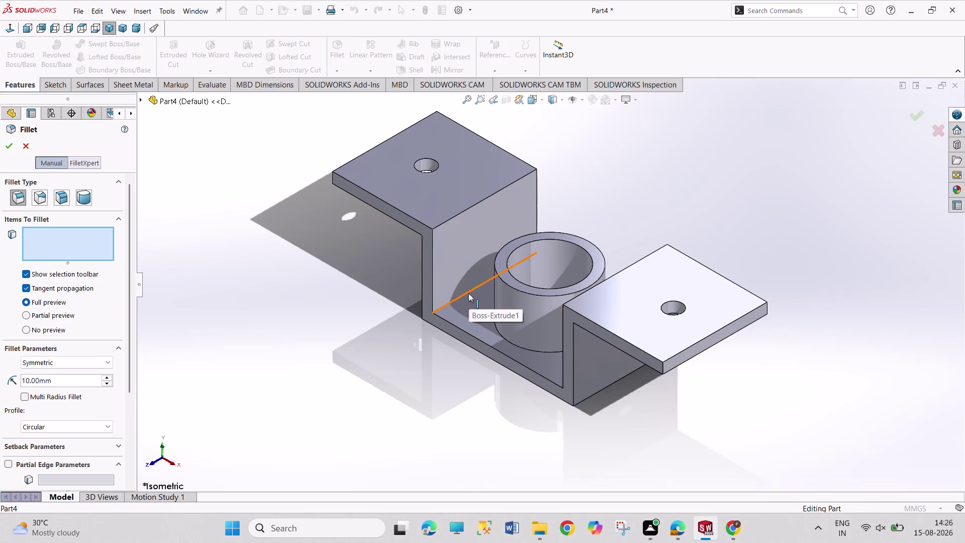
middle_drag(354, 340, 428, 402)
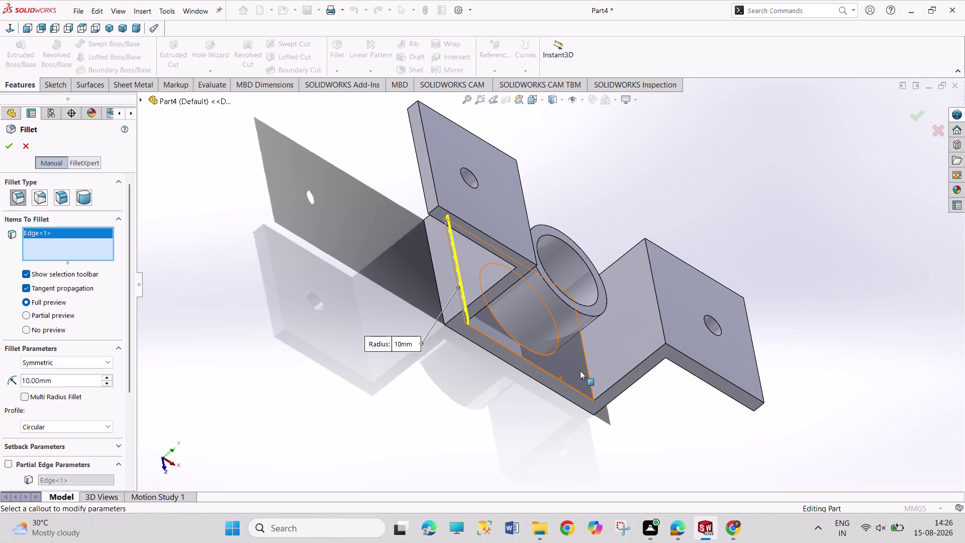
click(588, 369)
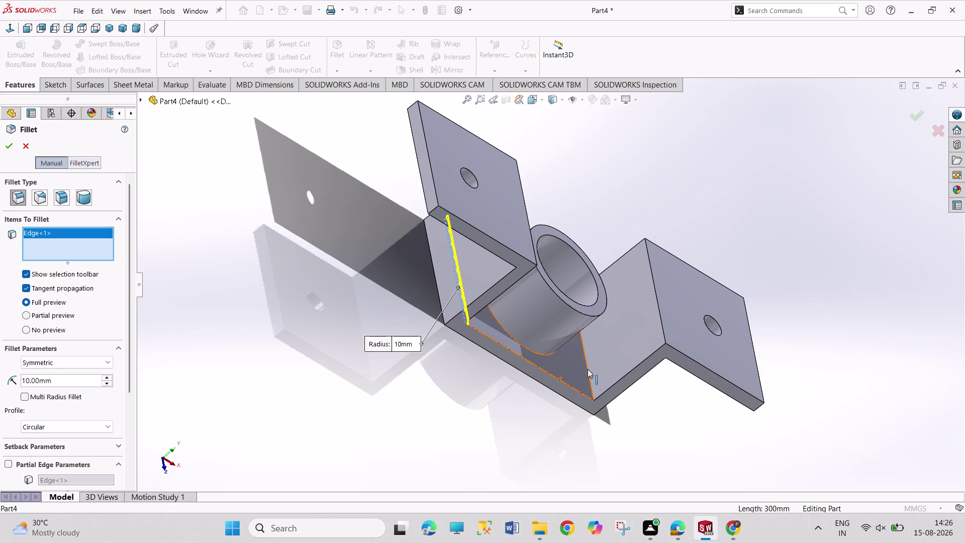
text(20)
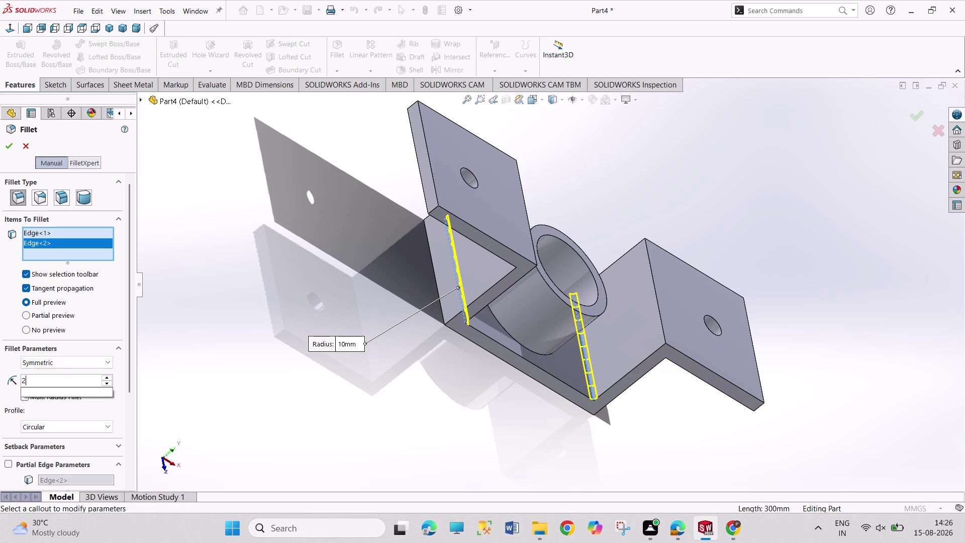
key(Return)
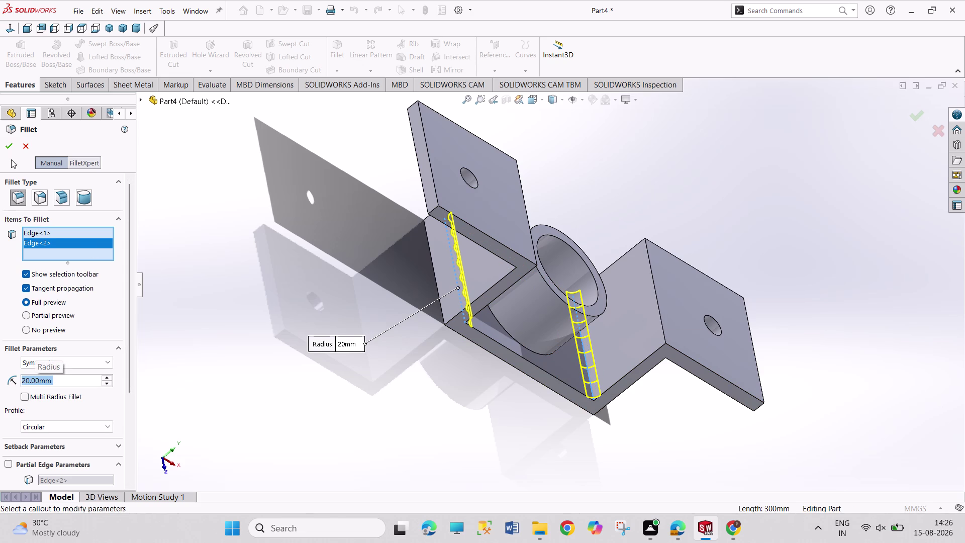
click(11, 146)
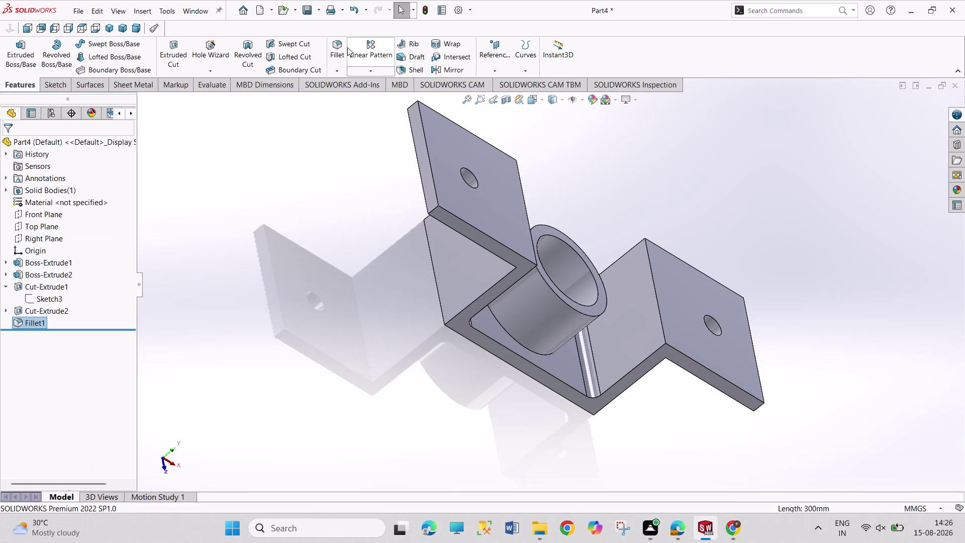
click(346, 47)
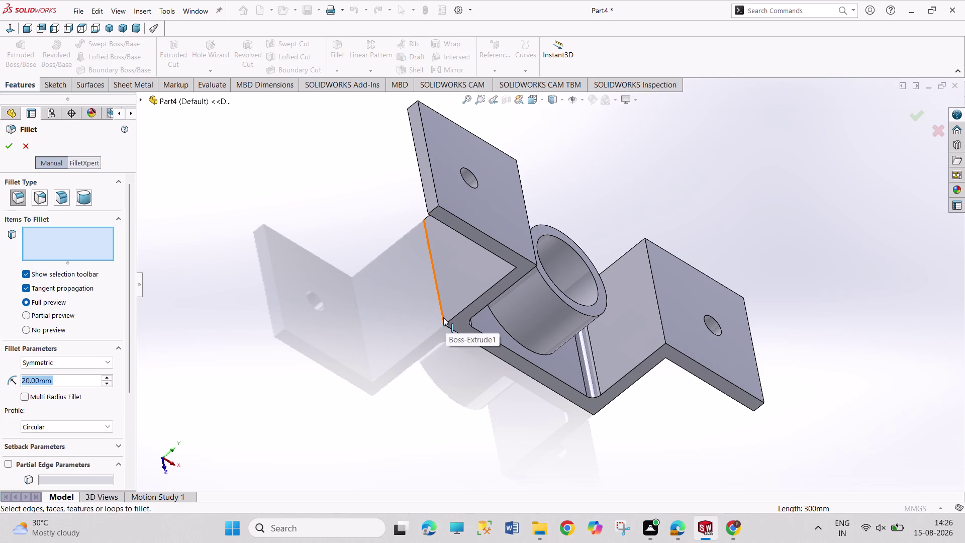
Fillet the two outer bend edges with a 50 mm radius as Fillet2.
click(443, 317)
middle_drag(475, 381, 398, 242)
scroll(up, 3)
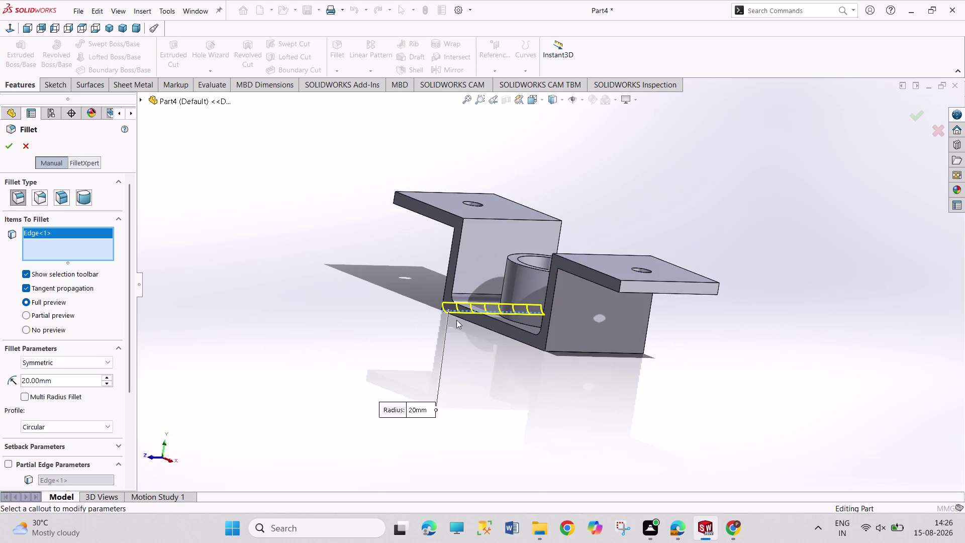
click(573, 353)
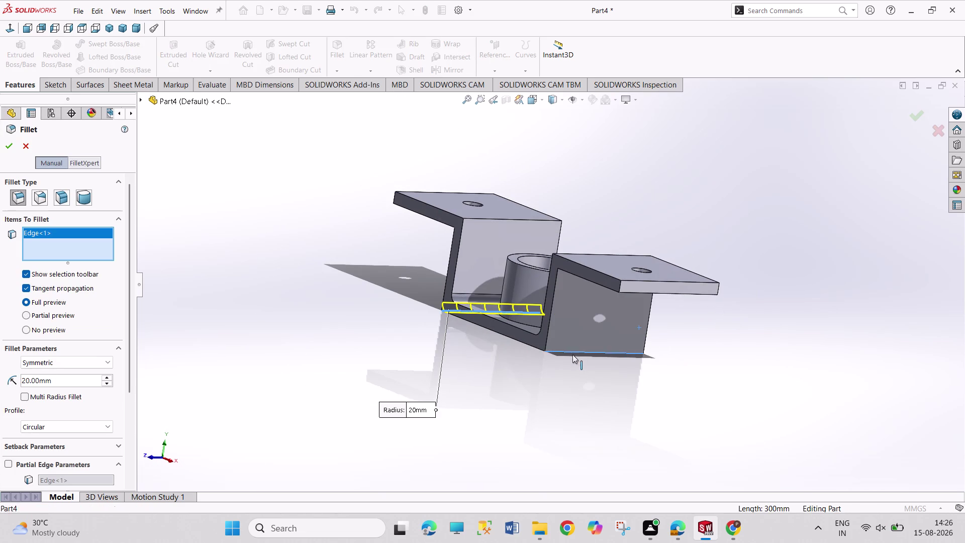
text(5)
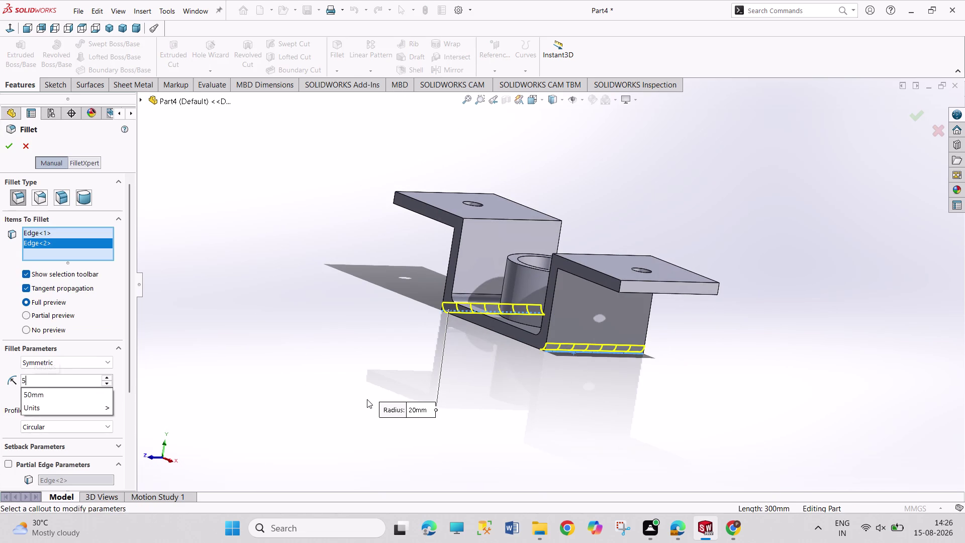
text(0)
key(Return)
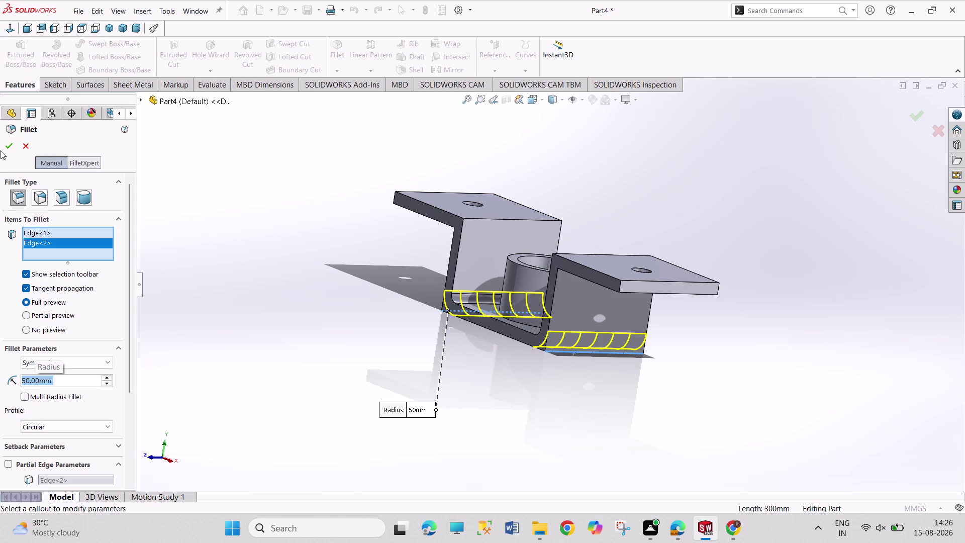
click(8, 147)
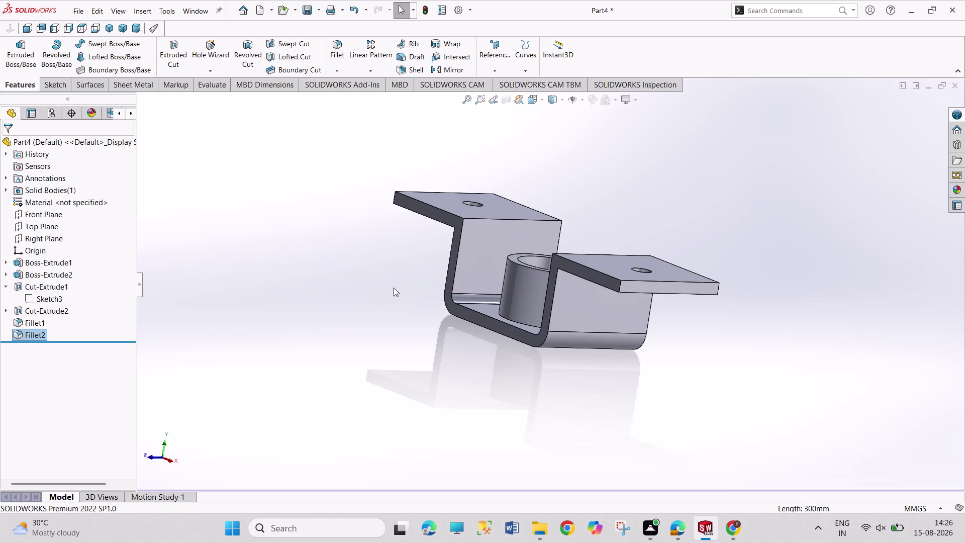
Orbit to inspect the rounded bends, return to isometric view, and begin saving.
scroll(down, 3)
middle_drag(351, 287, 407, 247)
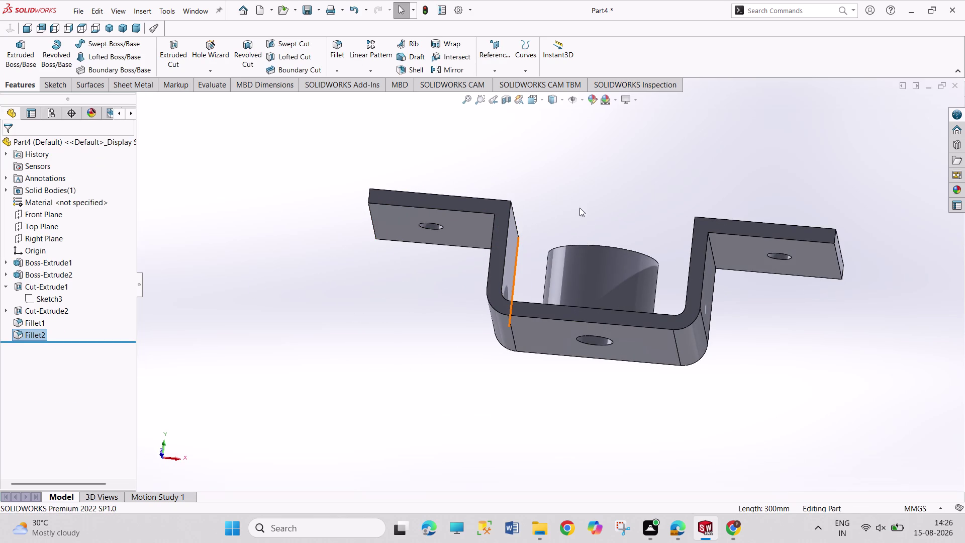
scroll(up, 3)
middle_drag(553, 214, 574, 274)
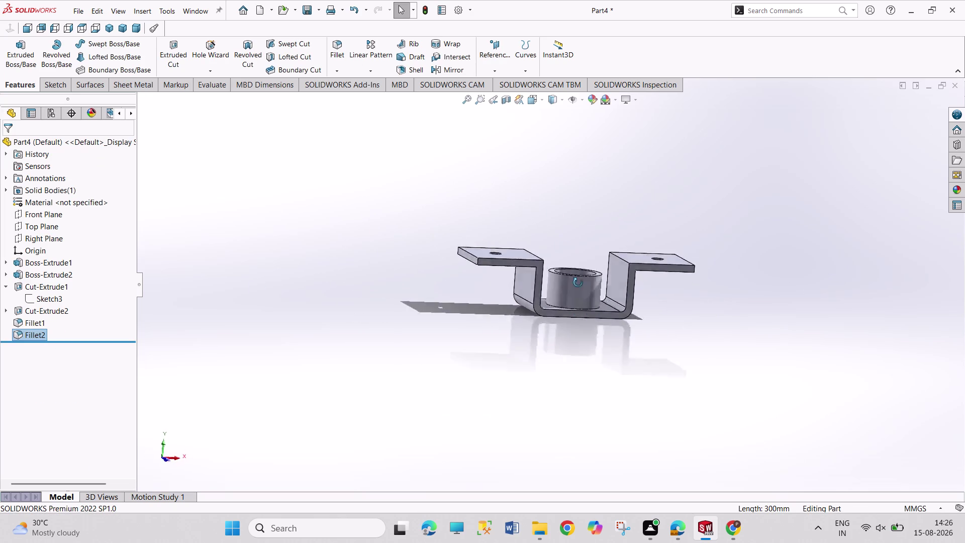
middle_drag(574, 274, 616, 383)
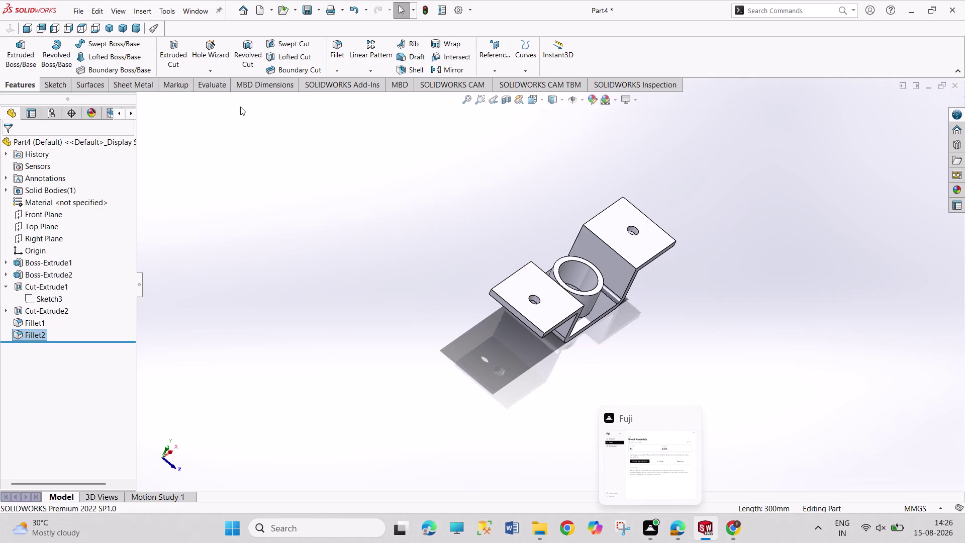
click(110, 26)
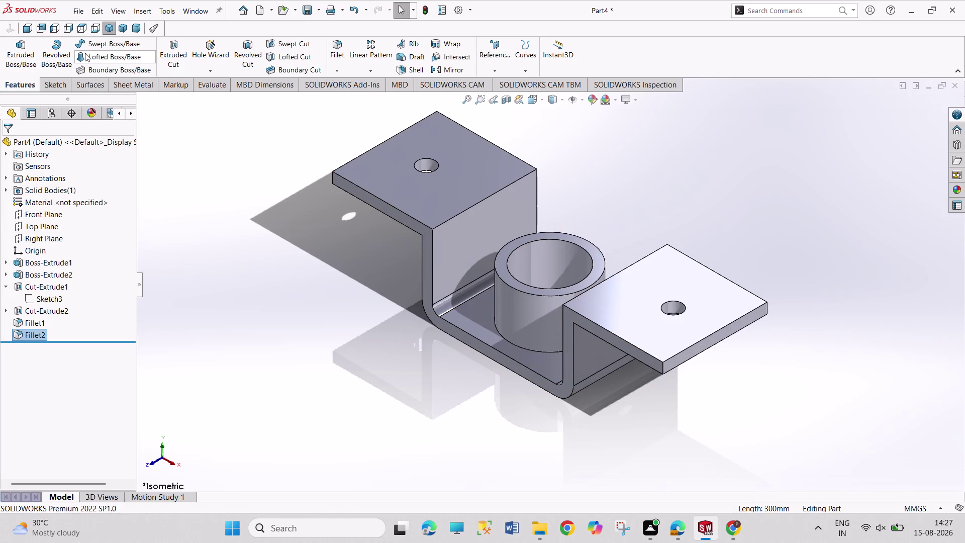
key(ctrl+s)
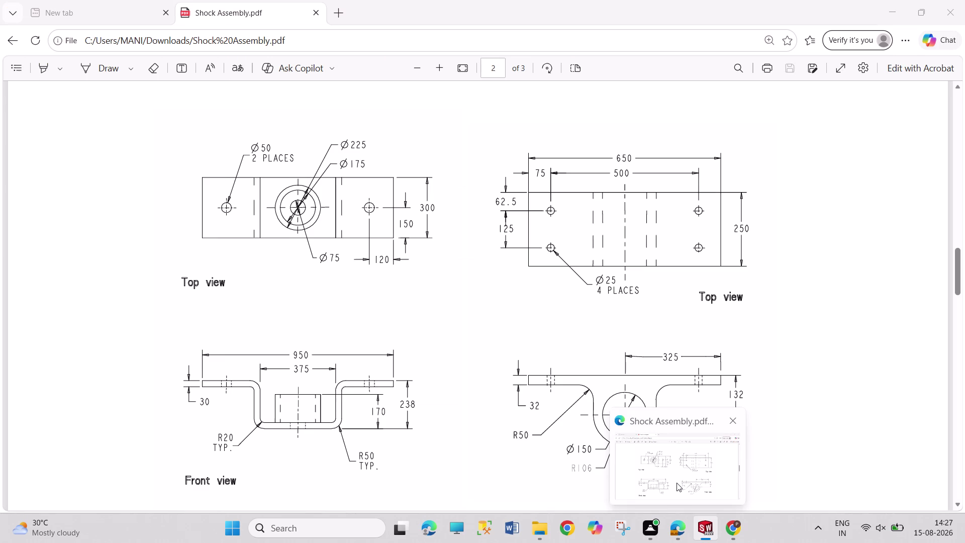
click(676, 483)
scroll(up, 3)
scroll(up, 3)
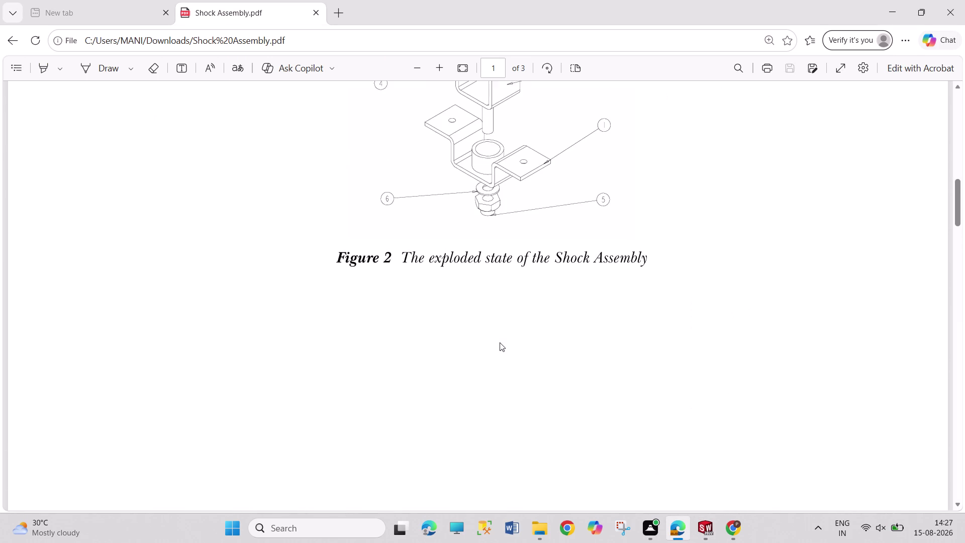
scroll(up, 3)
scroll(up, 3)
scroll(down, 3)
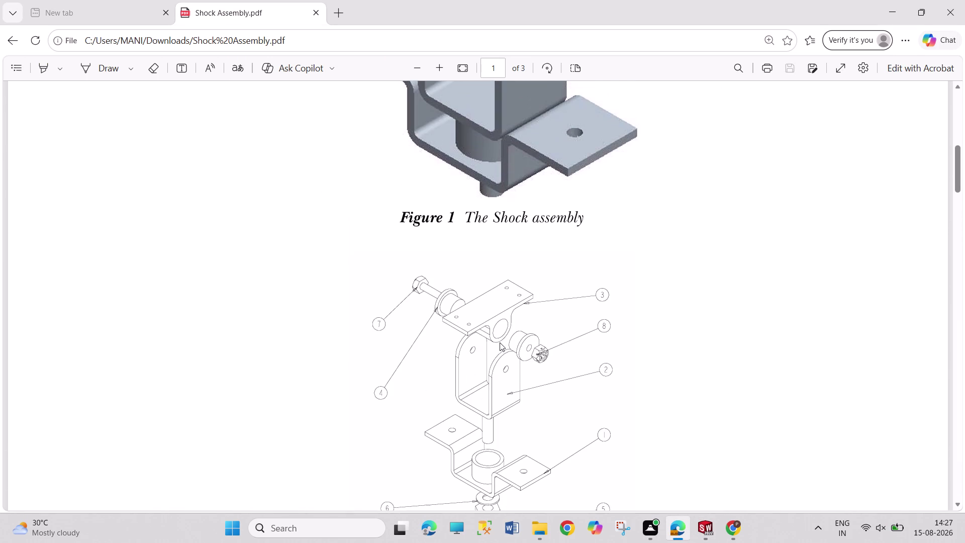
scroll(down, 3)
scroll(up, 3)
scroll(down, 3)
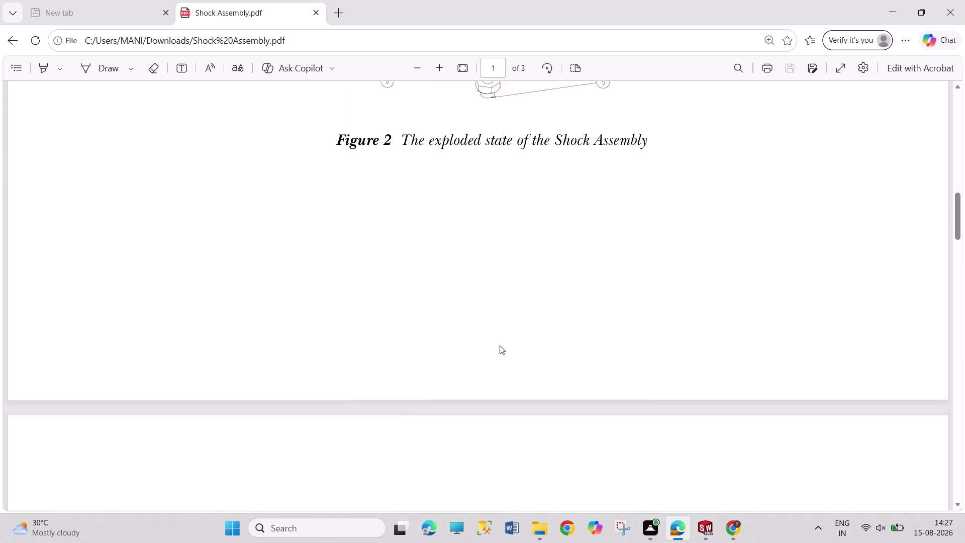
scroll(down, 3)
scroll(down, 3)
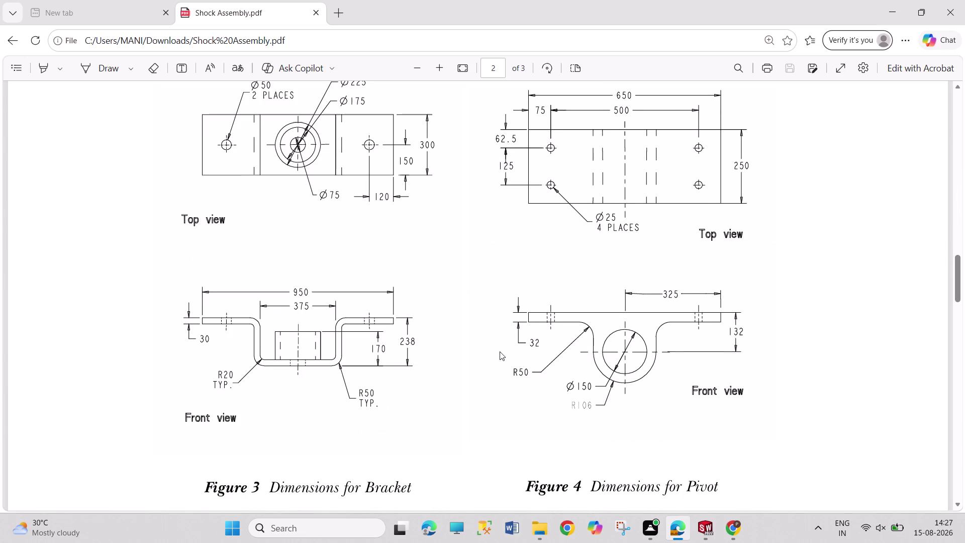
scroll(down, 3)
scroll(up, 3)
scroll(up, 3)
scroll(up, 3)
scroll(down, 3)
scroll(down, 3)
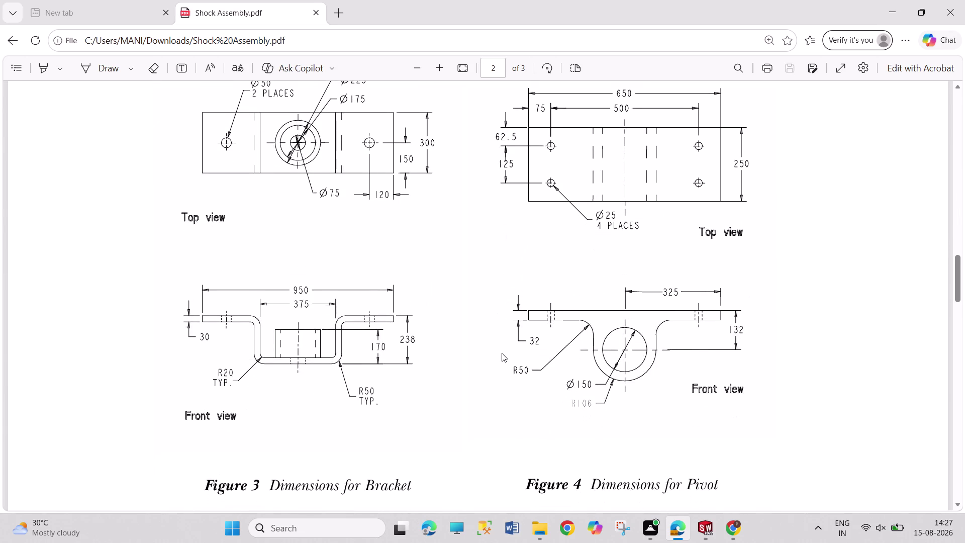
scroll(down, 3)
scroll(down, 3)
scroll(up, 3)
scroll(up, 3)
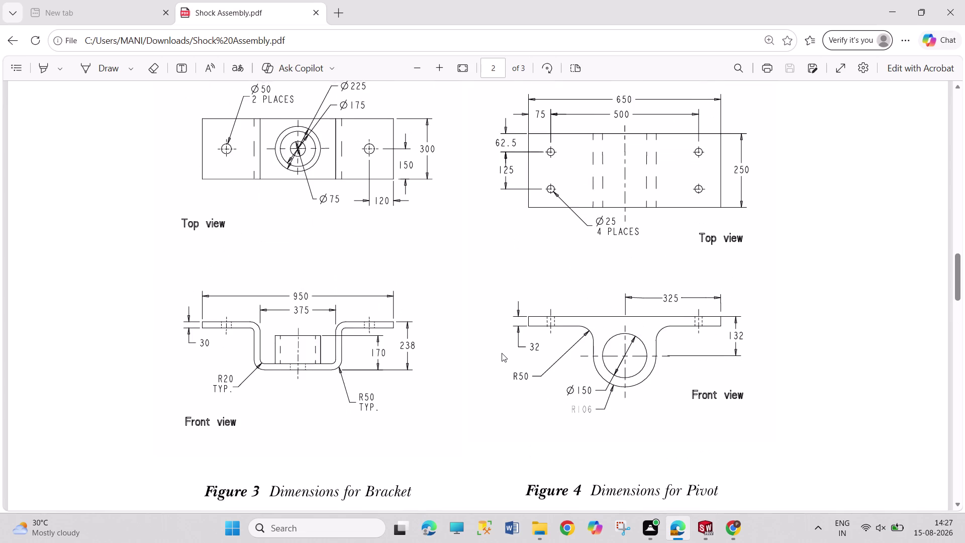
scroll(up, 3)
scroll(up, 3)
scroll(down, 3)
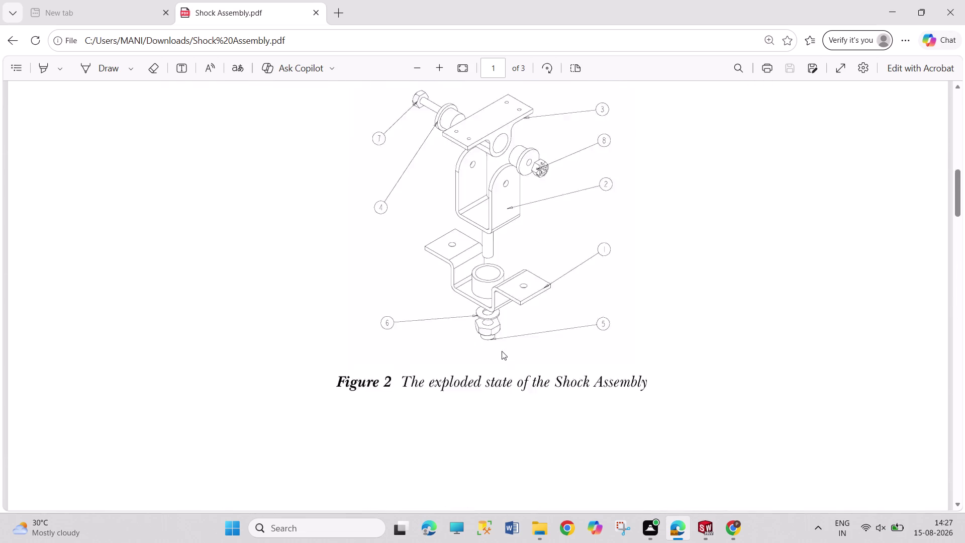
scroll(down, 3)
scroll(down, 3)
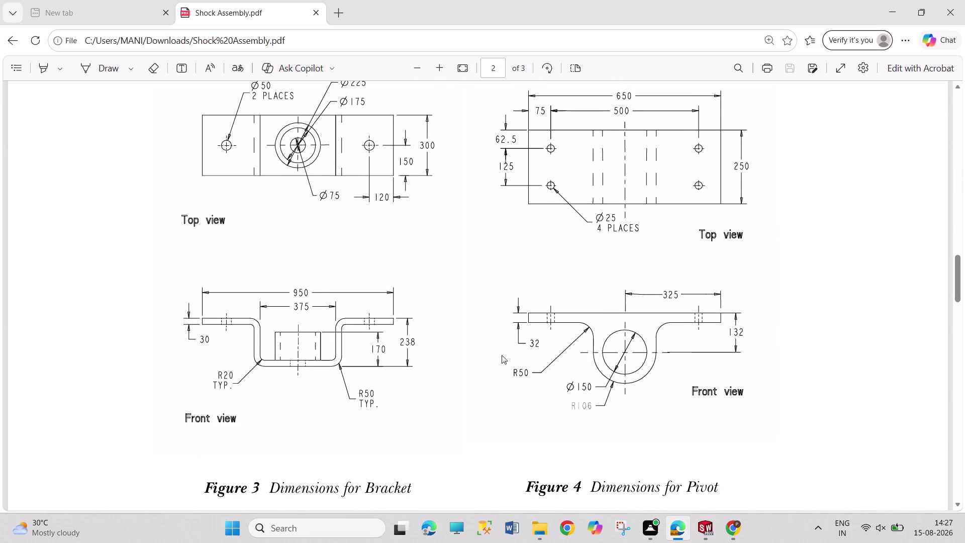
click(715, 528)
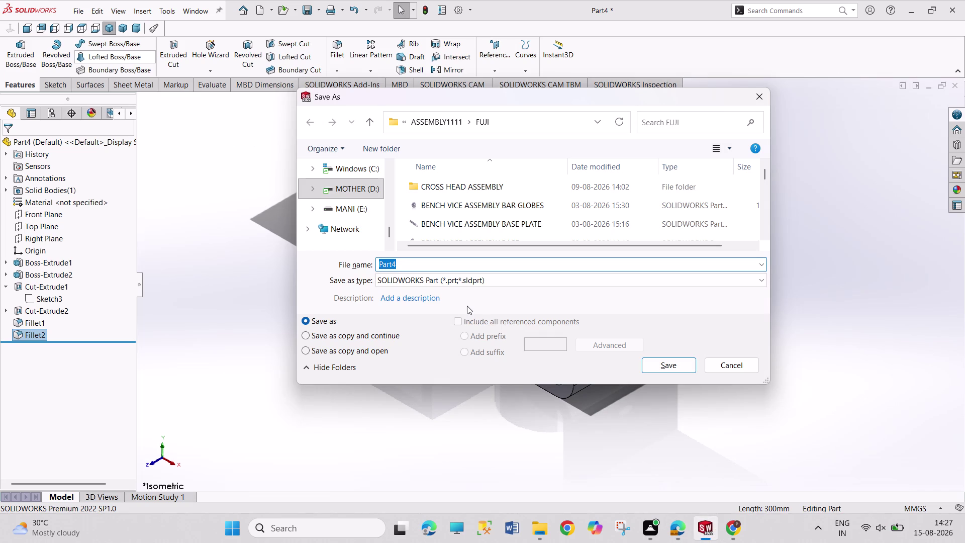
Enter 'SHOCK ASSEMBLY 1 BRACKET' as the file name, fixing a typo.
text(SHP)
key(BackSpace)
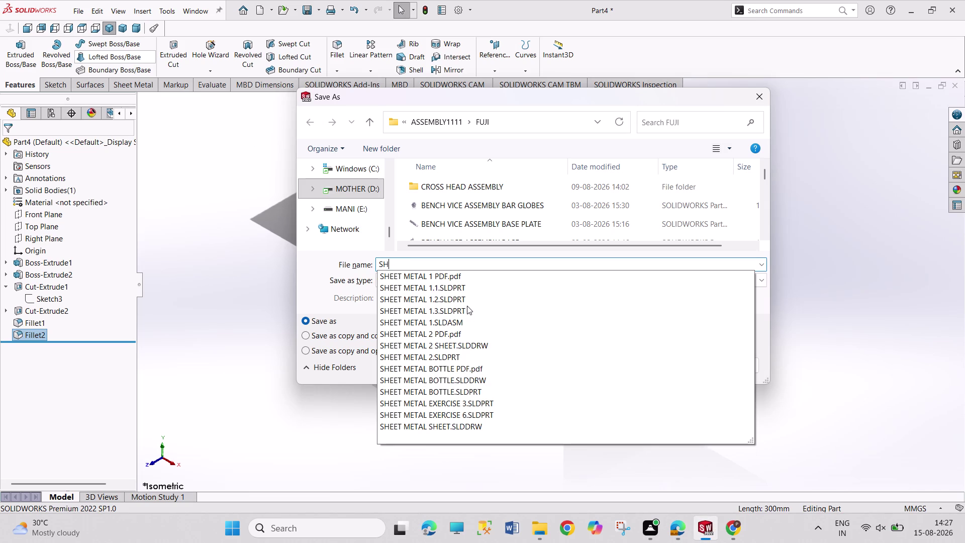
text(OCK)
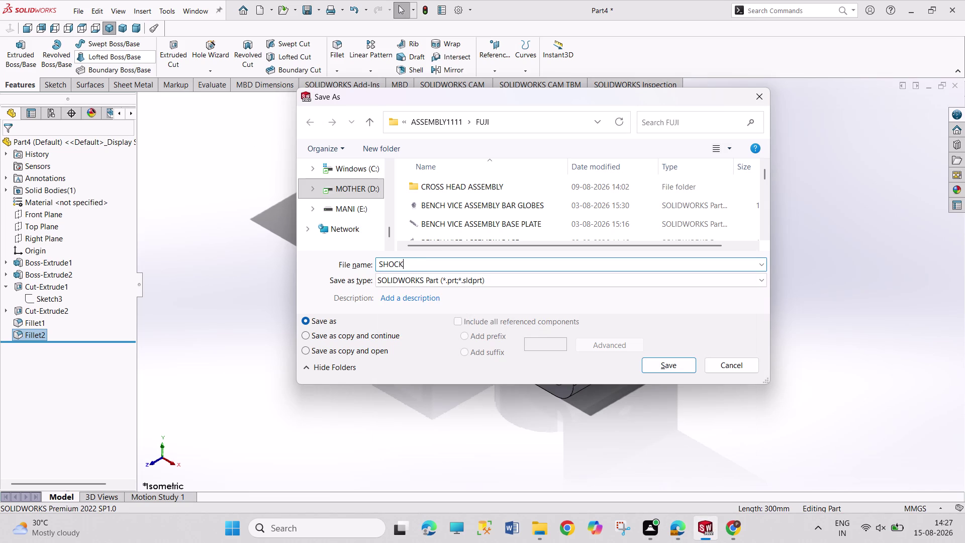
key(space)
text(ASSE)
text(MBLY)
key(space)
text(1 B)
text(RACK)
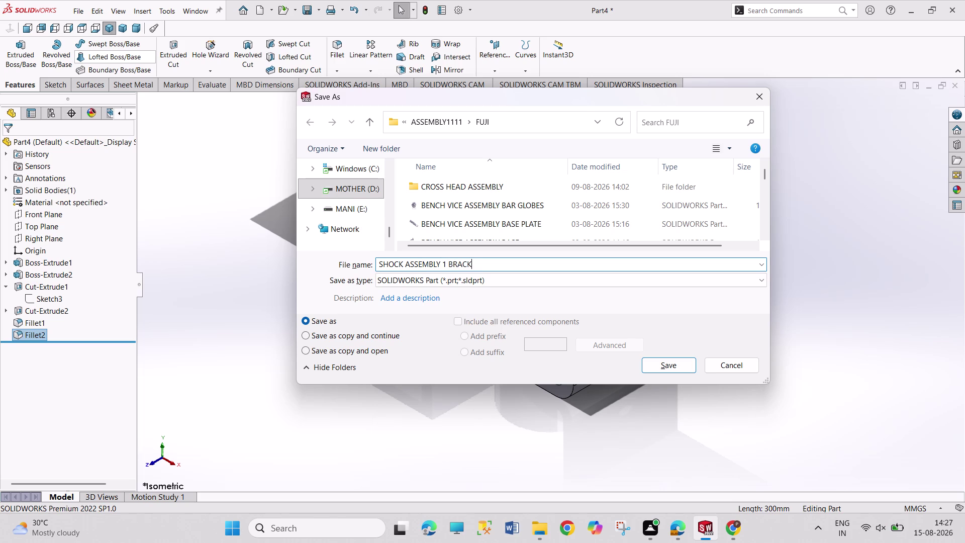
text(ET)
Save the bracket under that name and create a new blank Part document.
key(Return)
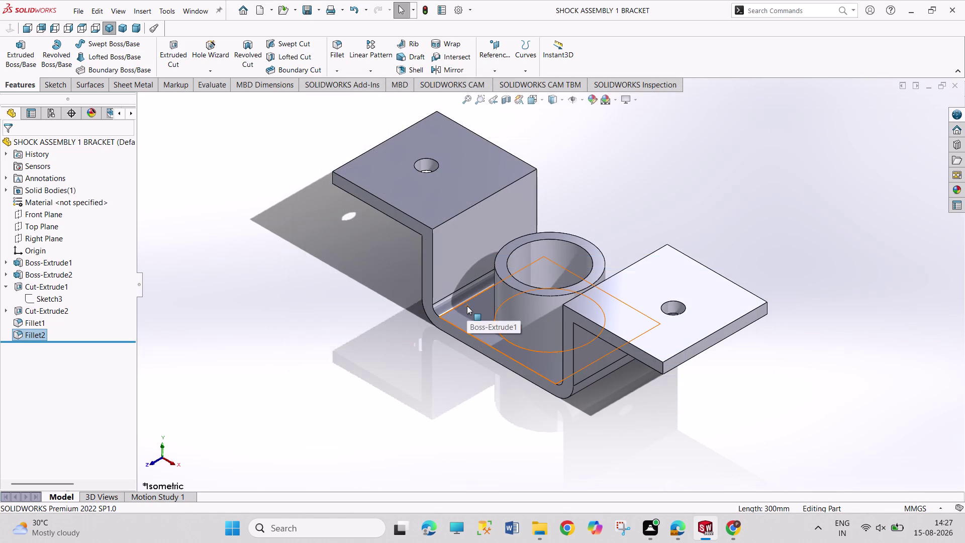
key(ctrl+n)
key(Return)
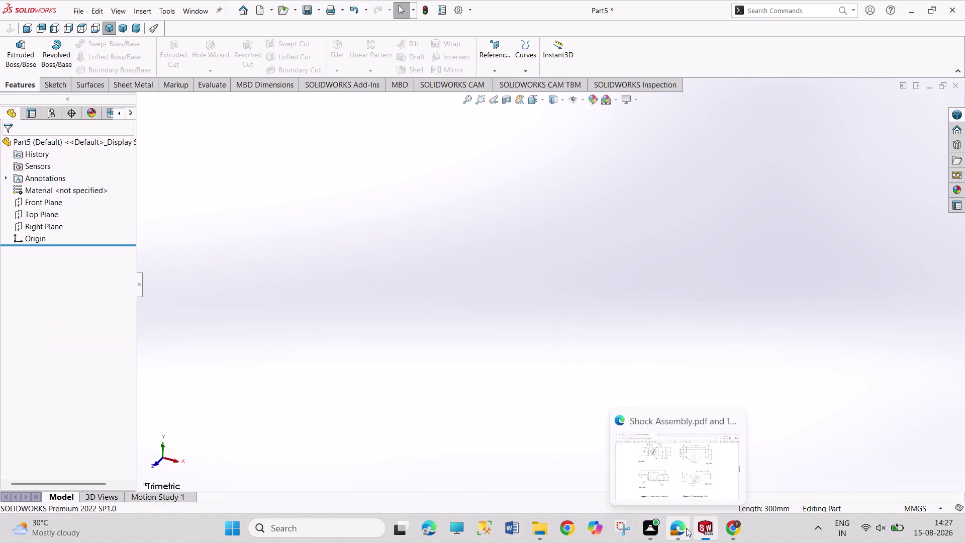
Recheck the pivot drawing, then start Sketch1 on the Front Plane.
click(686, 488)
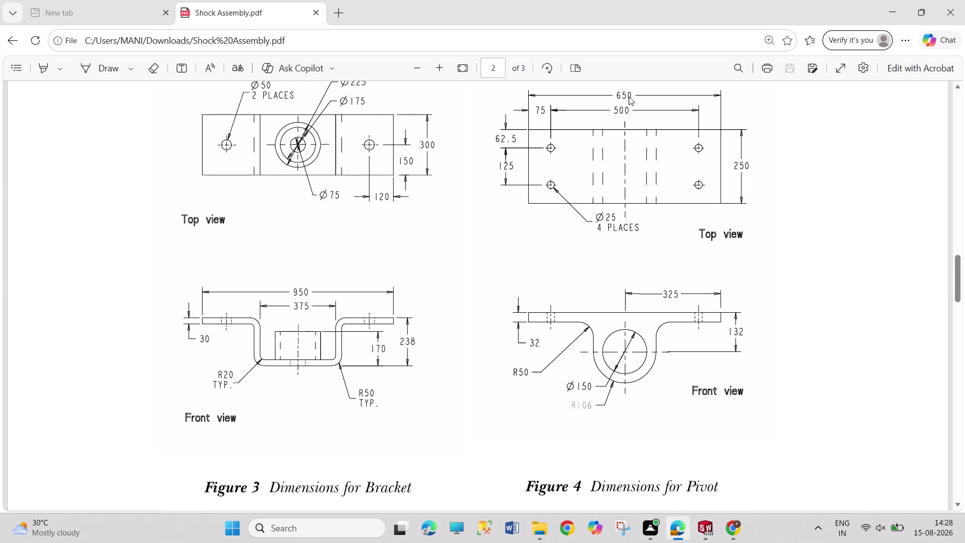
click(701, 524)
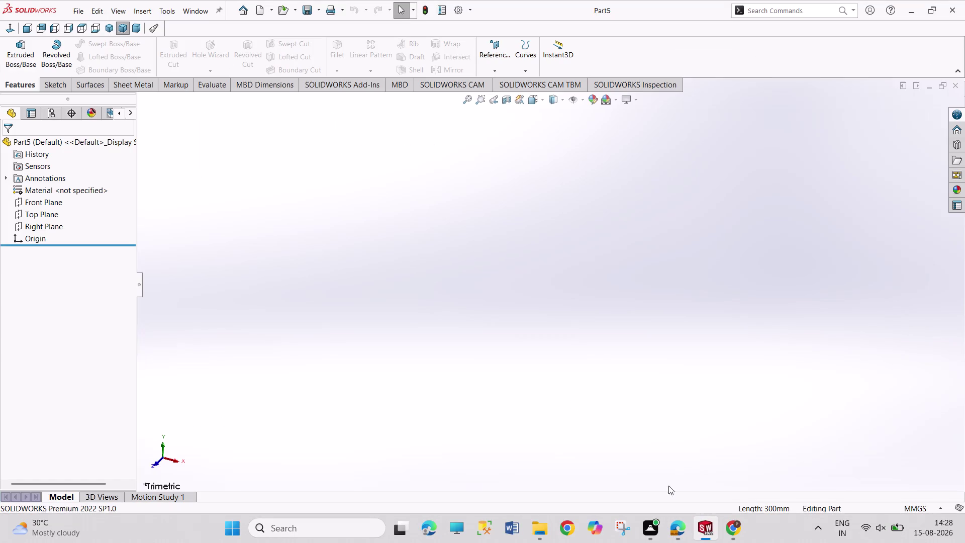
click(52, 204)
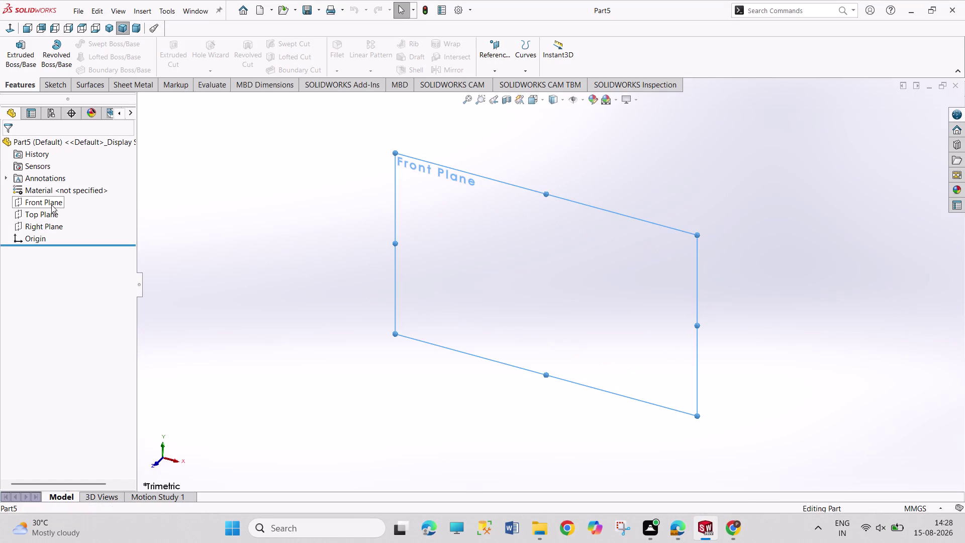
click(61, 196)
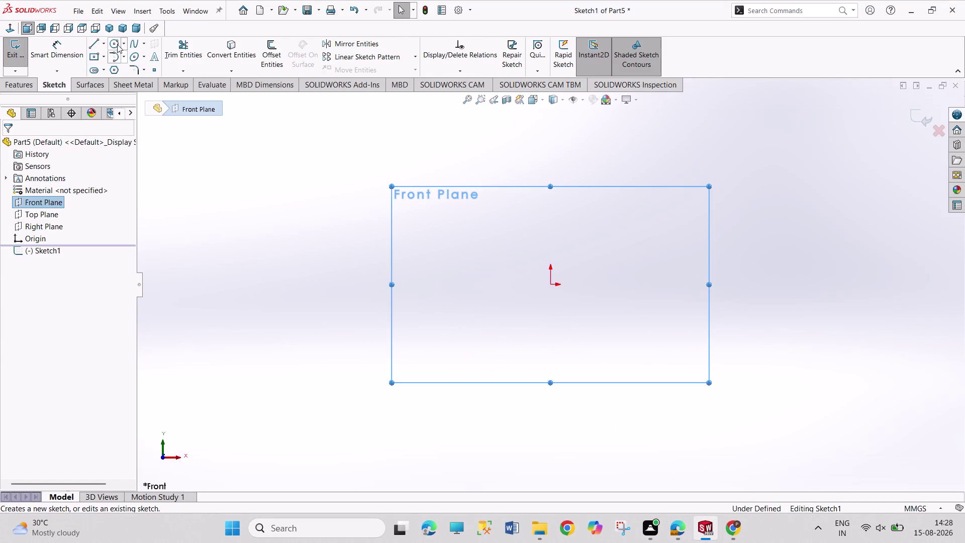
Draw two concentric circles centred on the origin.
click(117, 44)
click(553, 286)
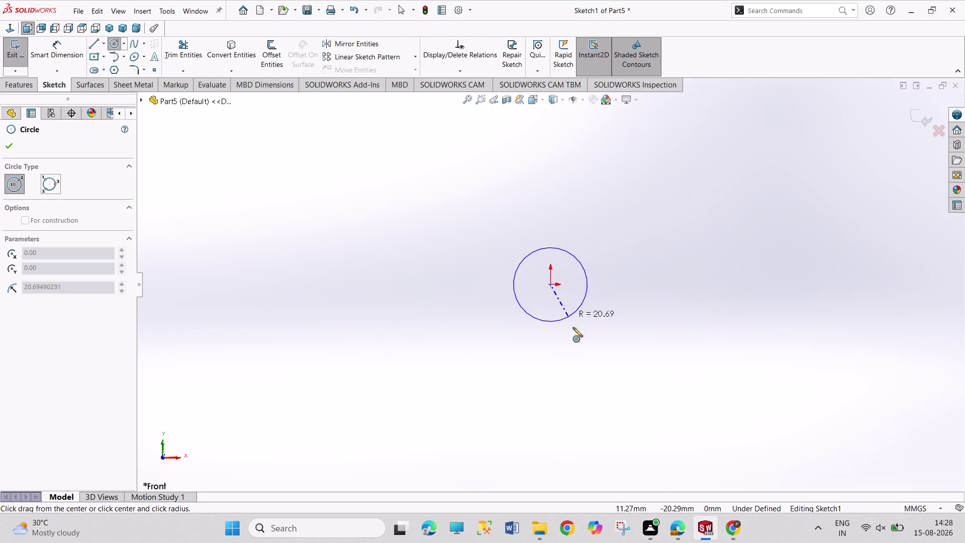
click(579, 351)
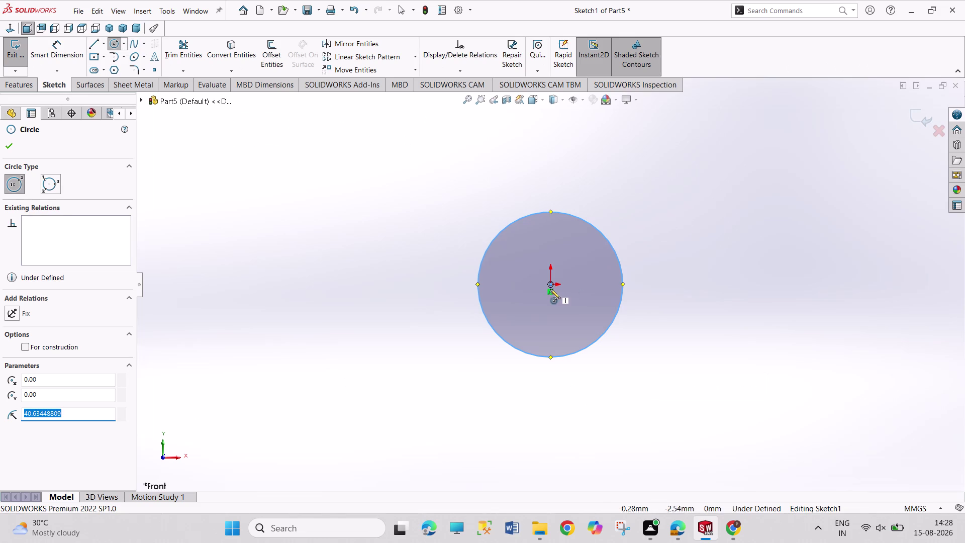
drag(550, 284, 550, 290)
click(590, 400)
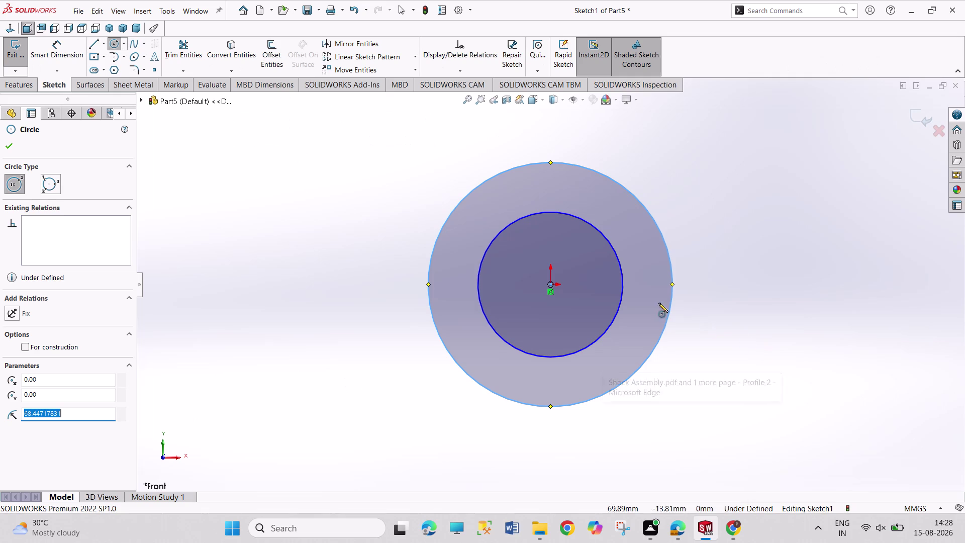
Dimension the inner circle Ø150 and the outer circle Ø212 (106*2).
right_drag(732, 338, 705, 164)
click(605, 241)
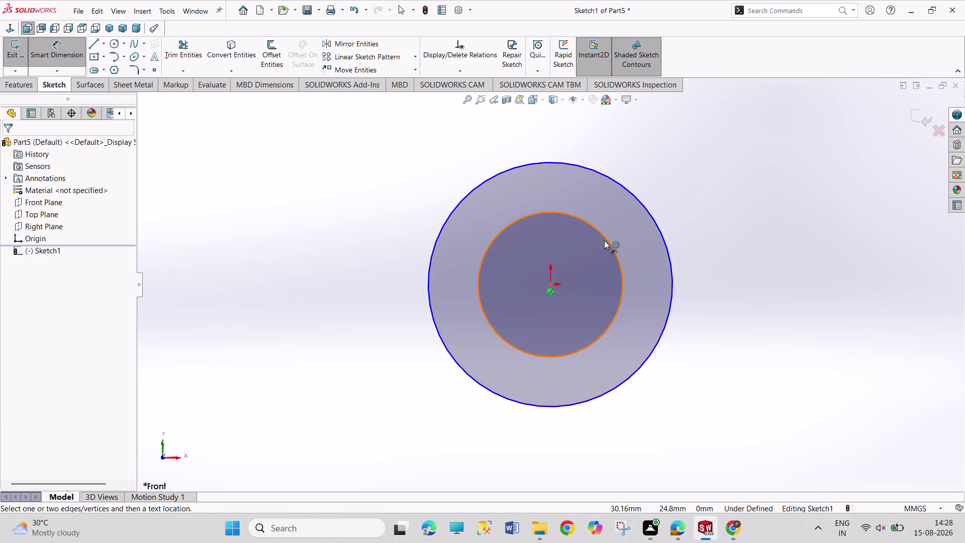
click(703, 202)
text(15)
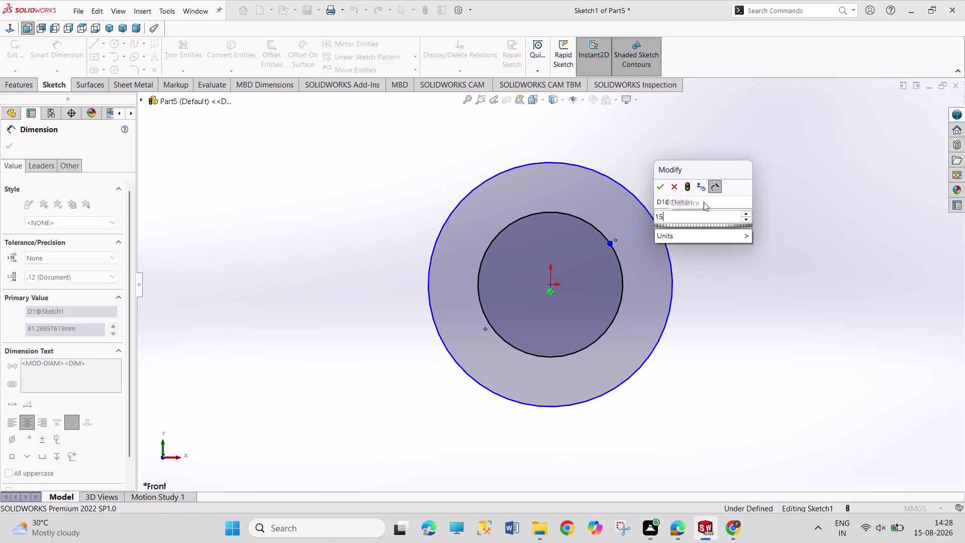
text(0)
key(Return)
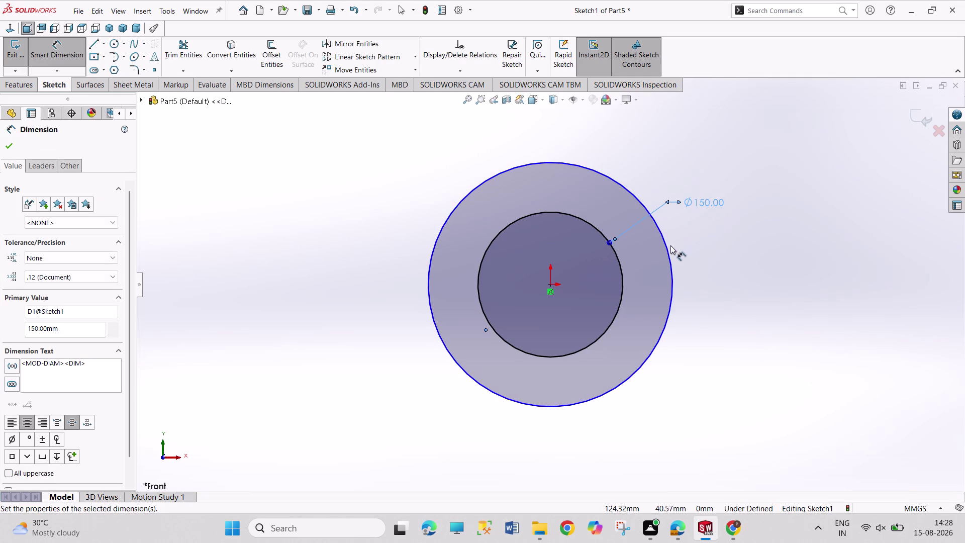
click(667, 253)
click(706, 150)
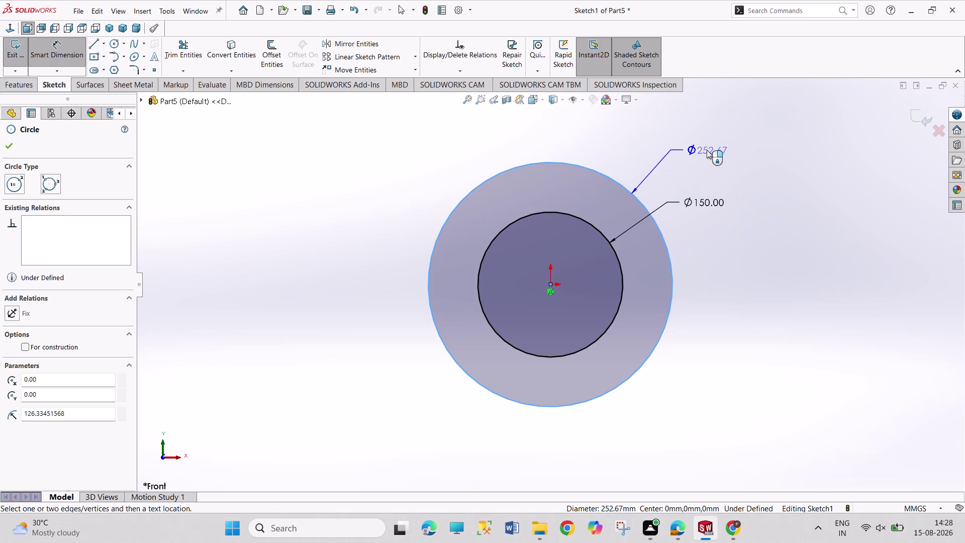
text(106*)
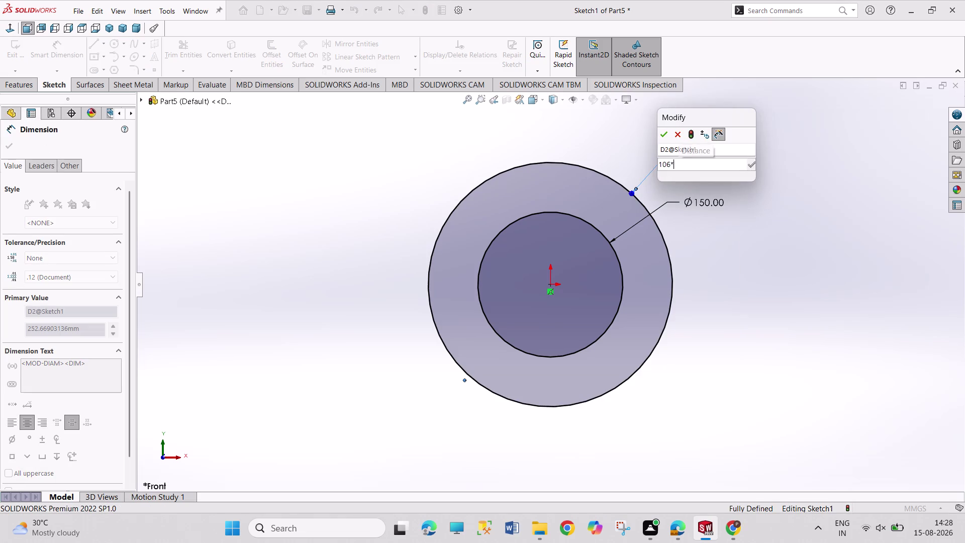
text(2)
key(Return)
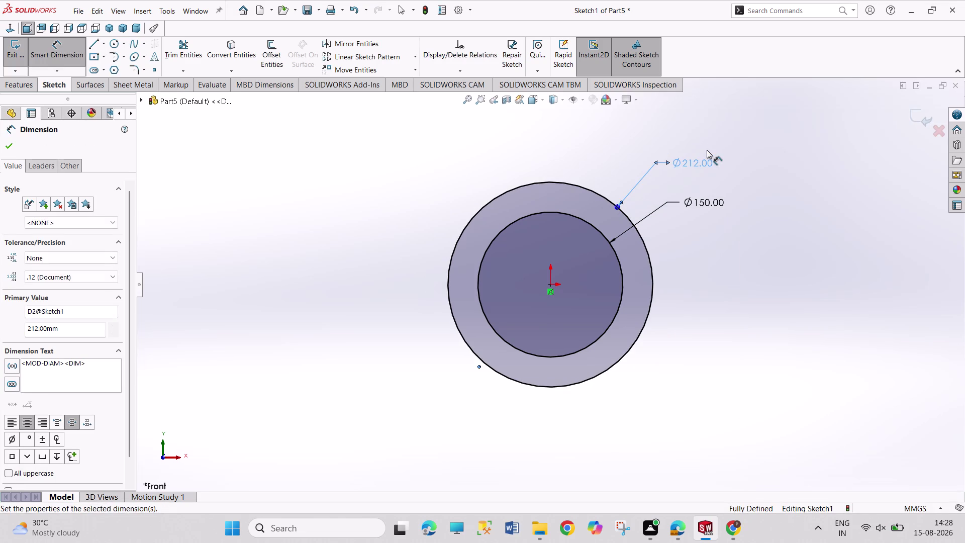
Zoom to review the dimensioned circles and end the dimensioning tool.
scroll(up, 3)
scroll(up, 3)
scroll(down, 3)
scroll(up, 3)
scroll(down, 3)
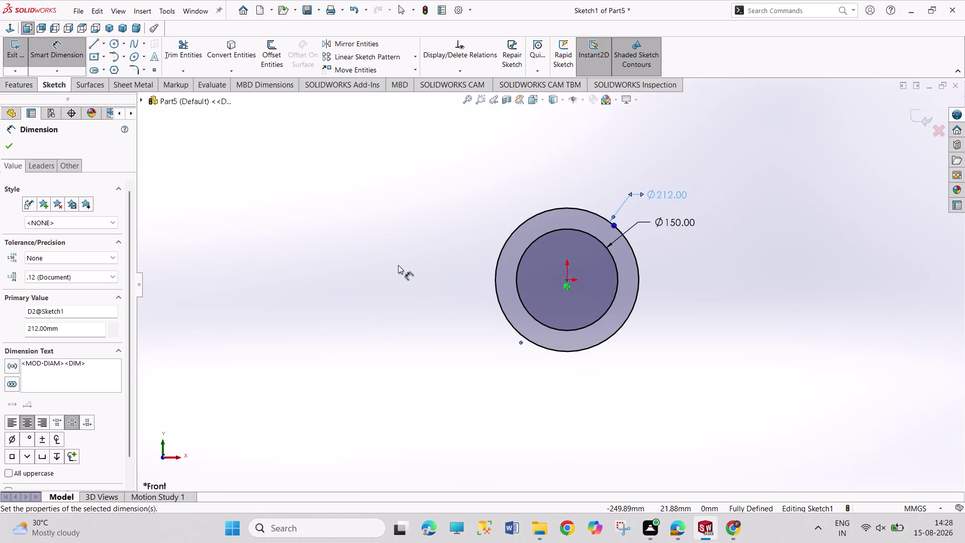
right_click(399, 266)
drag(422, 301, 421, 292)
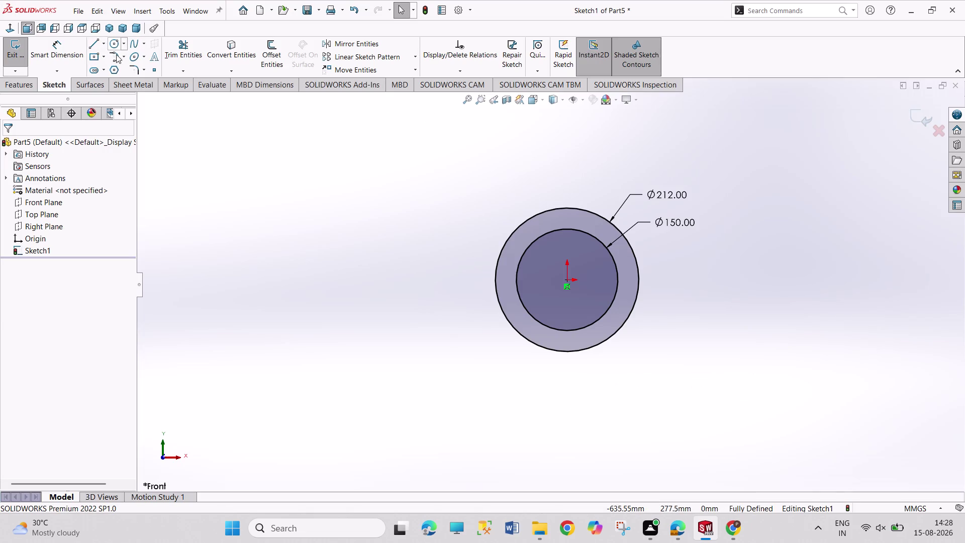
click(93, 56)
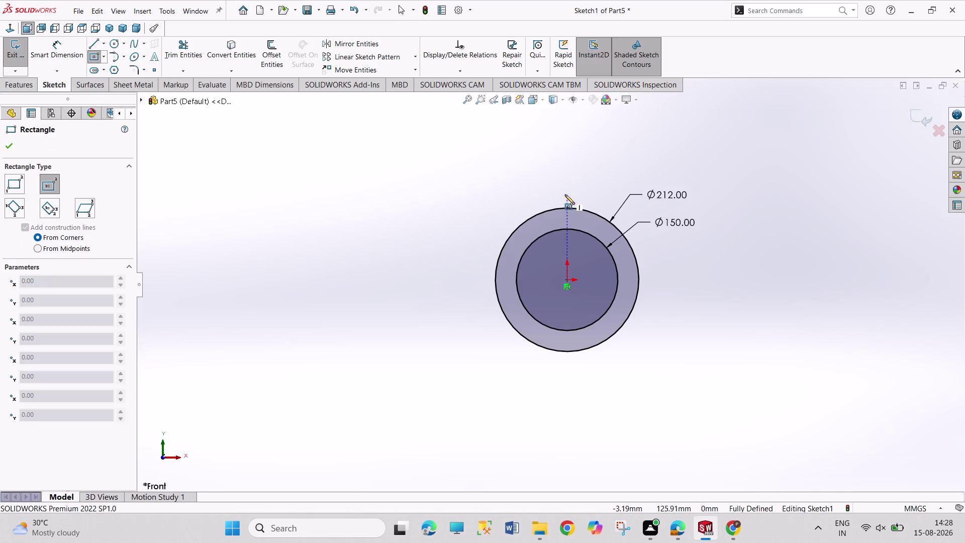
Draw a centre rectangle above the circles and dimension its centre-to-end length 325.
click(565, 192)
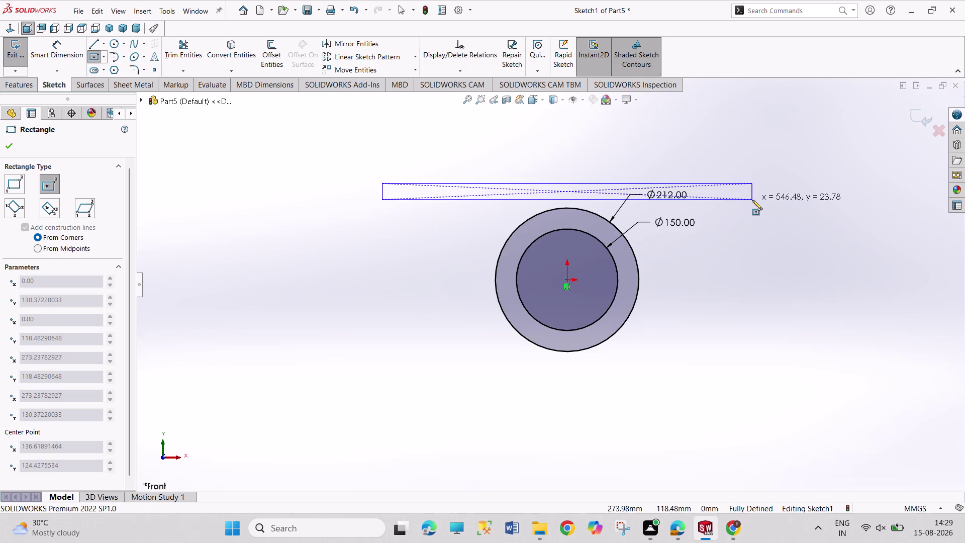
click(775, 202)
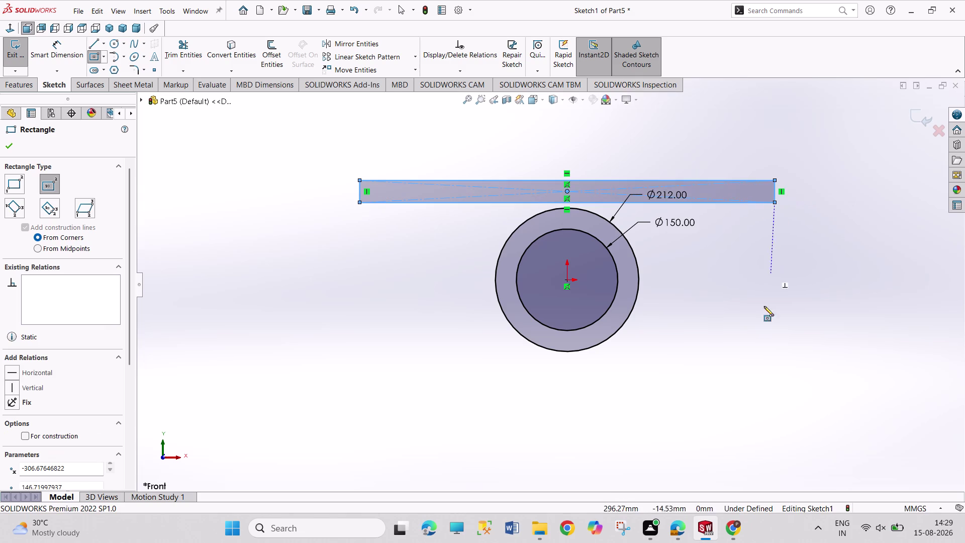
right_drag(707, 349, 724, 190)
drag(567, 190, 575, 194)
click(776, 195)
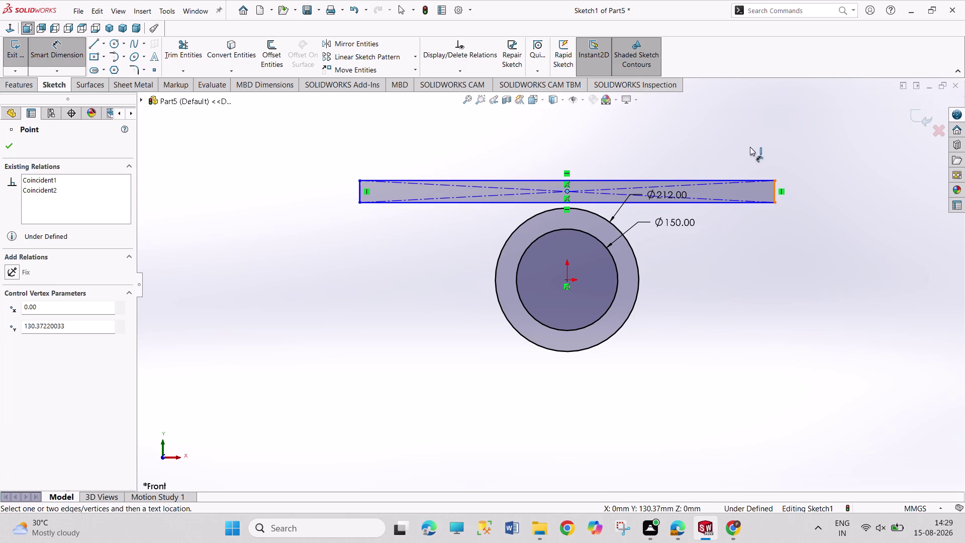
click(699, 128)
text(325)
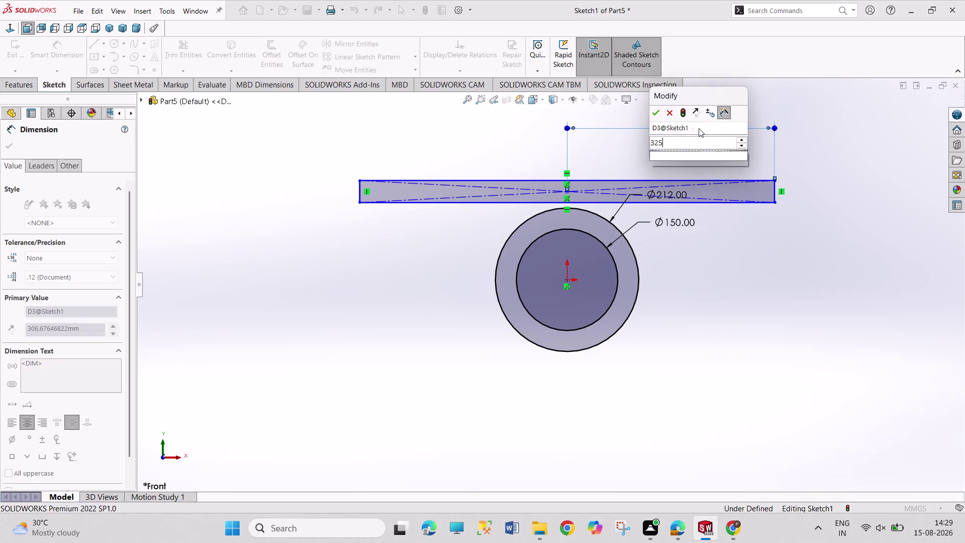
key(Return)
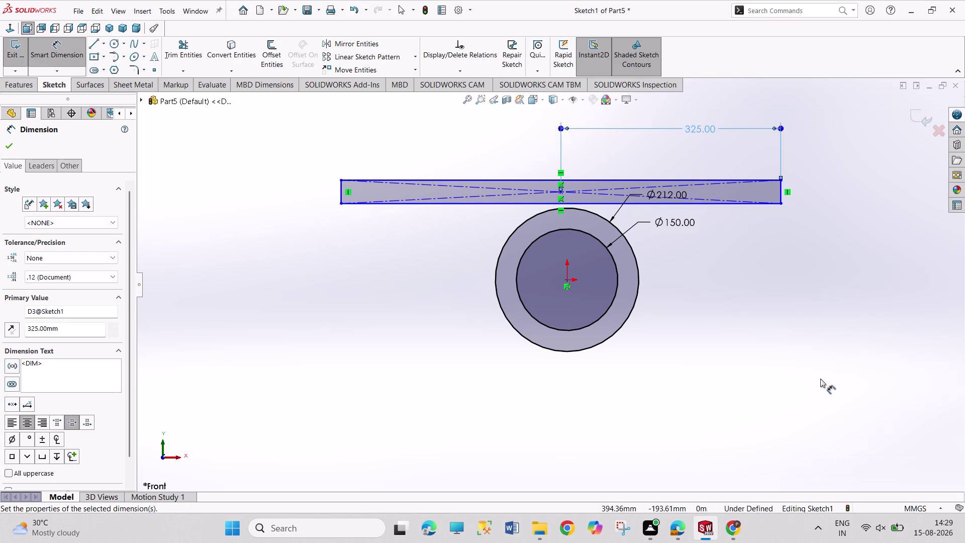
right_click(815, 366)
click(841, 397)
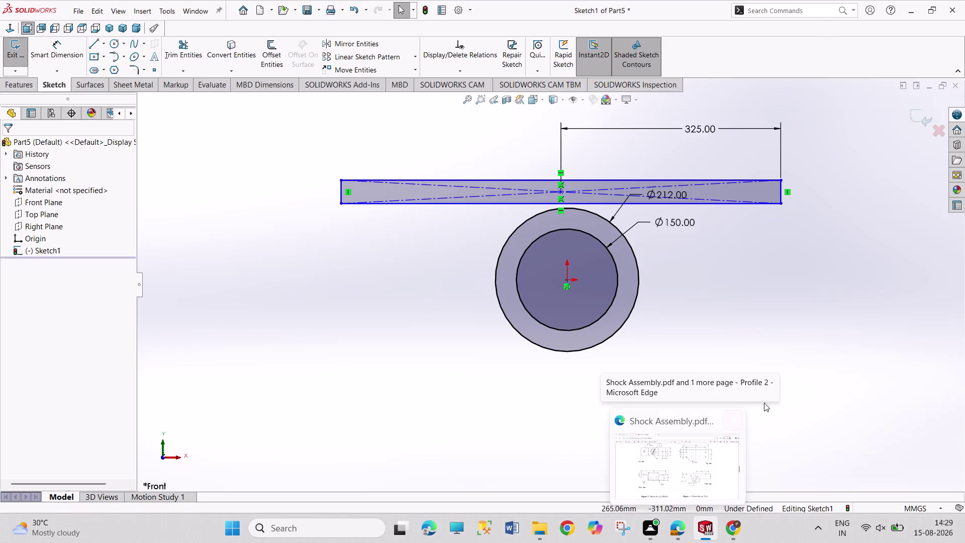
Dimension the rectangle's top edge 132 above the origin and its left edge height 30.
right_drag(866, 402, 851, 245)
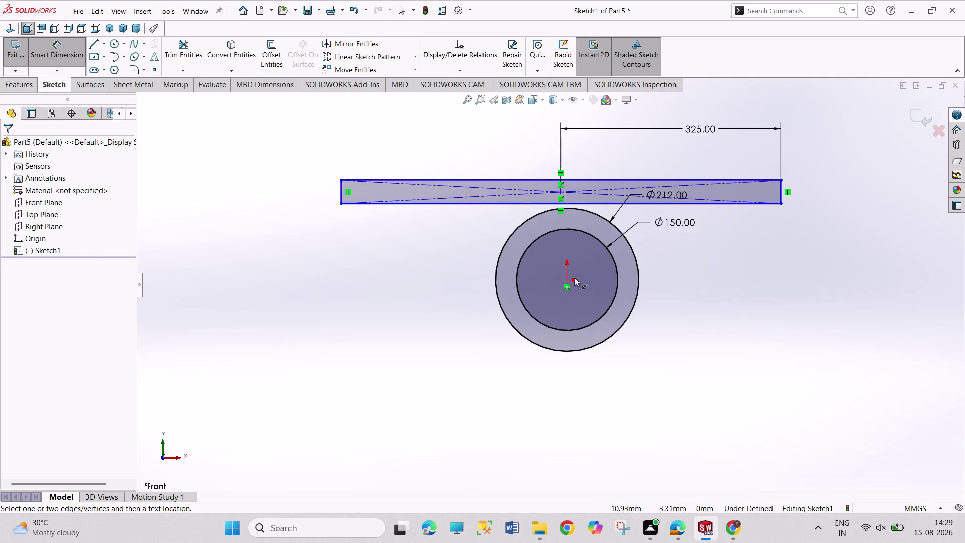
click(569, 280)
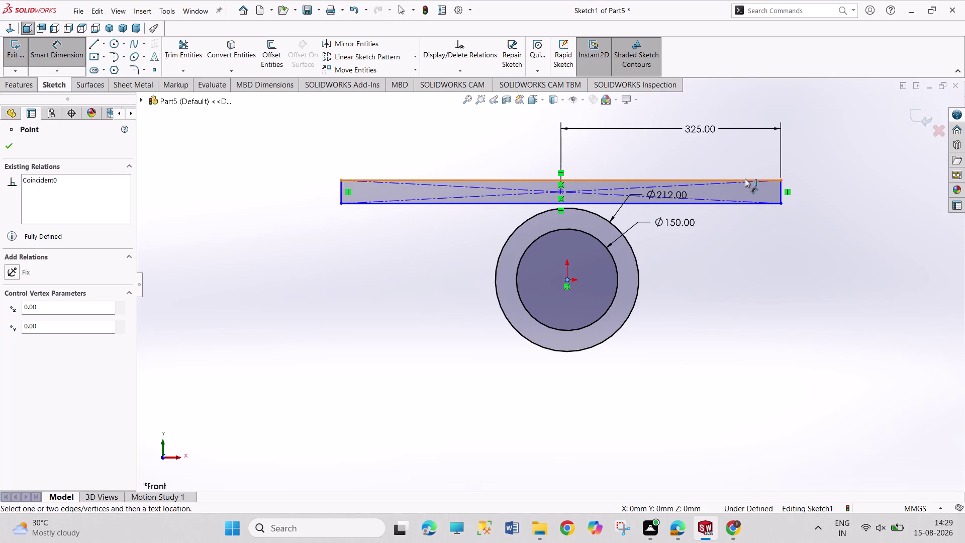
click(746, 178)
click(836, 254)
text(1)
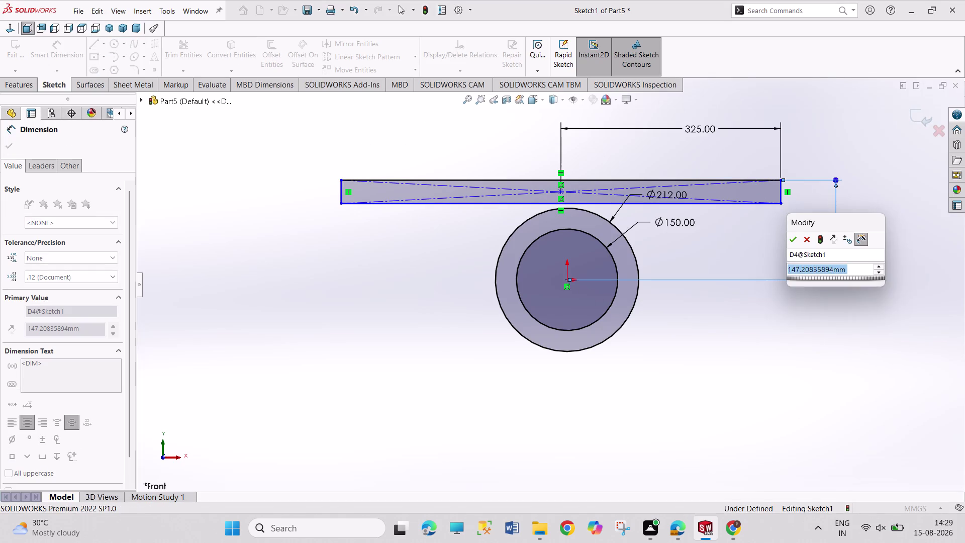
text(32)
key(Return)
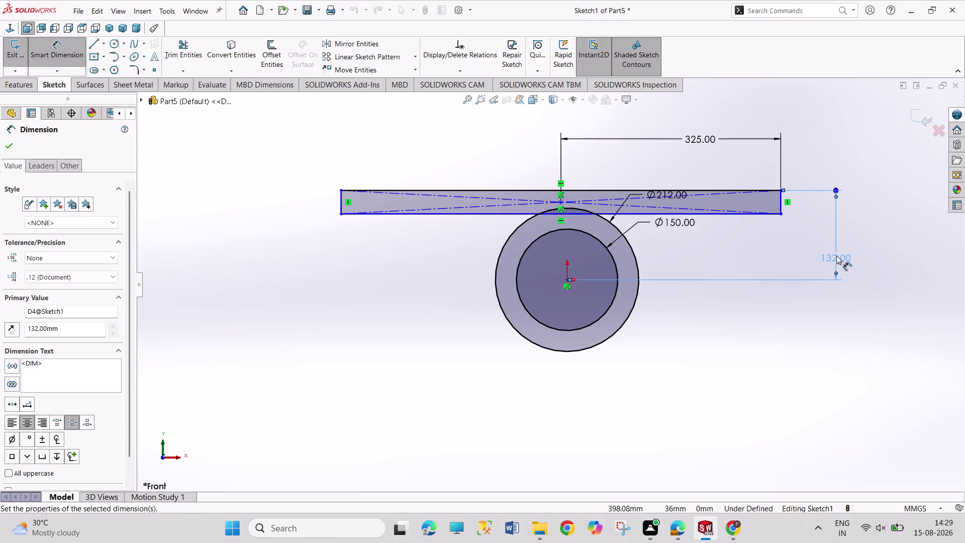
click(342, 206)
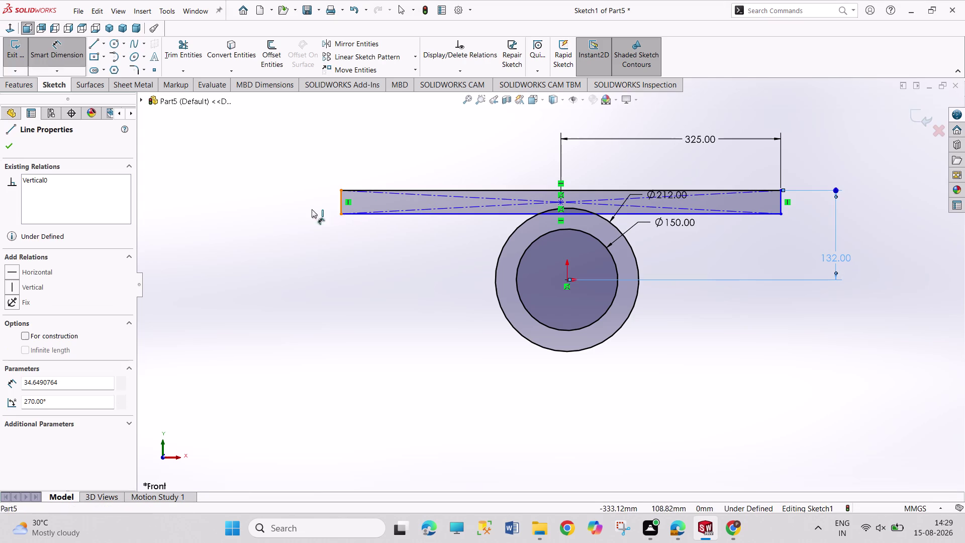
click(285, 253)
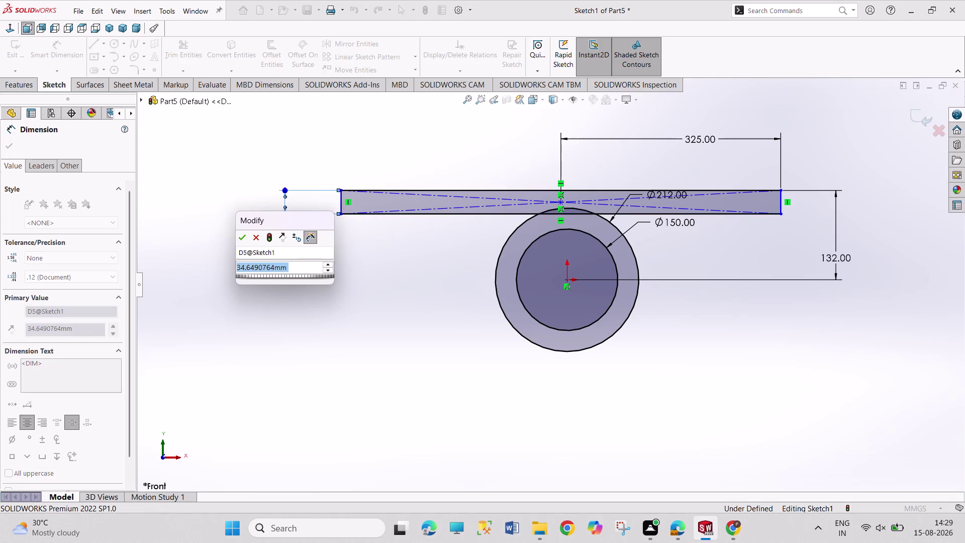
text(30)
key(Return)
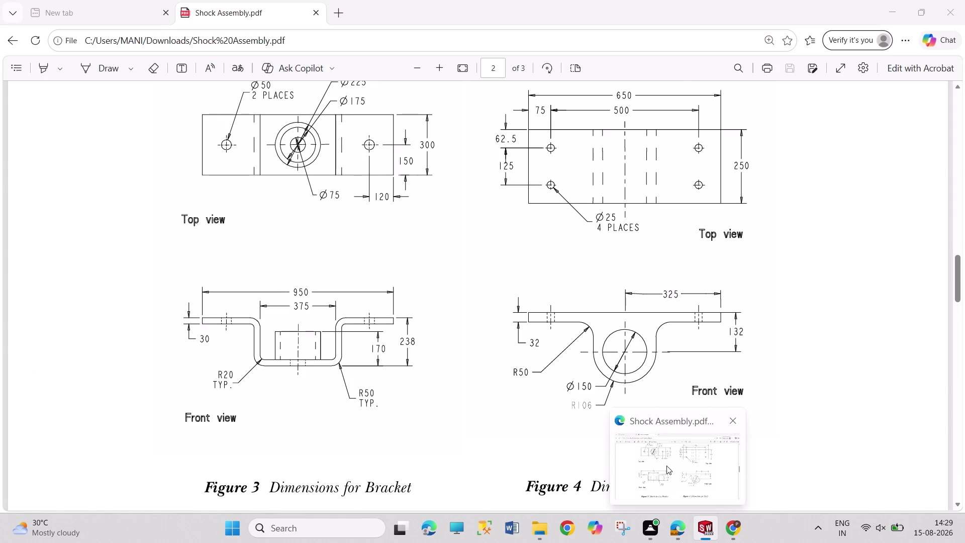
Change the rectangle height to 32 and discard a redundant overall length dimension.
double_click(263, 244)
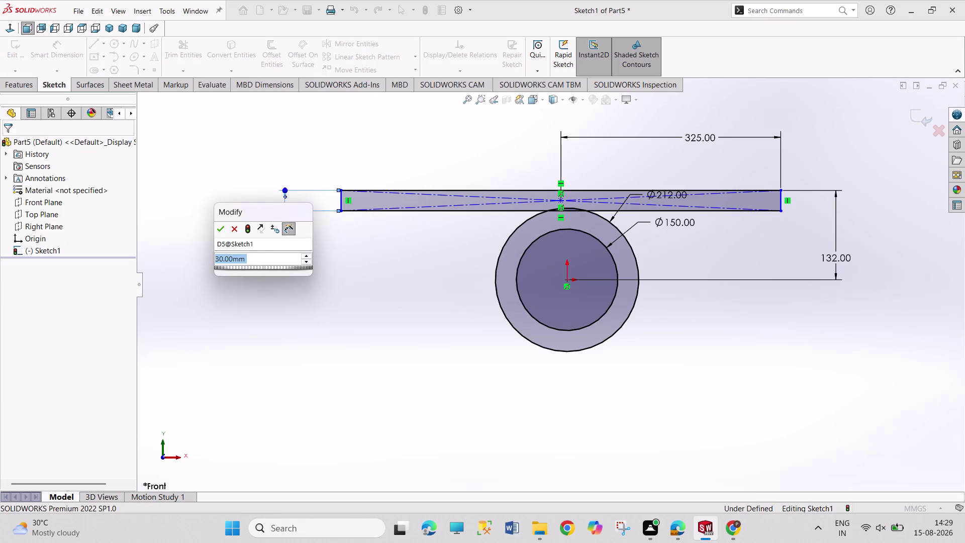
text(32)
key(Return)
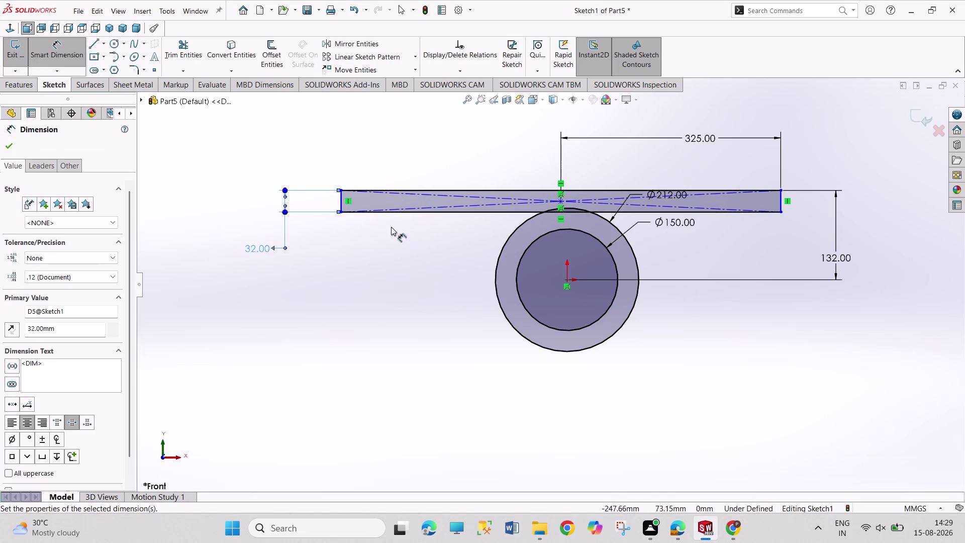
click(341, 204)
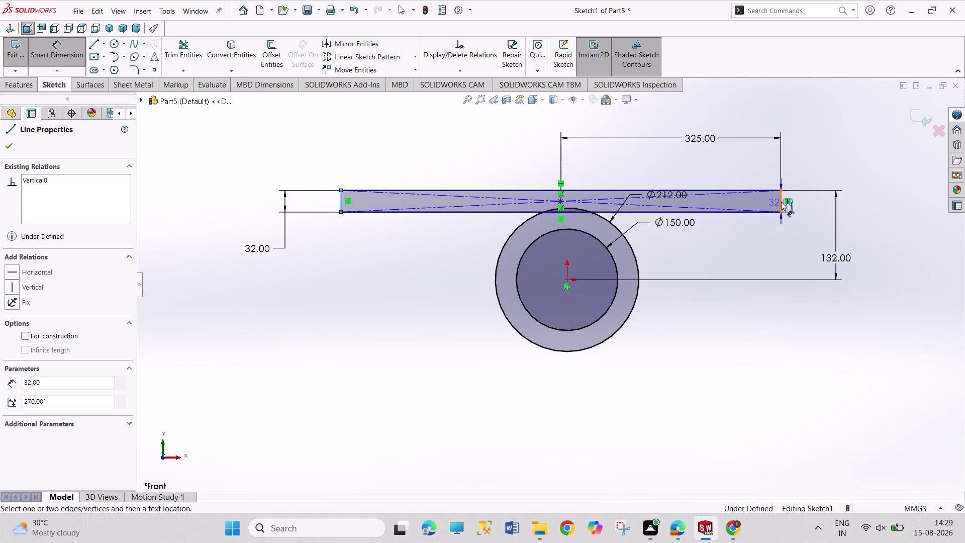
click(781, 201)
click(694, 111)
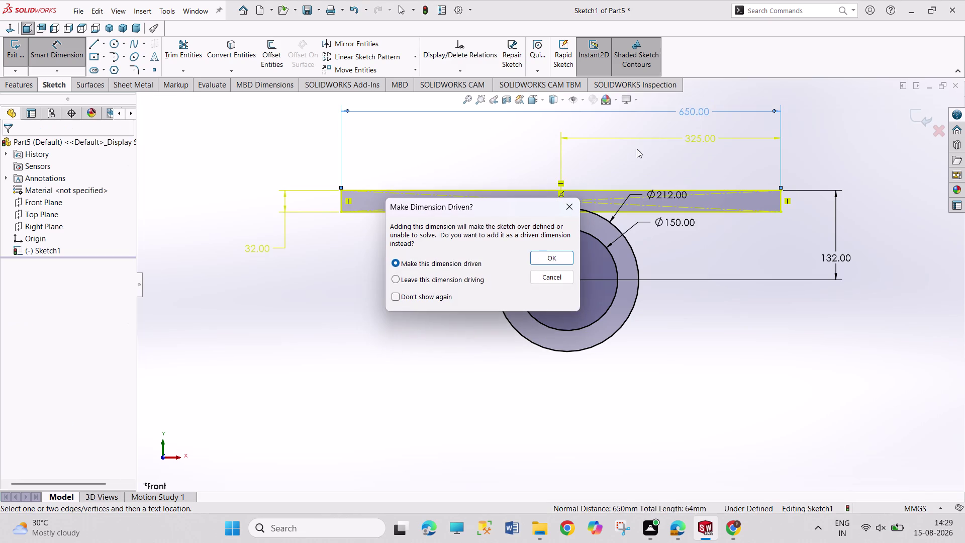
click(563, 208)
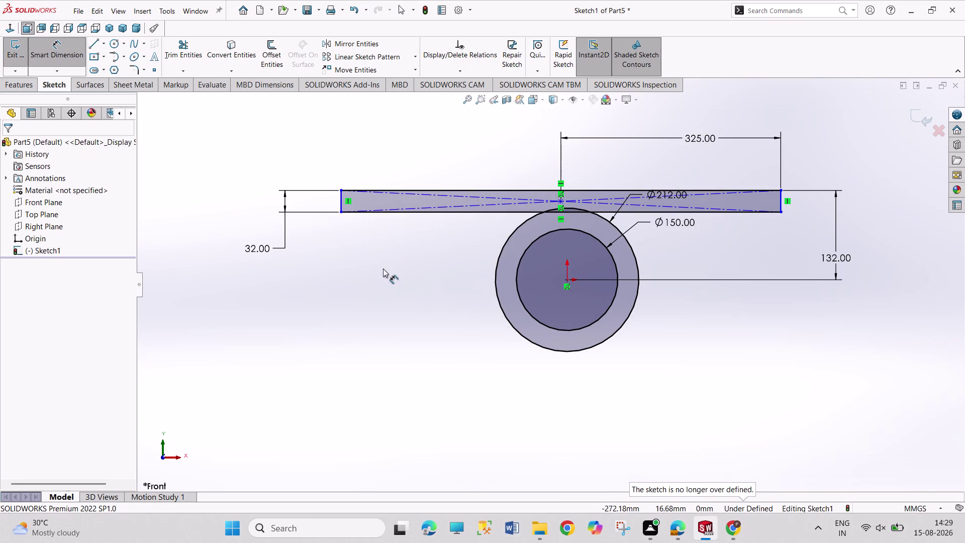
right_click(383, 269)
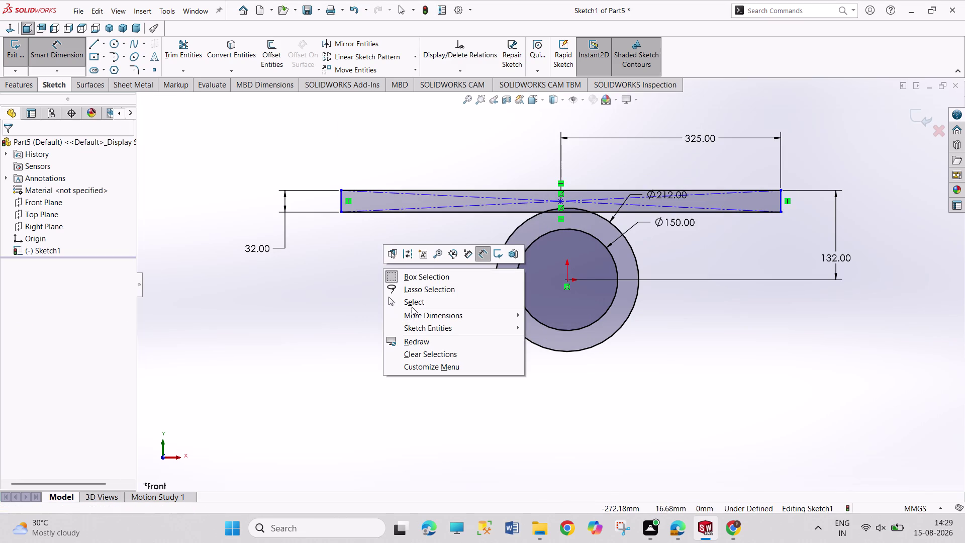
click(412, 307)
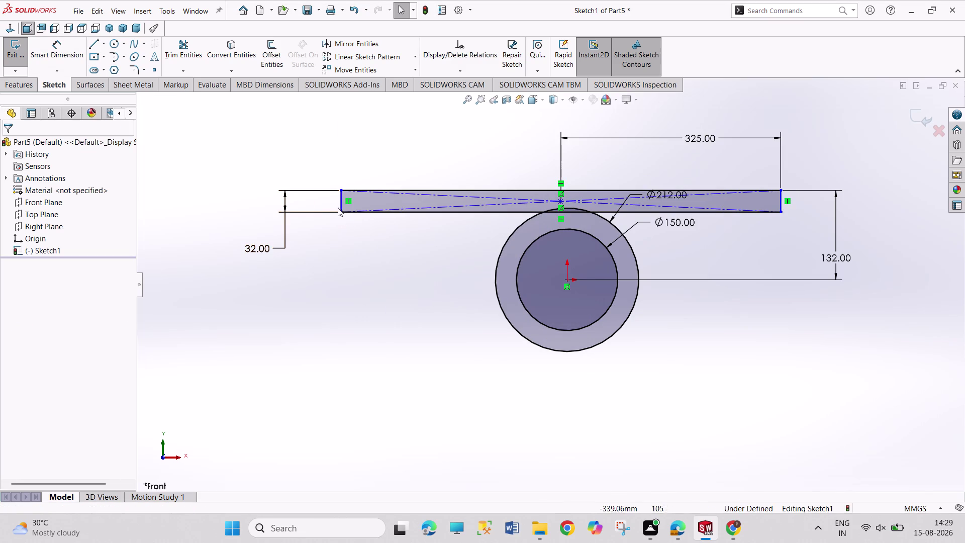
Add a Vertical relation between the bar's midpoint and the origin to centre it.
drag(342, 205, 343, 207)
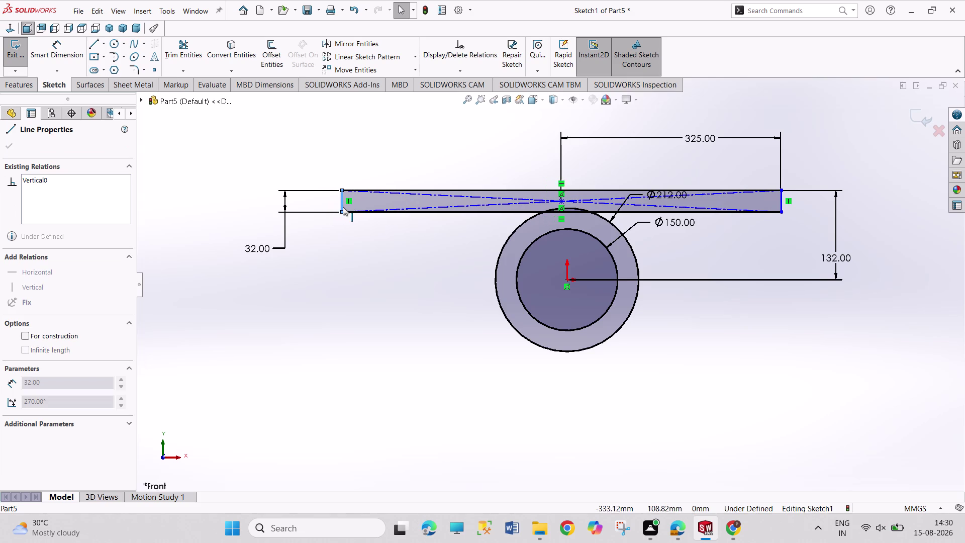
drag(343, 207, 309, 197)
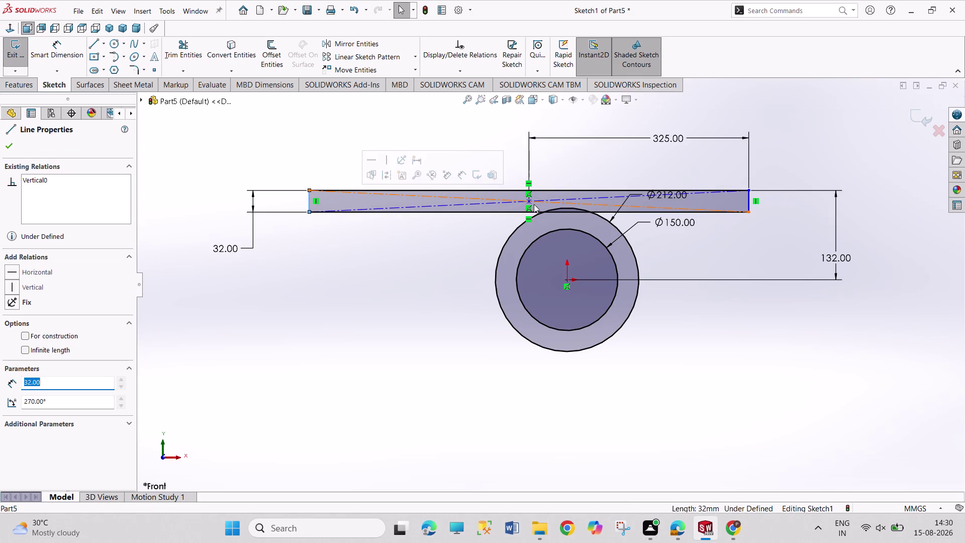
click(530, 201)
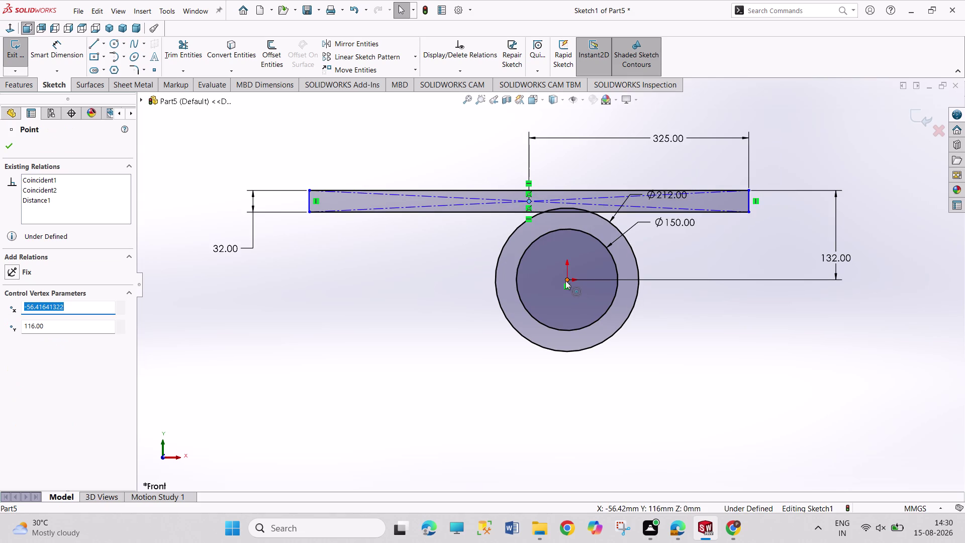
click(566, 281)
click(614, 232)
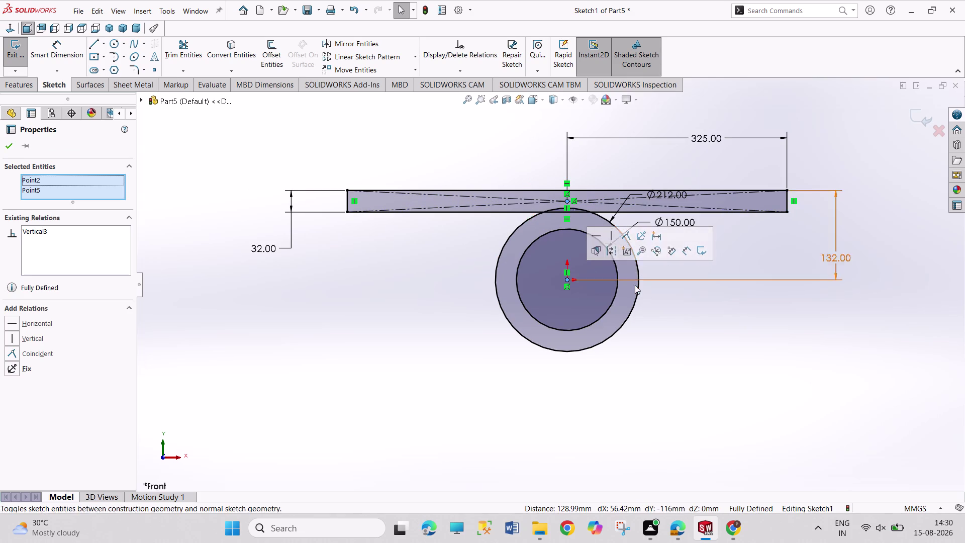
click(681, 327)
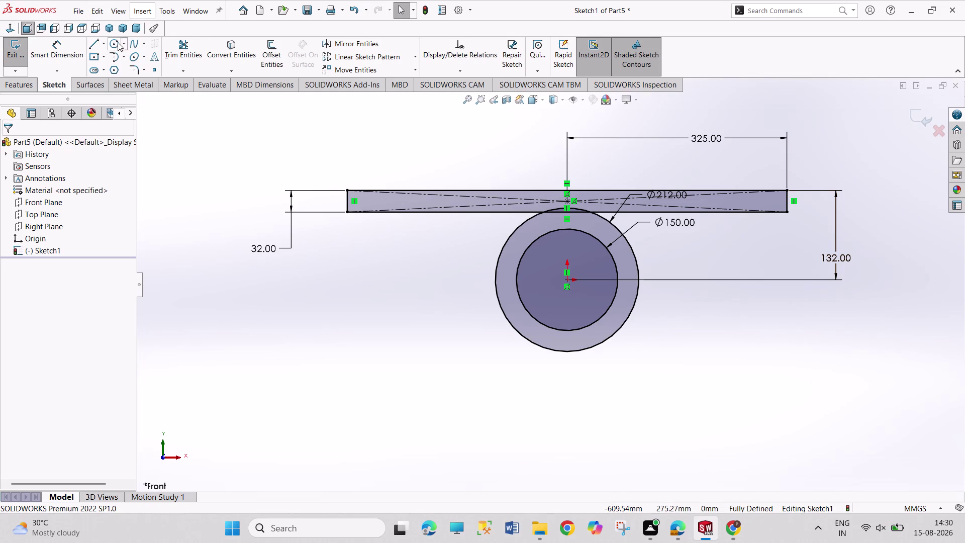
Try Sketch Fillet and Tangent Arc, then cancel and dismiss the arc warning.
click(134, 70)
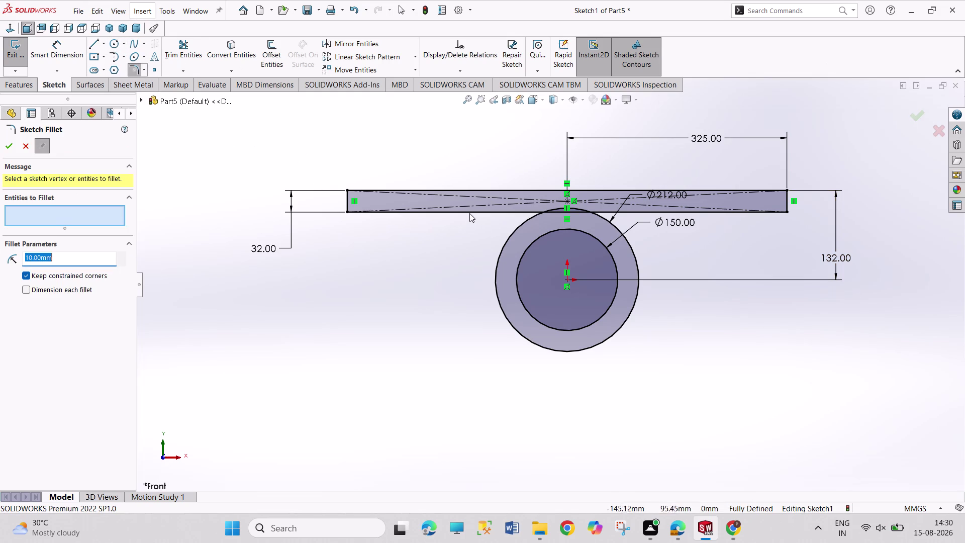
click(470, 212)
click(501, 246)
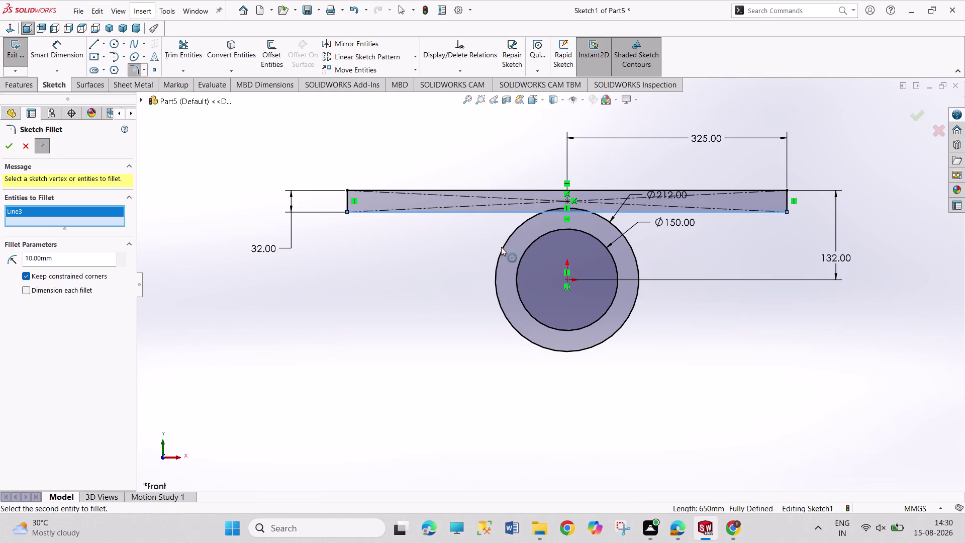
click(26, 148)
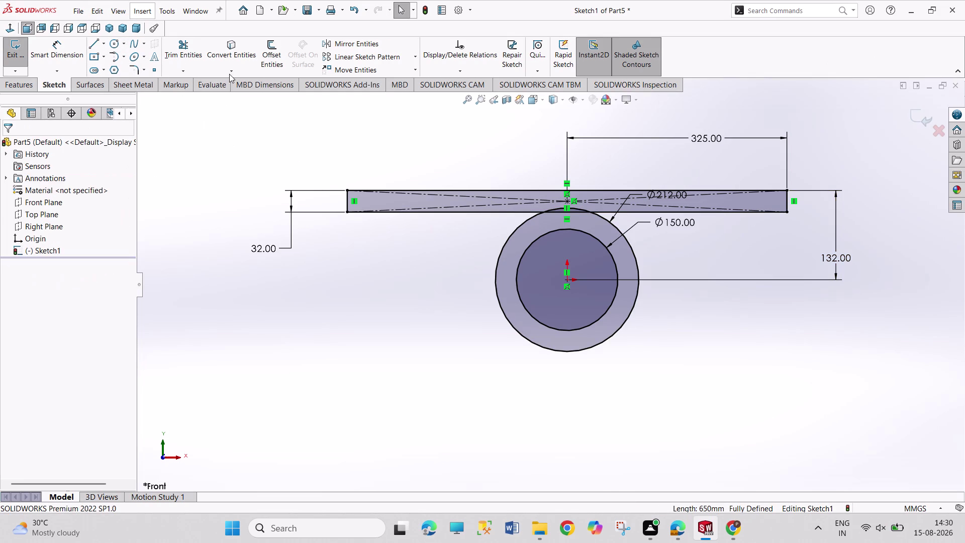
click(110, 58)
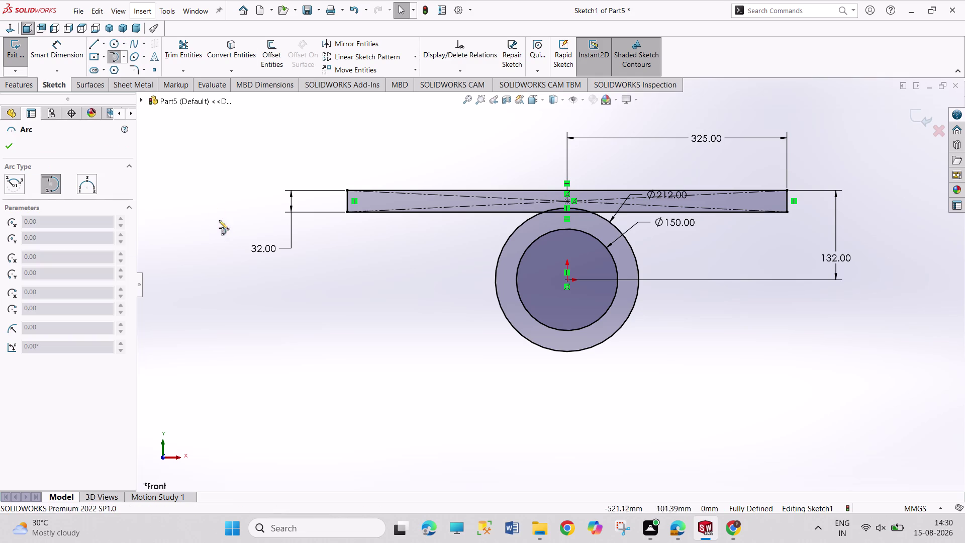
click(434, 210)
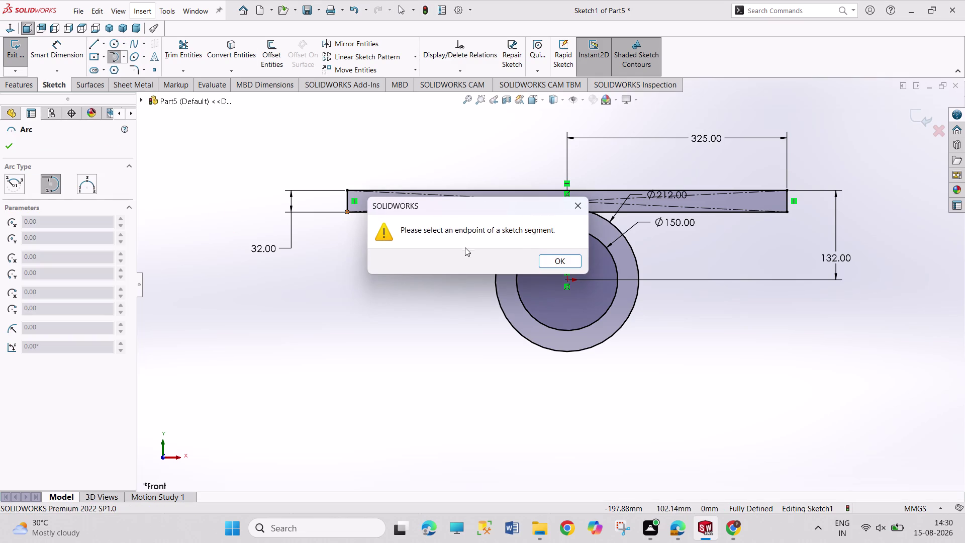
click(586, 206)
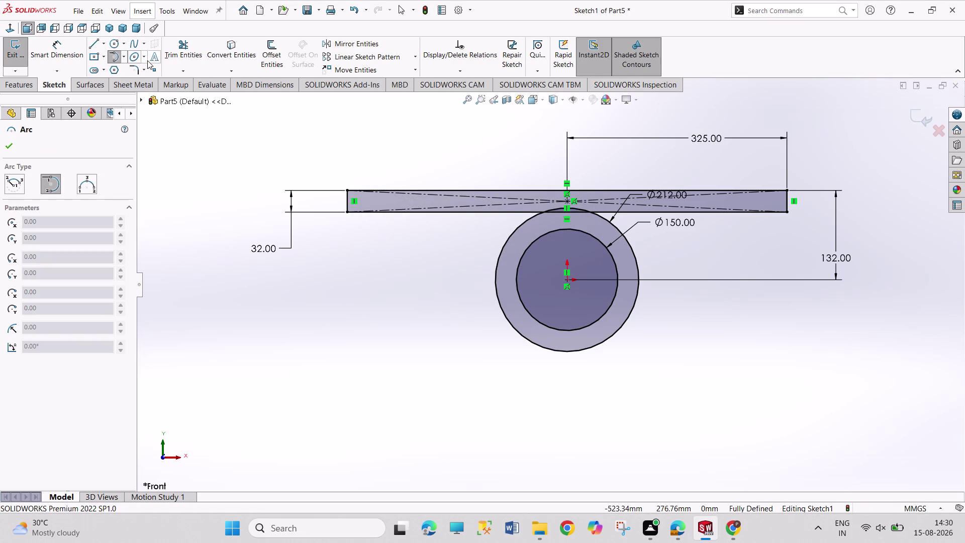
Draw two circles below the bar, left and right of the large circle.
click(116, 40)
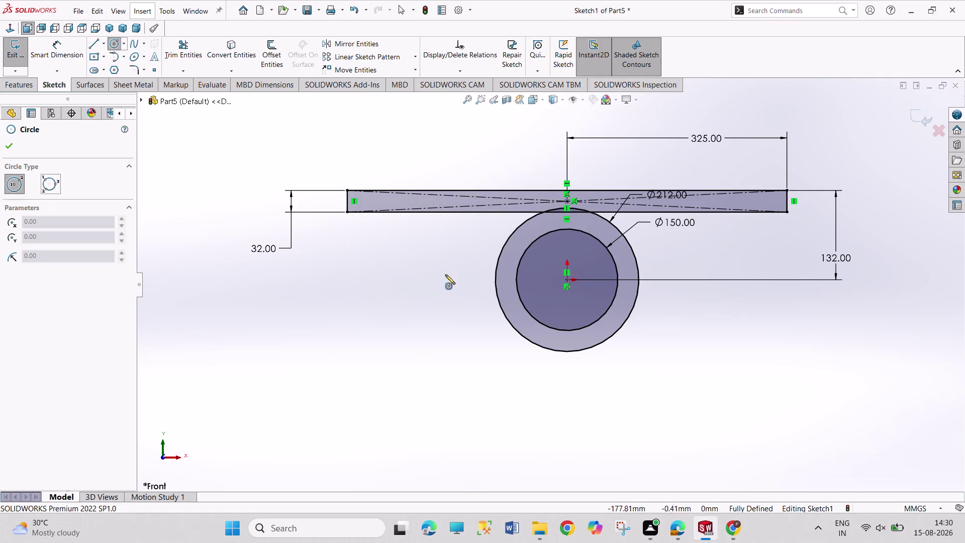
click(436, 263)
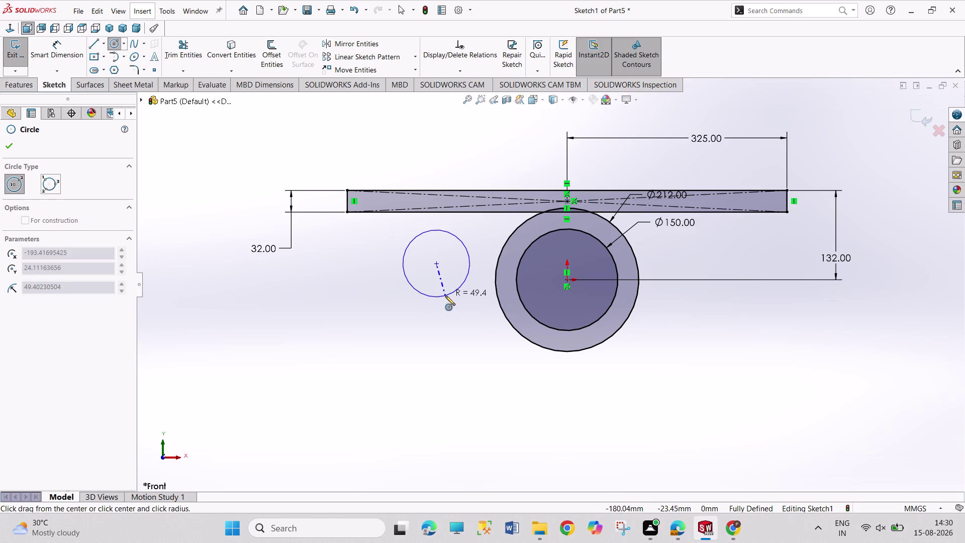
click(445, 296)
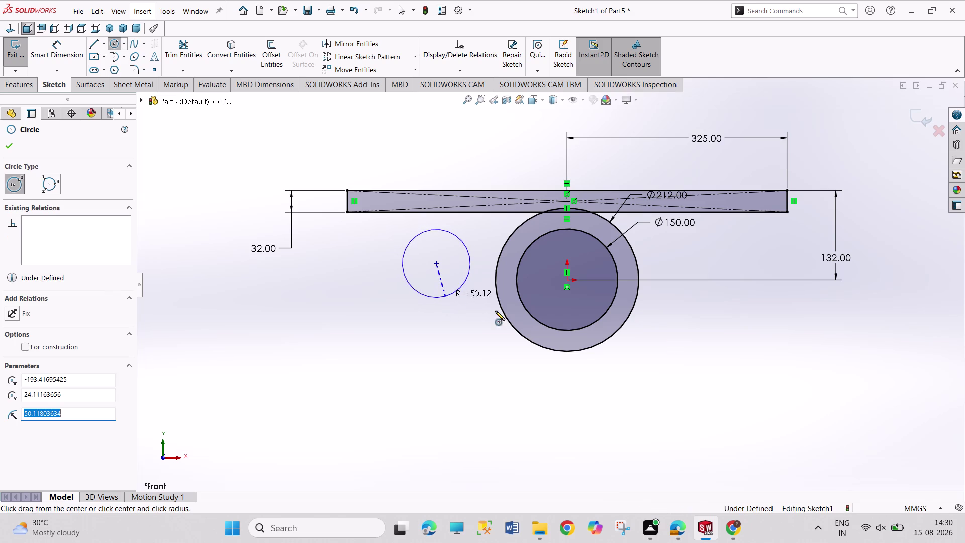
click(685, 250)
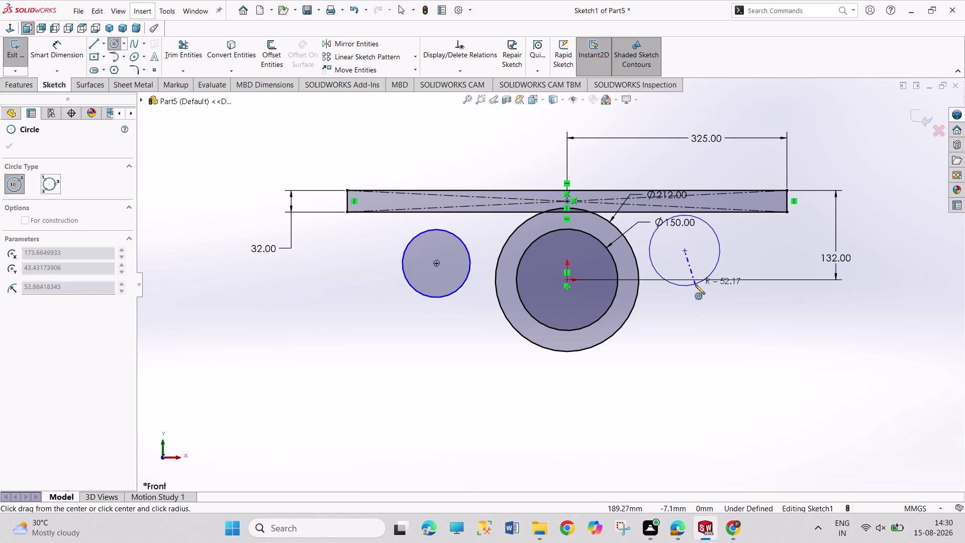
click(695, 285)
right_click(731, 305)
click(747, 317)
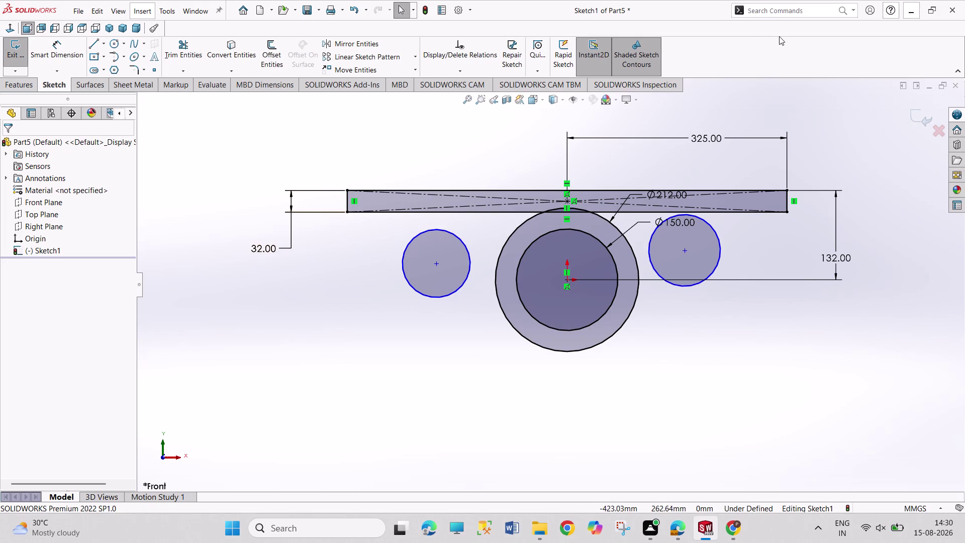
Make the left circle tangent to the bar's bottom edge and the large circle.
click(446, 230)
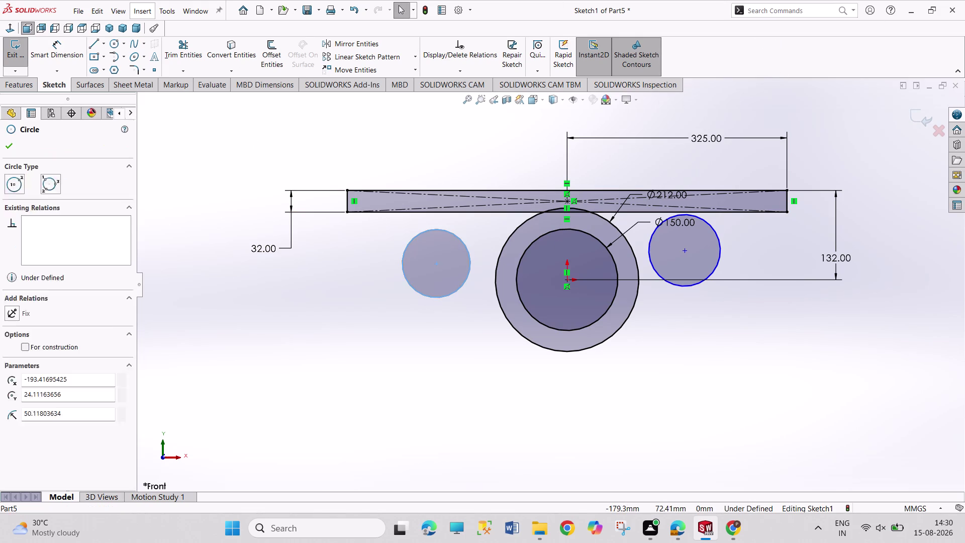
click(463, 214)
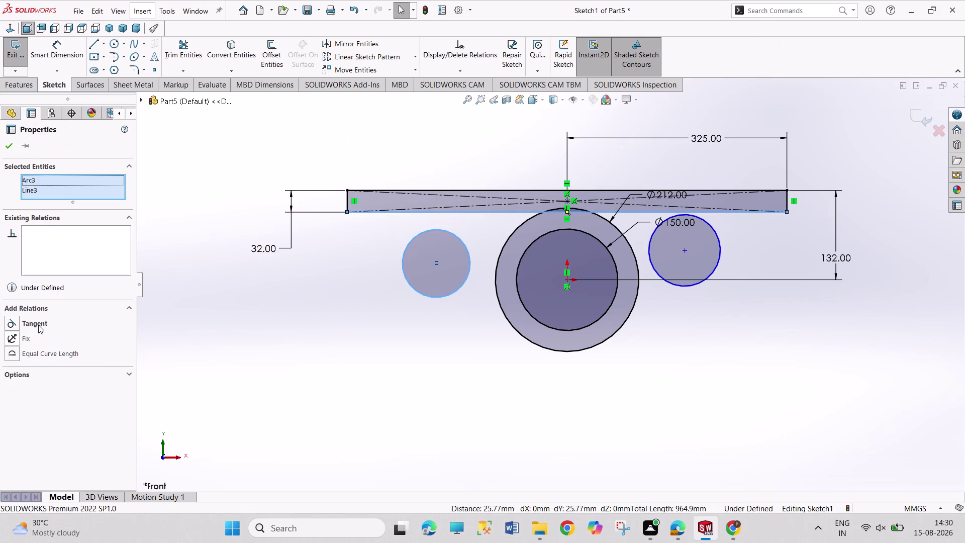
click(38, 325)
drag(303, 371, 309, 370)
click(467, 258)
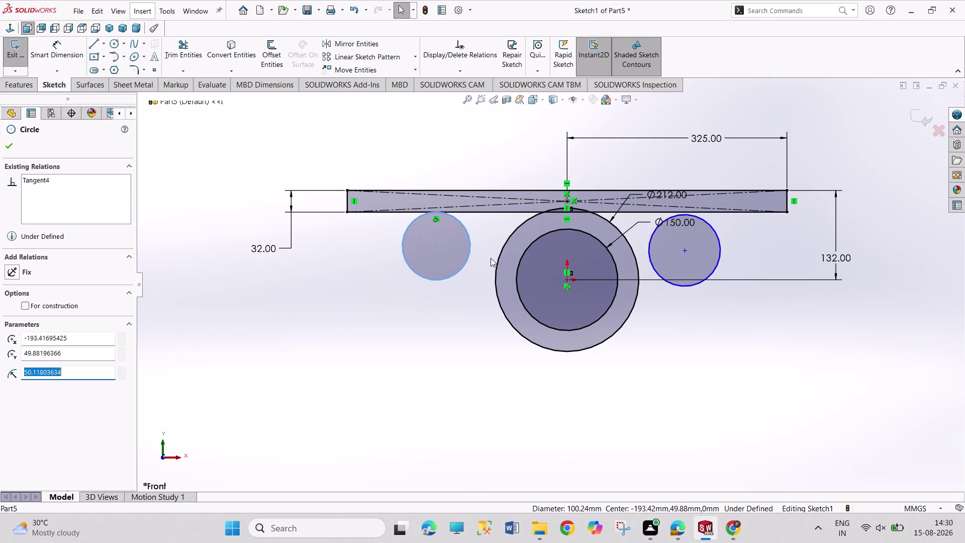
click(496, 261)
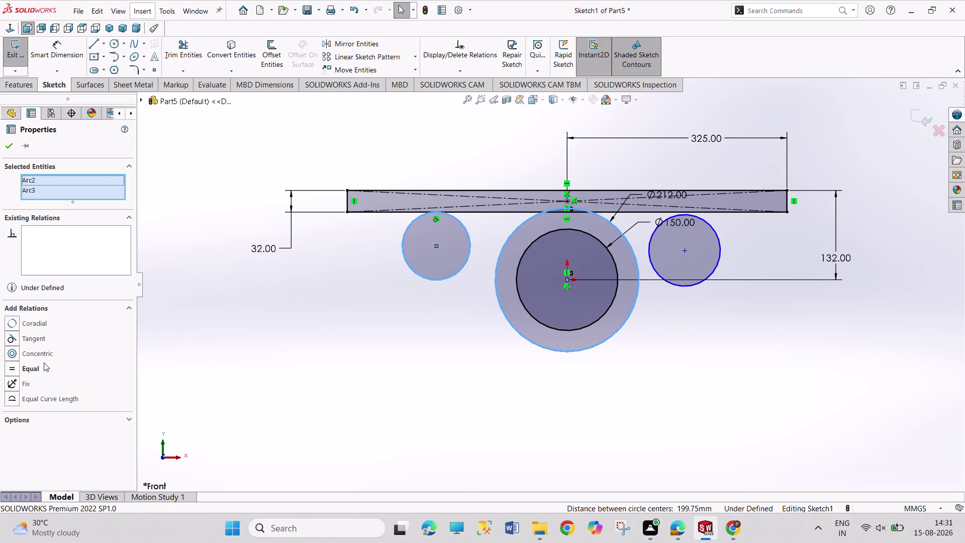
click(40, 337)
drag(151, 410, 157, 410)
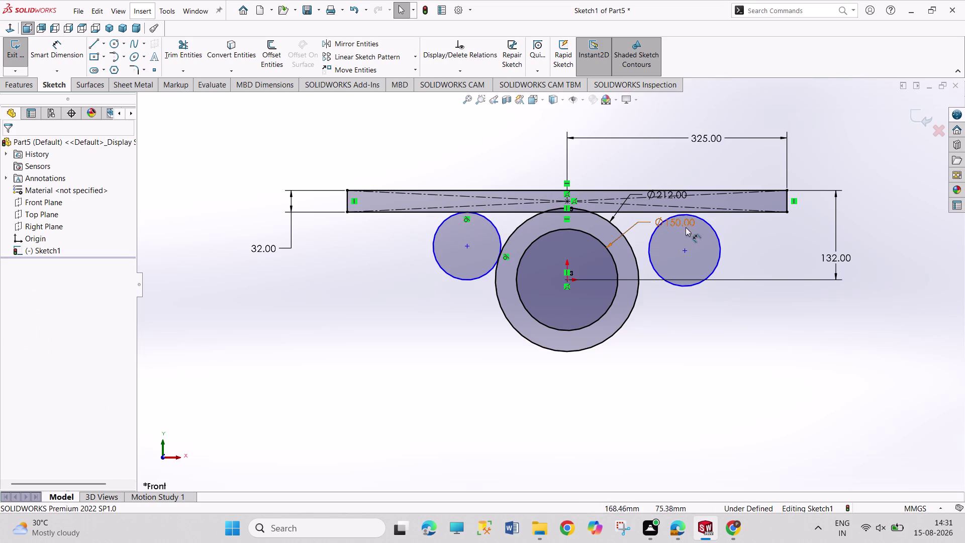
Make the right circle tangent to the bar's bottom edge and the large circle.
click(703, 222)
click(711, 214)
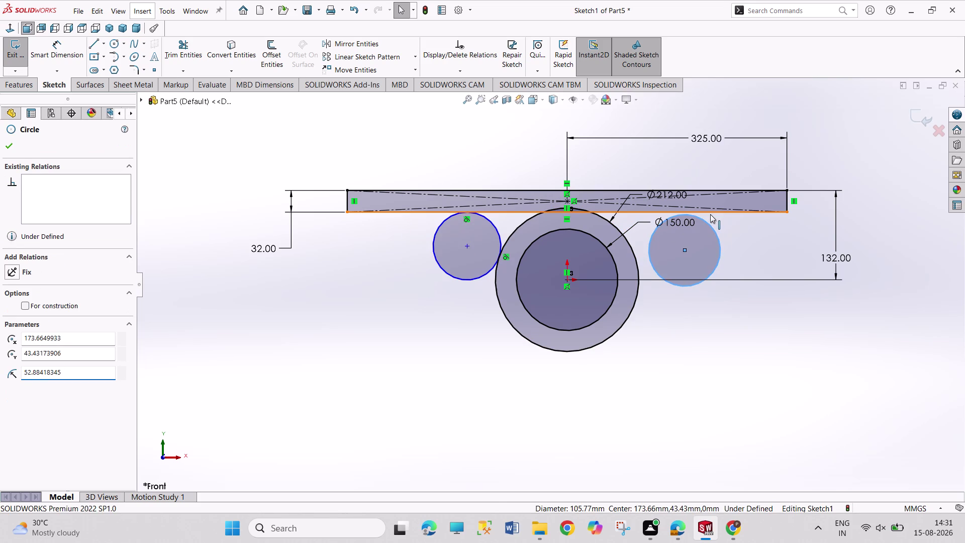
click(743, 173)
click(702, 352)
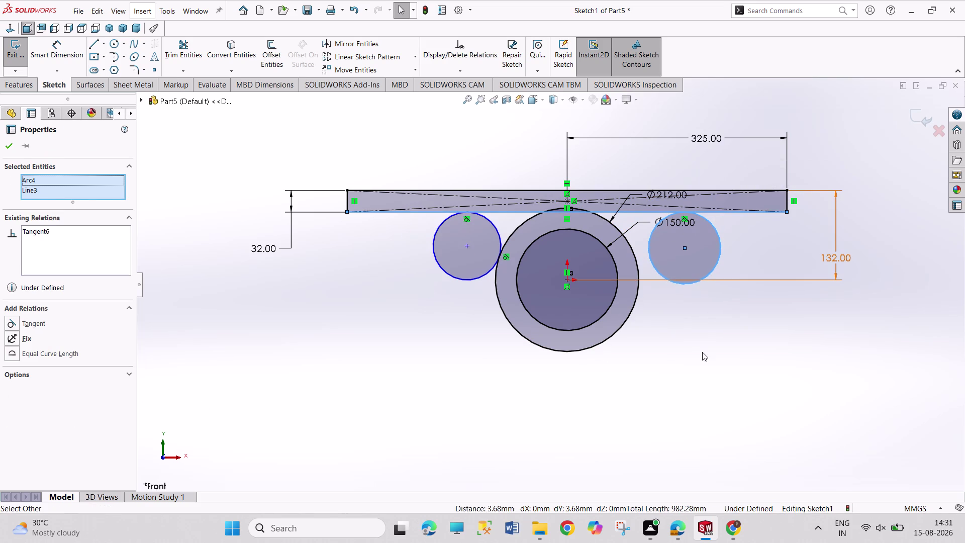
click(676, 285)
click(640, 266)
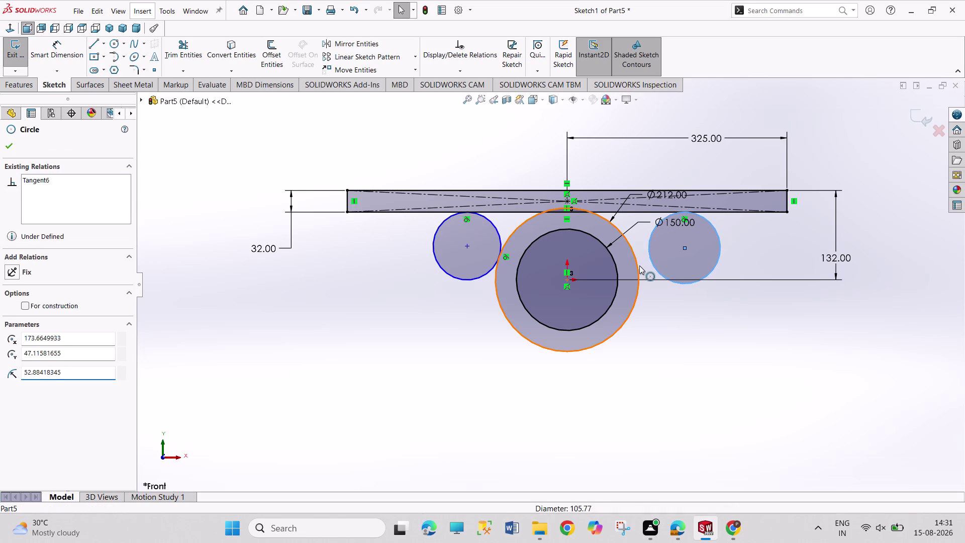
click(680, 222)
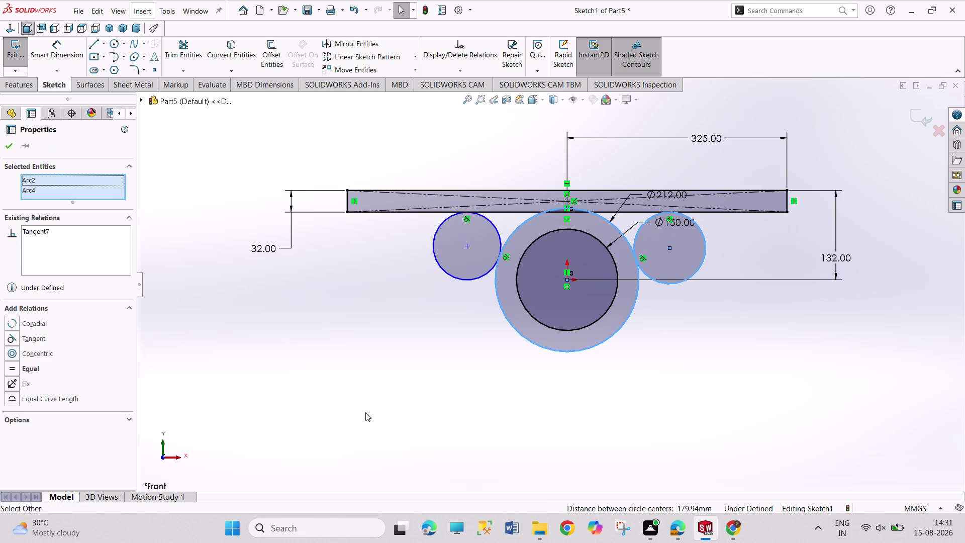
Dimension both side circles to Ø100.
right_drag(366, 412, 377, 304)
click(456, 280)
click(456, 315)
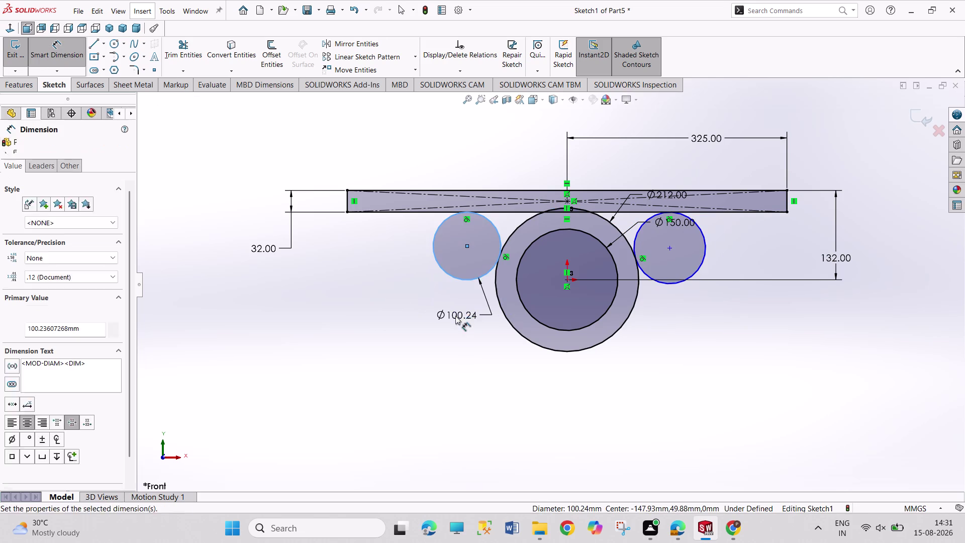
text(100)
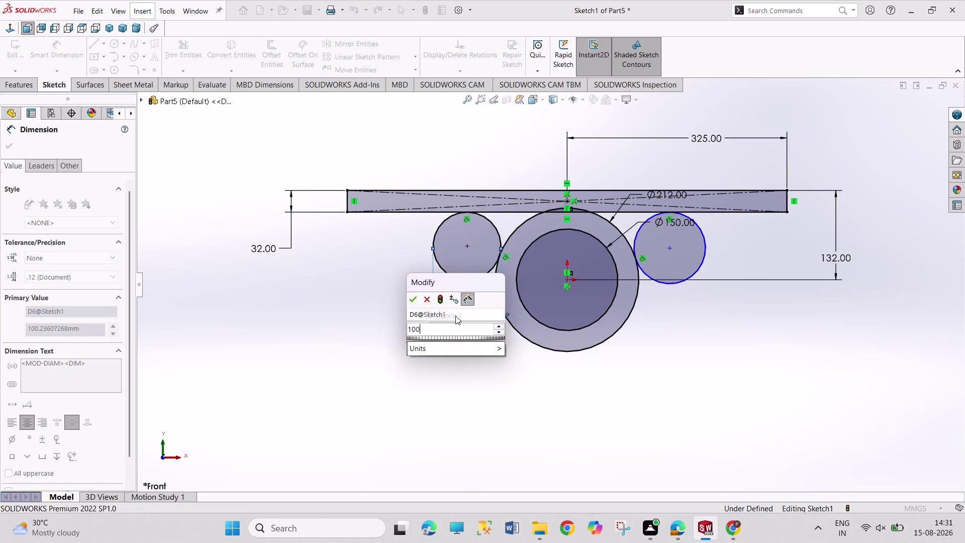
key(Return)
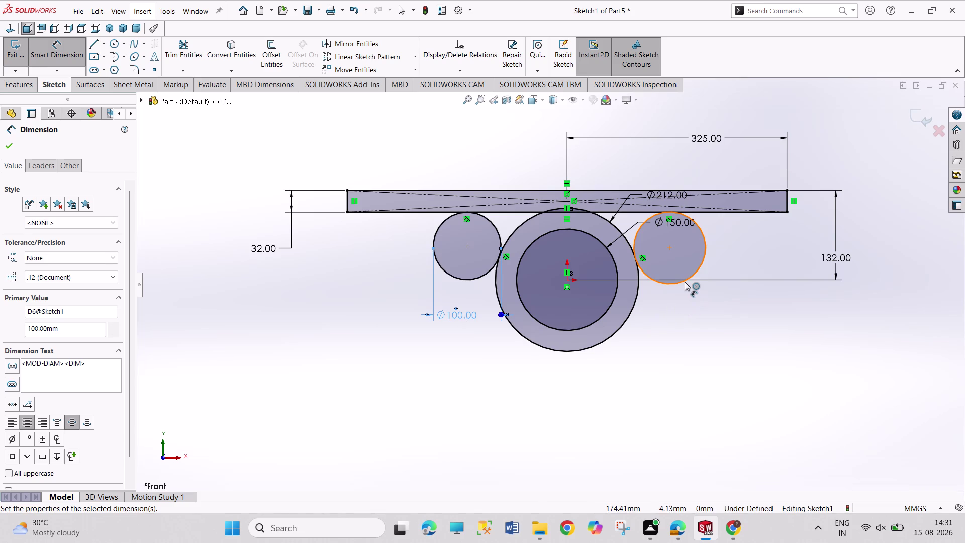
click(684, 281)
click(696, 313)
text(100)
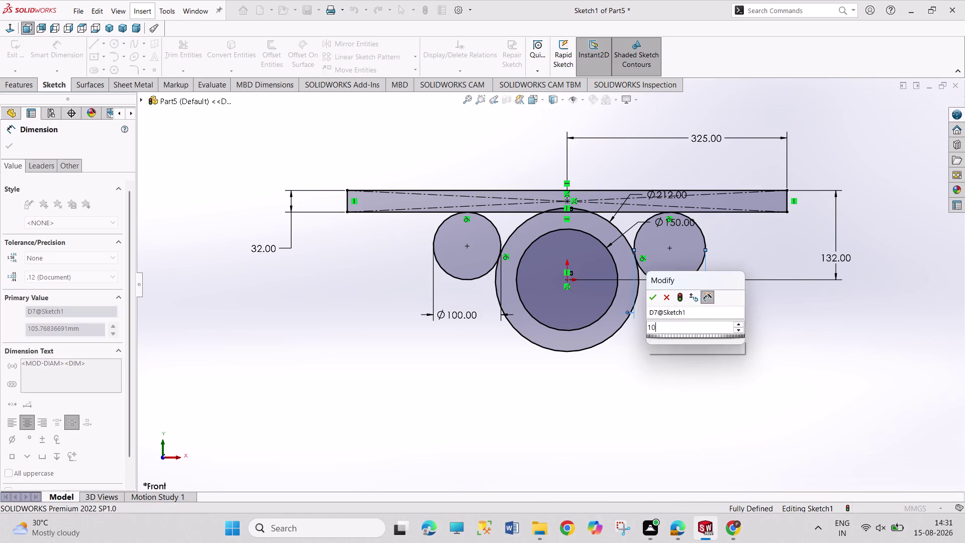
key(Return)
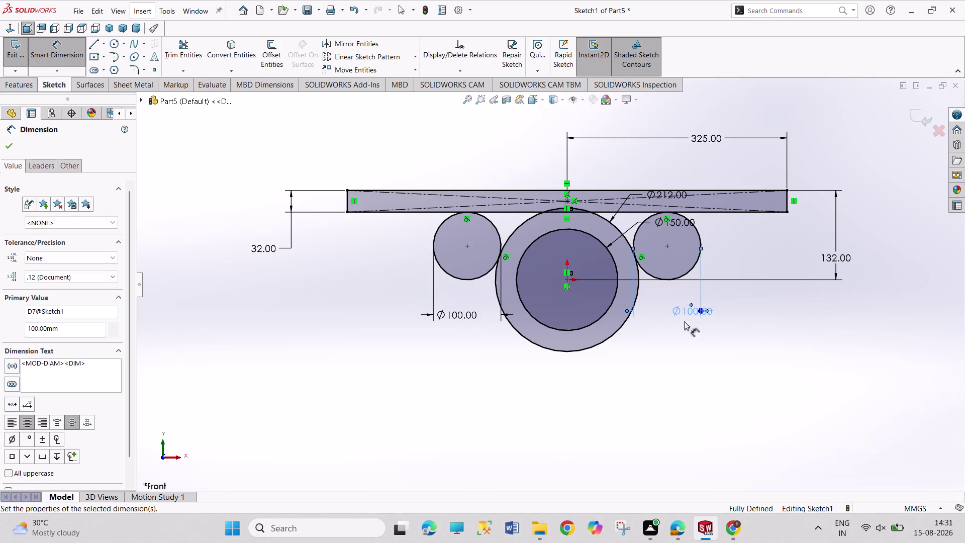
right_click(613, 407)
click(630, 442)
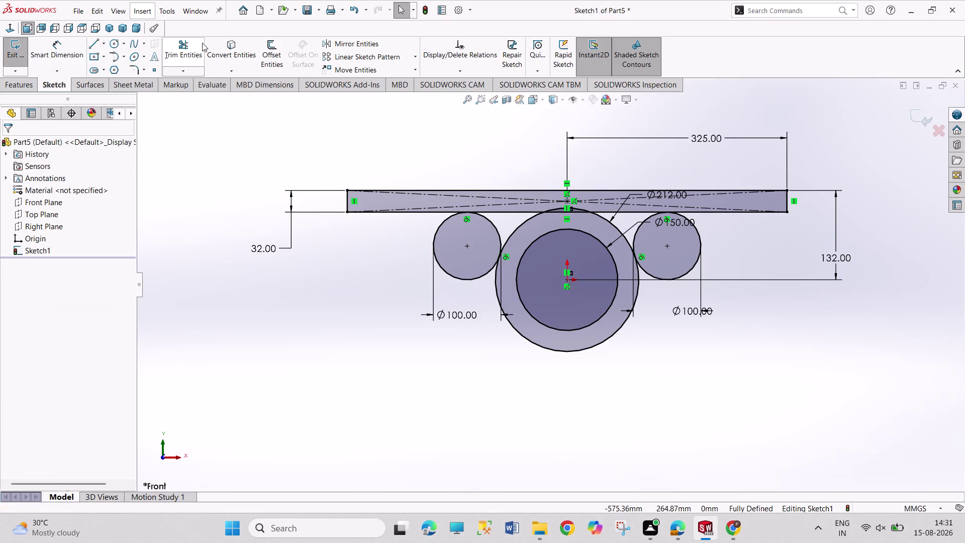
Trim the Ø150 circle and stray arcs into one closed bracket outline and exit the sketch.
click(193, 54)
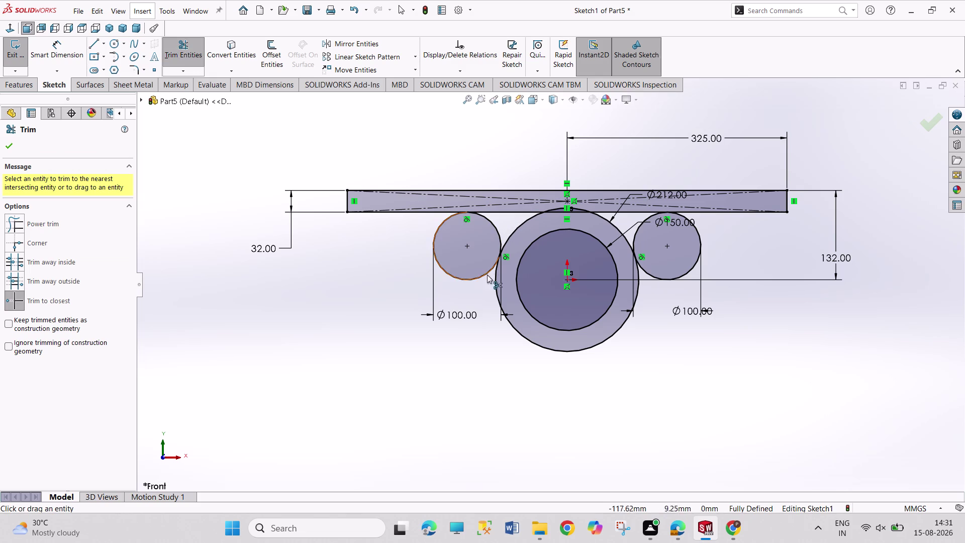
click(464, 279)
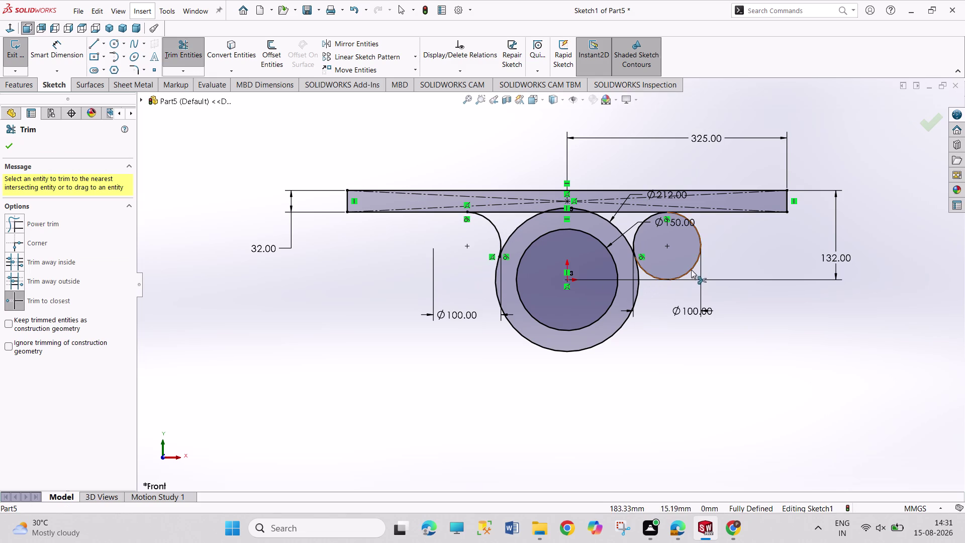
click(691, 270)
click(630, 213)
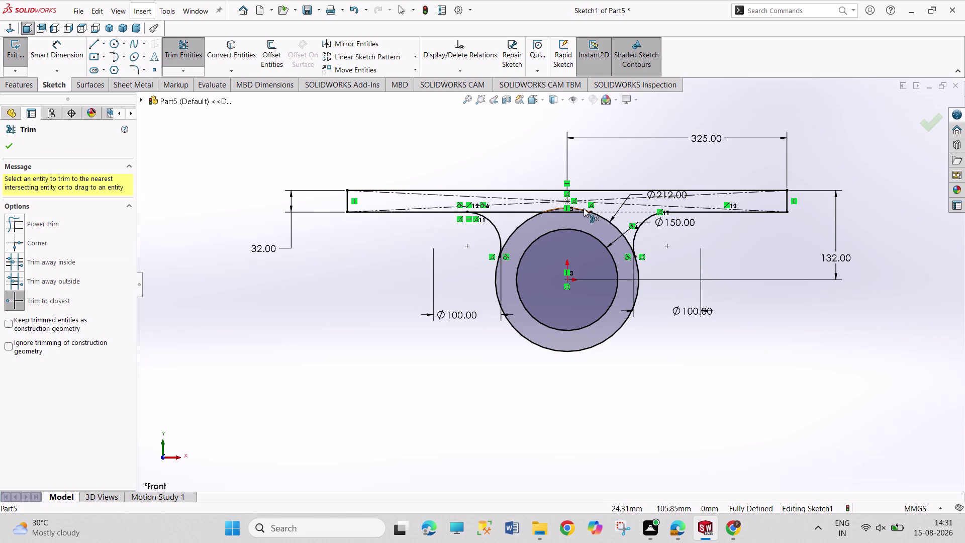
click(583, 208)
click(558, 214)
click(523, 209)
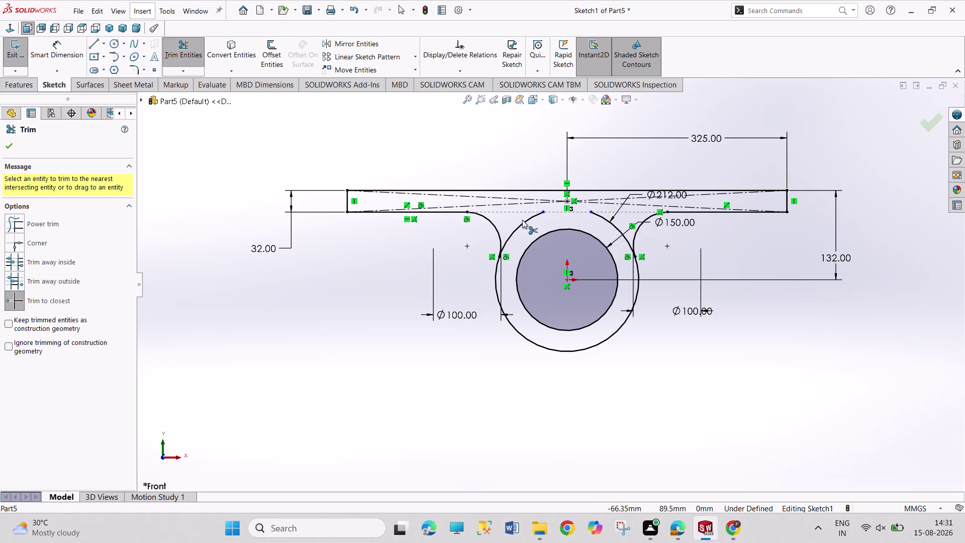
click(523, 221)
click(609, 218)
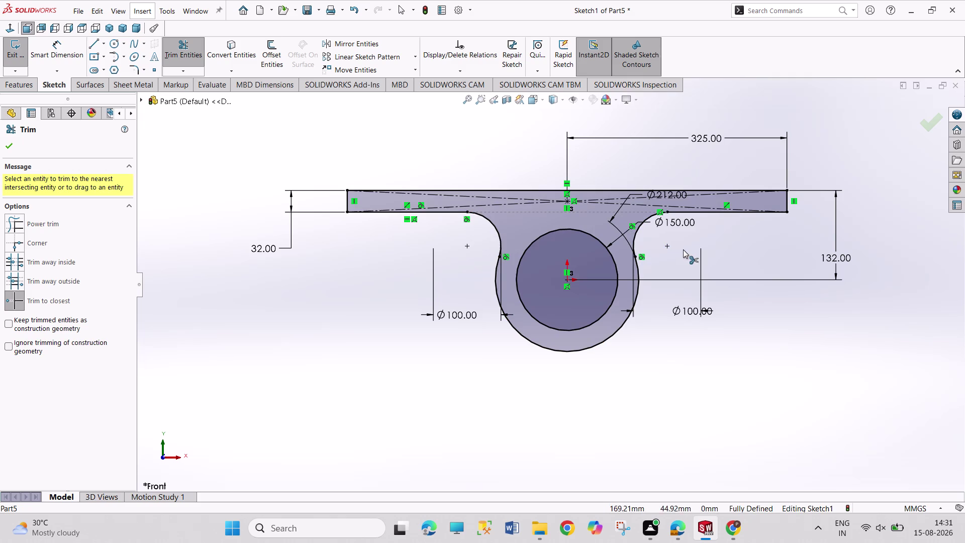
right_click(728, 267)
click(742, 300)
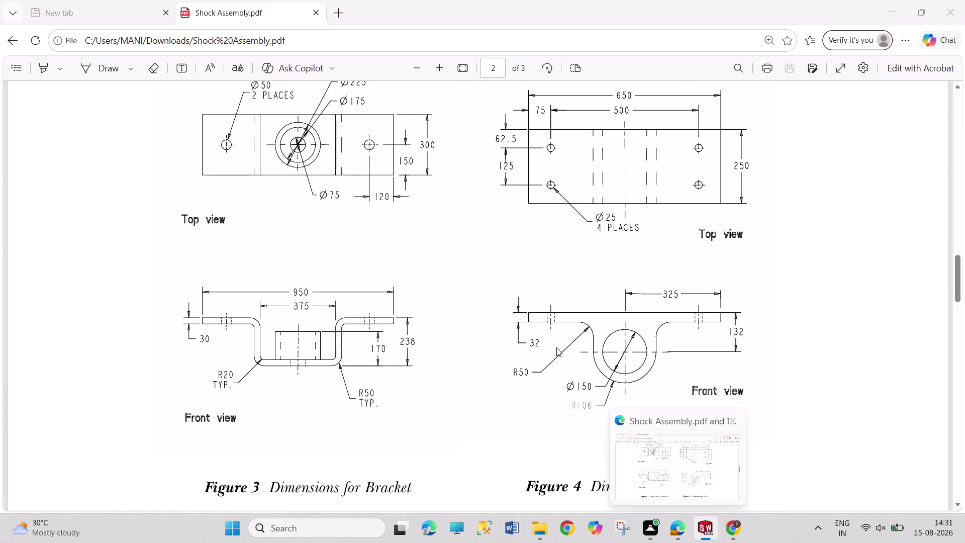
click(5, 51)
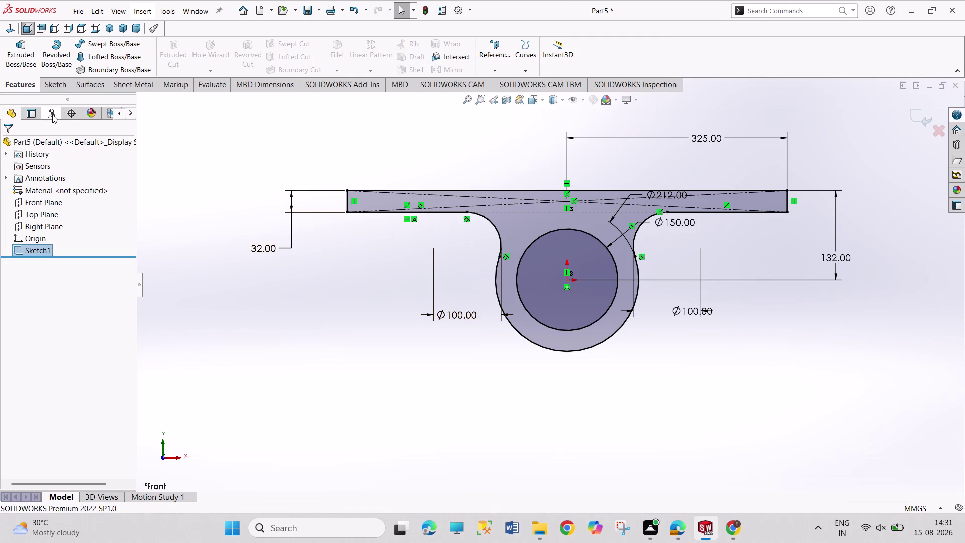
click(25, 55)
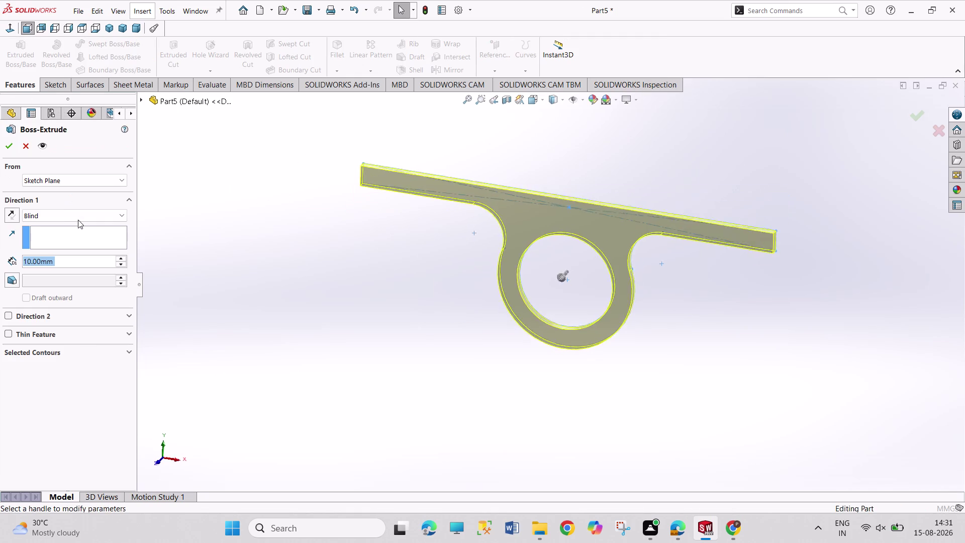
Extrude the outline Mid Plane to 250 mm and orbit to inspect the solid.
click(88, 220)
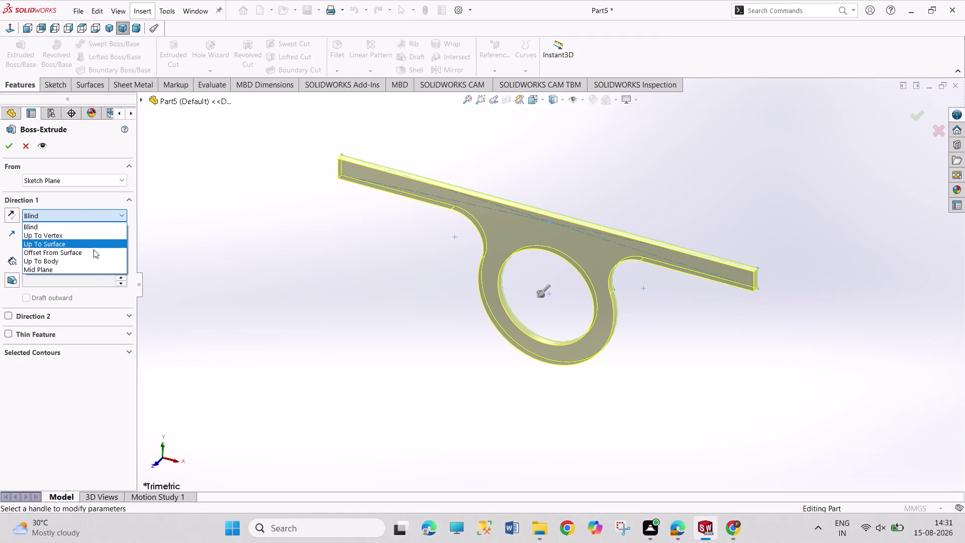
click(90, 271)
text(25)
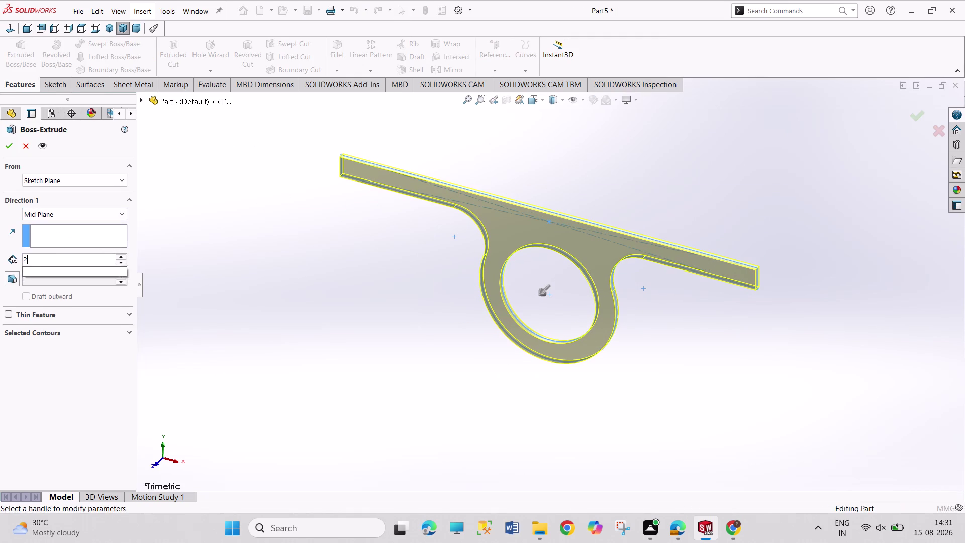
text(0)
key(Return)
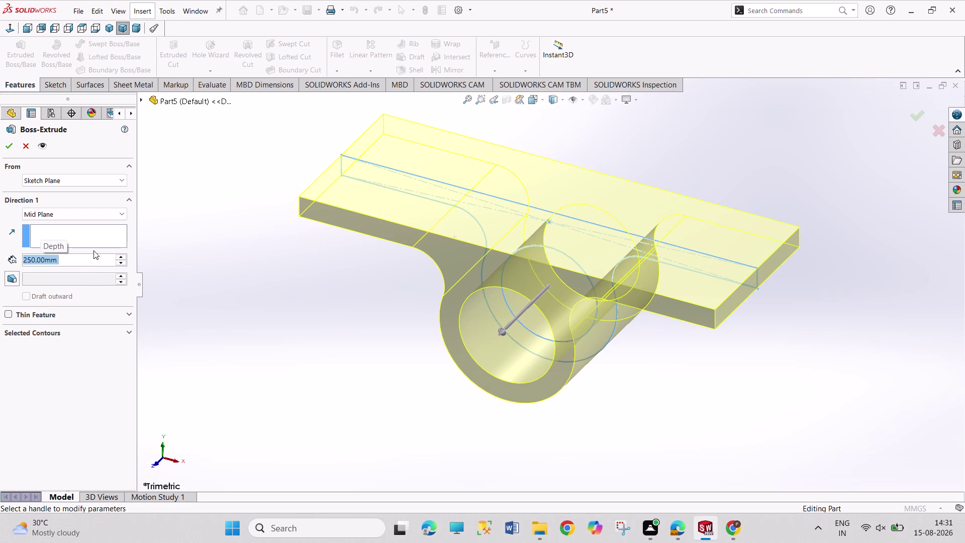
click(4, 140)
middle_drag(270, 296, 241, 413)
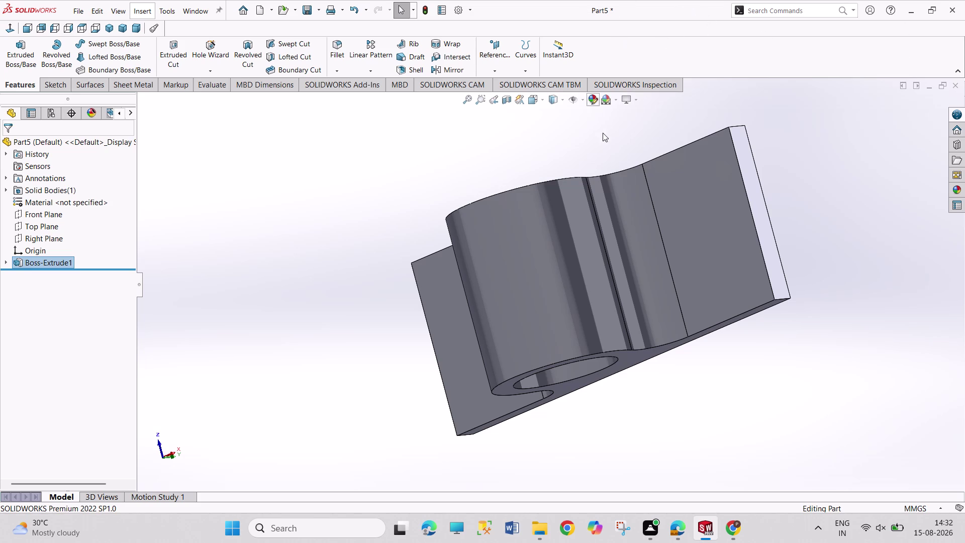
Open Sketch2 on the bracket's flat top face and view it normal.
middle_drag(657, 141, 524, 114)
click(574, 210)
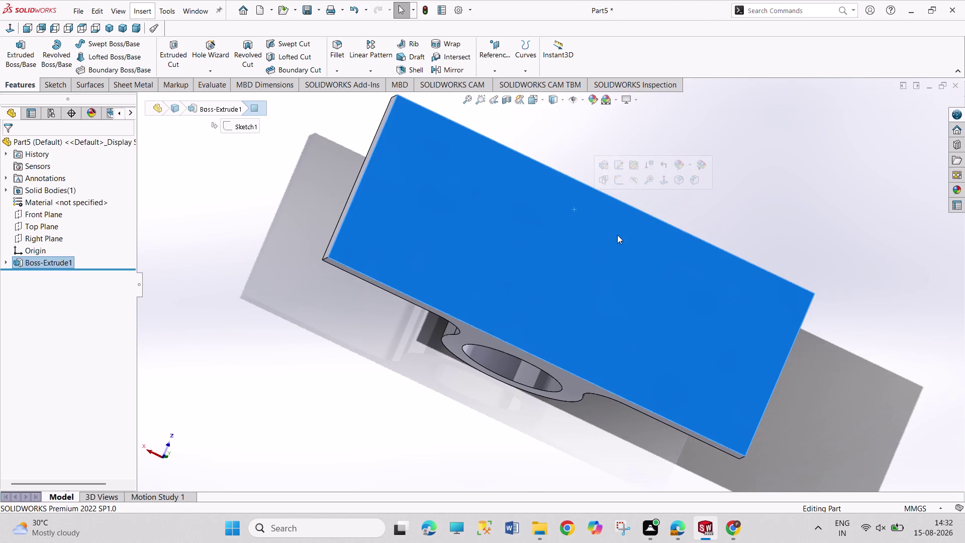
click(617, 186)
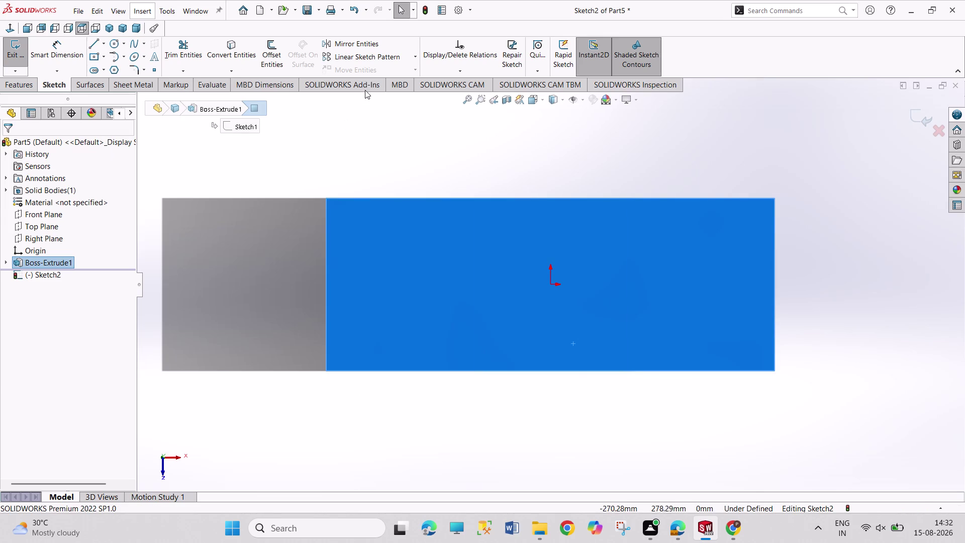
click(113, 45)
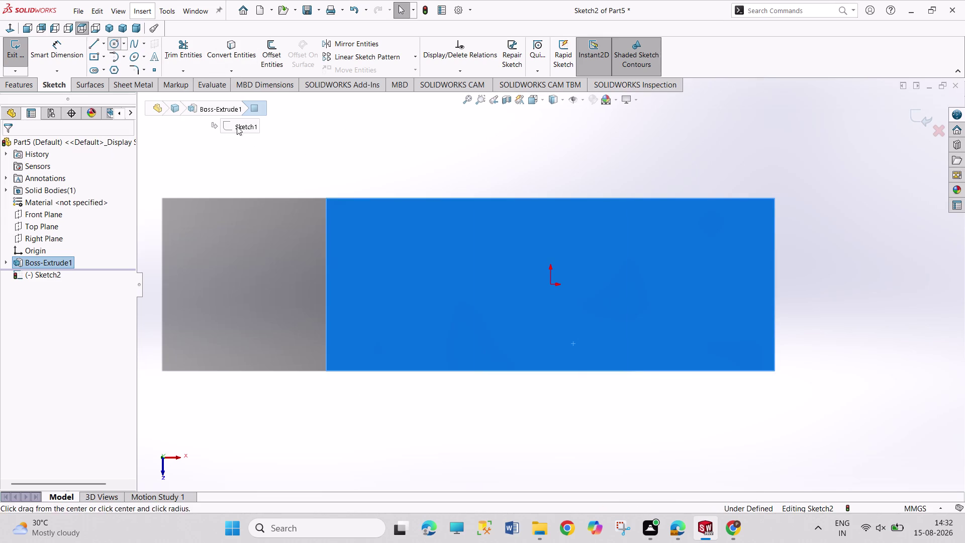
Sketch two small circles stacked near the left end of the face.
click(409, 239)
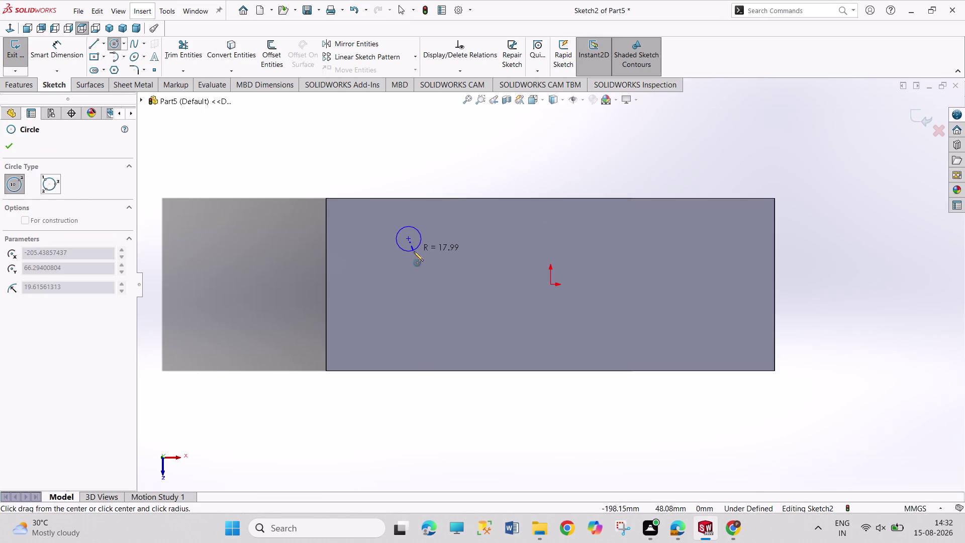
click(413, 251)
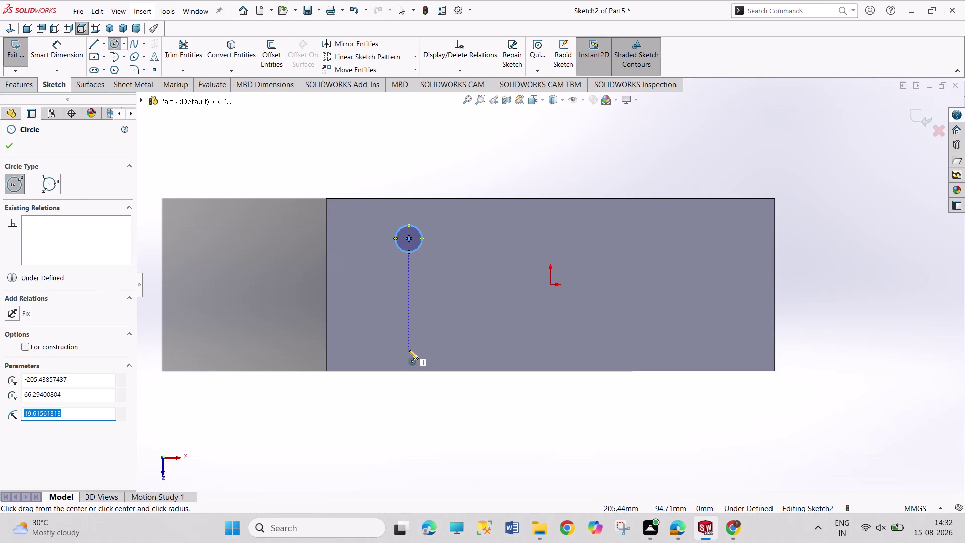
click(409, 350)
click(418, 359)
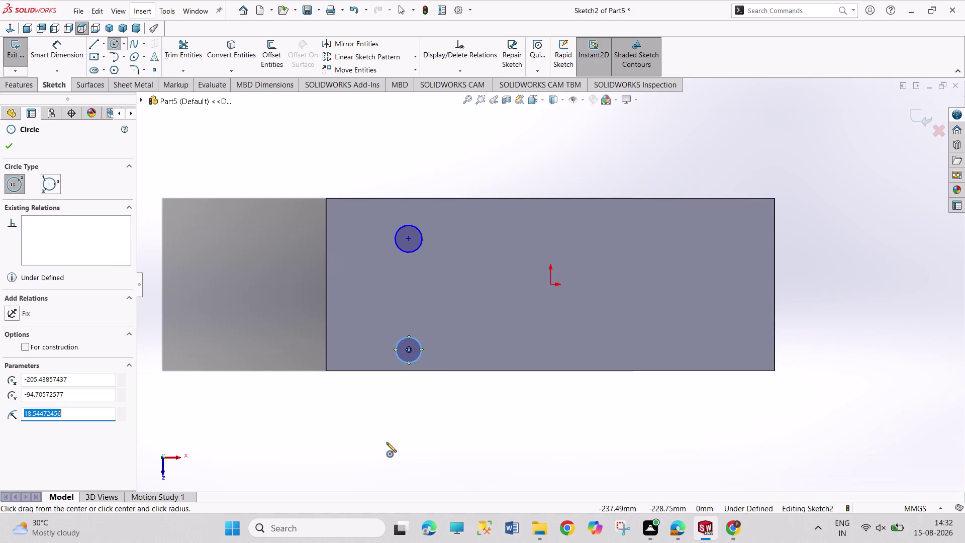
right_drag(387, 443, 388, 409)
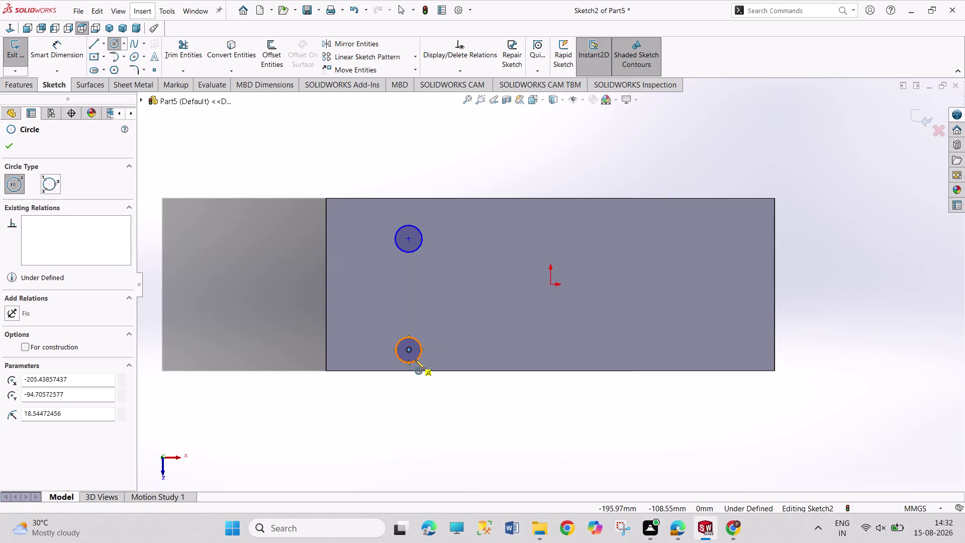
click(416, 360)
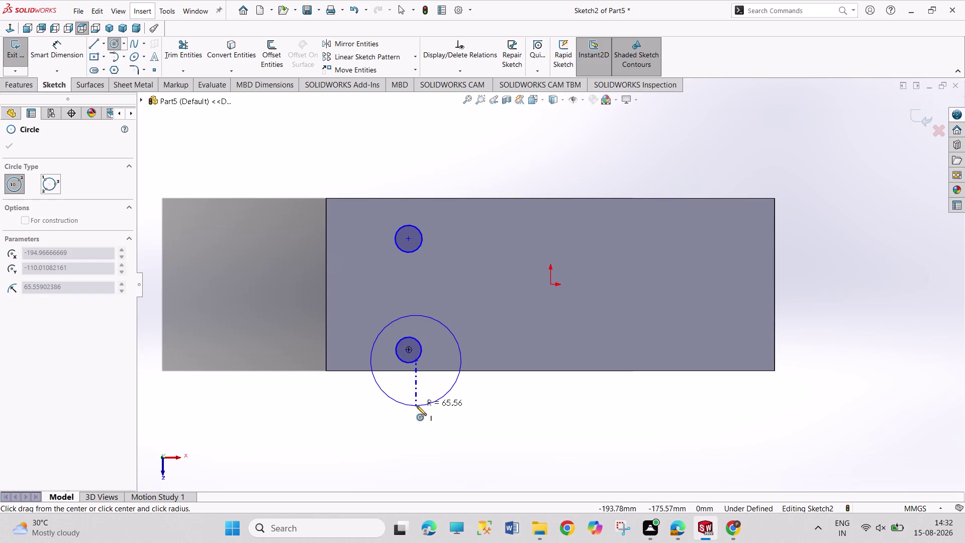
key(Escape)
right_drag(414, 436, 414, 435)
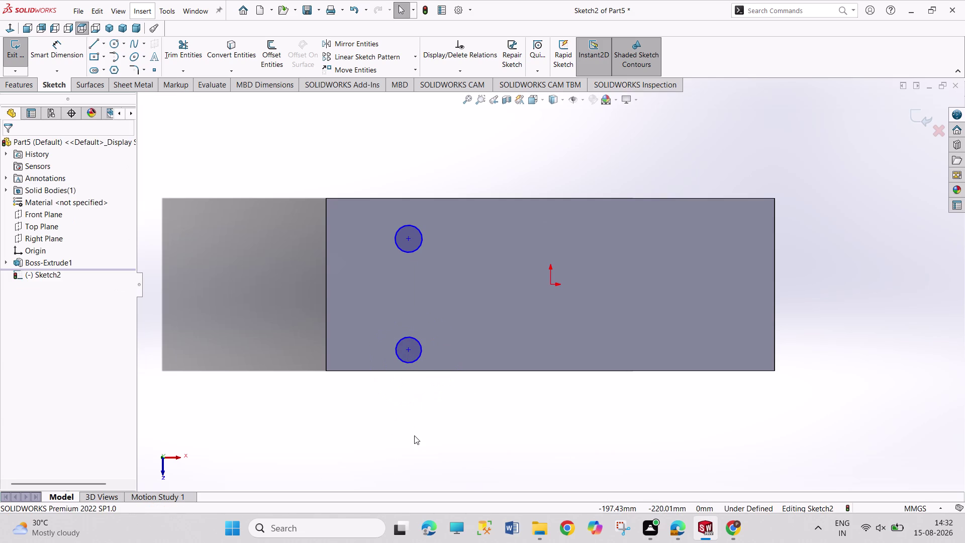
Set the lower and upper hole diameters to 25 mm.
right_drag(415, 436, 395, 365)
click(417, 361)
click(414, 410)
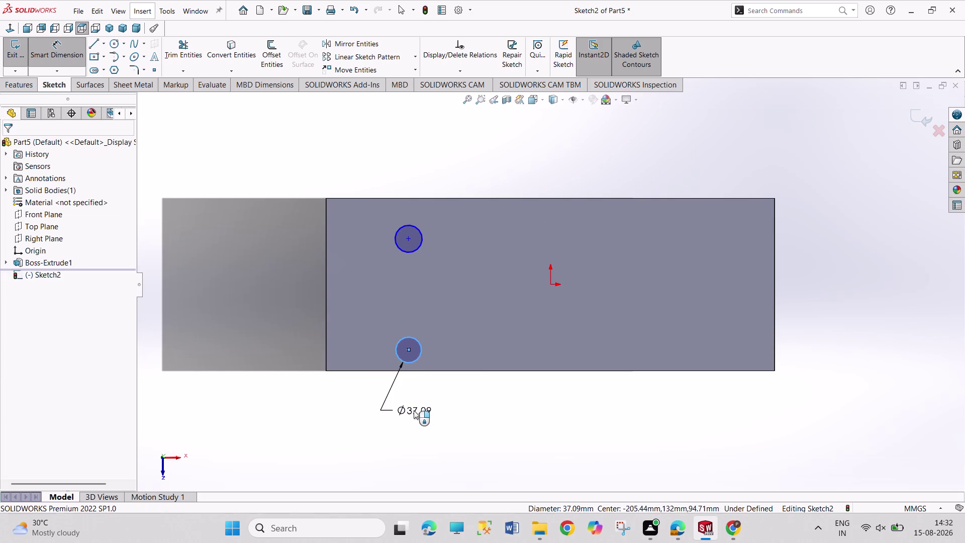
text(25)
key(Return)
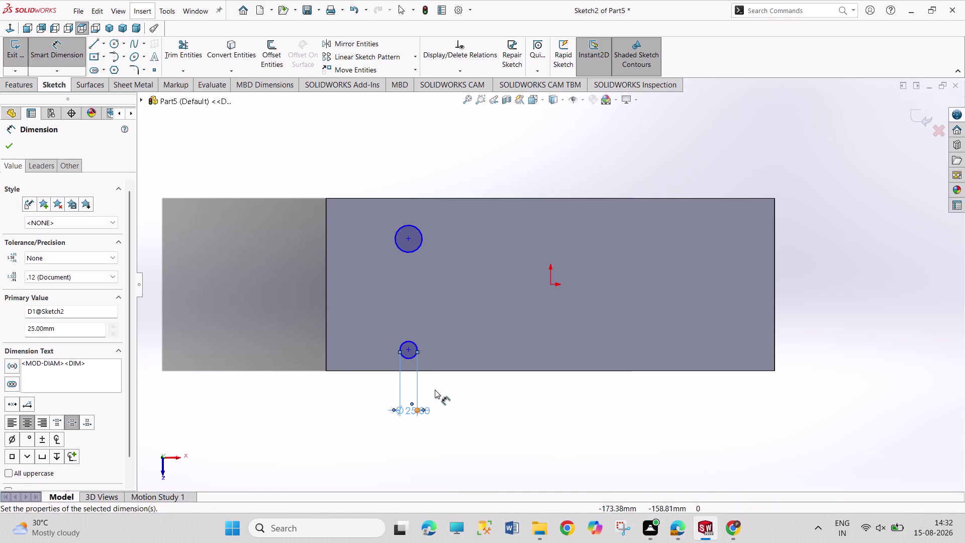
click(422, 240)
click(463, 173)
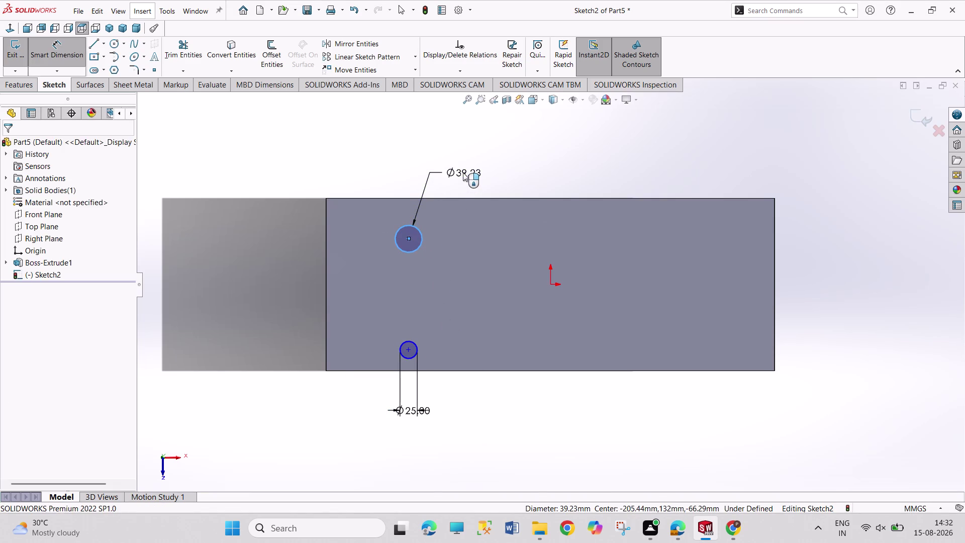
text(25)
key(Return)
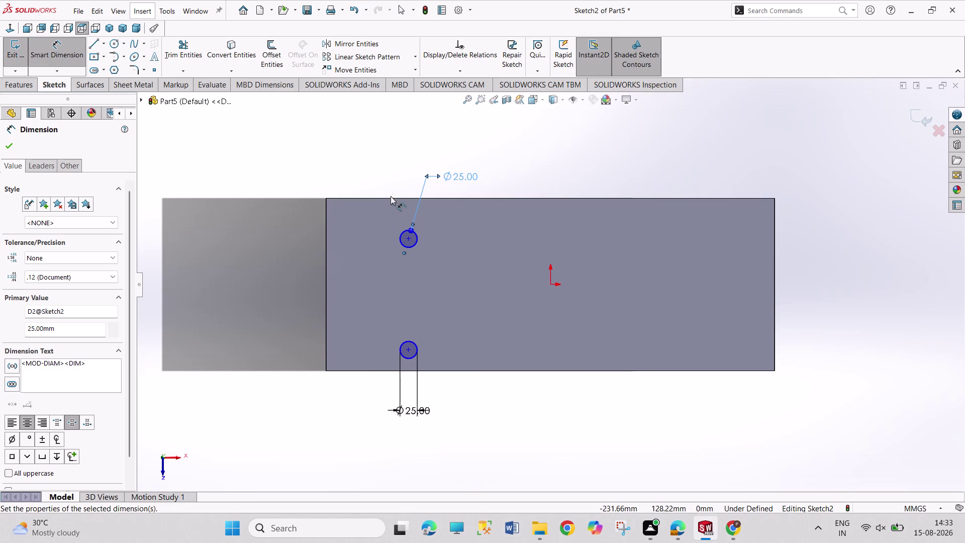
click(391, 199)
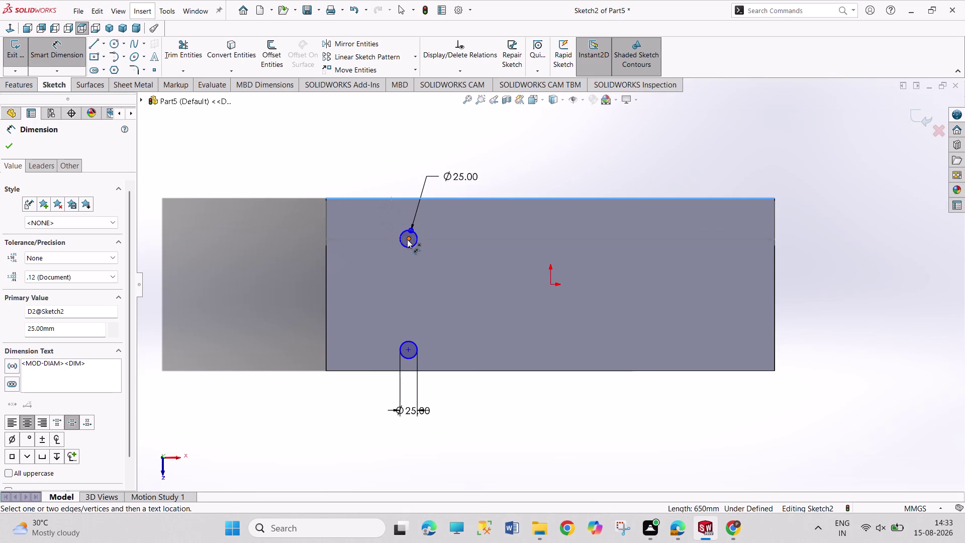
Place the upper hole 62.5 mm from the top edge, holes 125 mm apart.
click(408, 240)
click(272, 226)
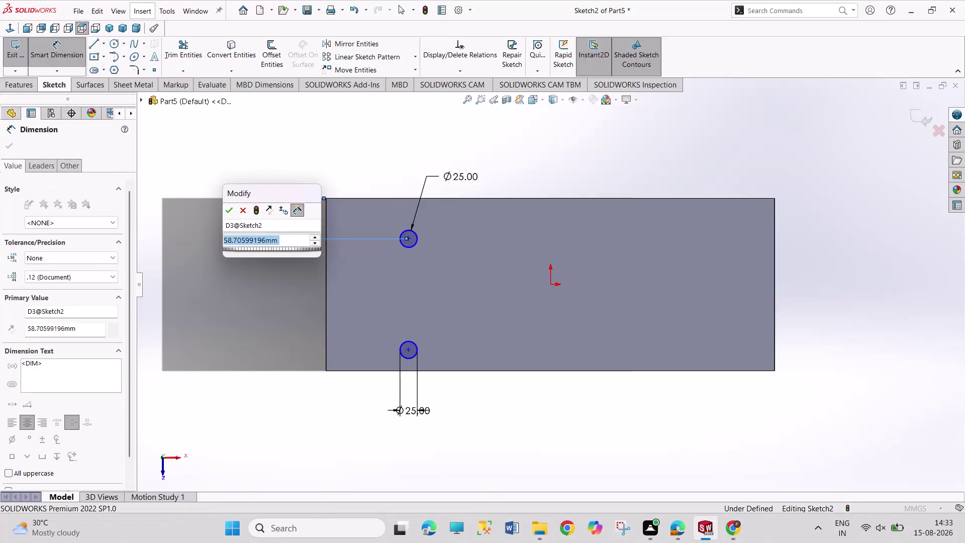
text(62.5)
key(Return)
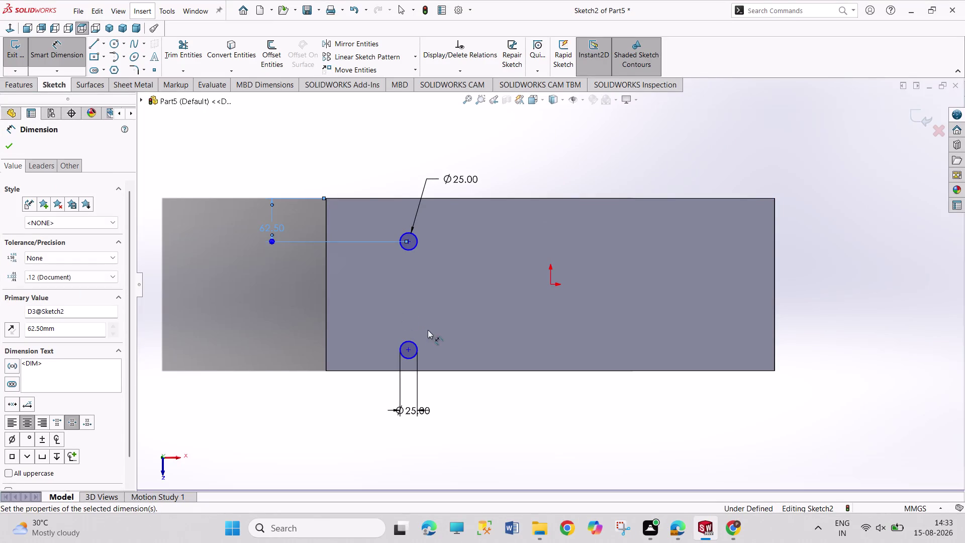
click(407, 350)
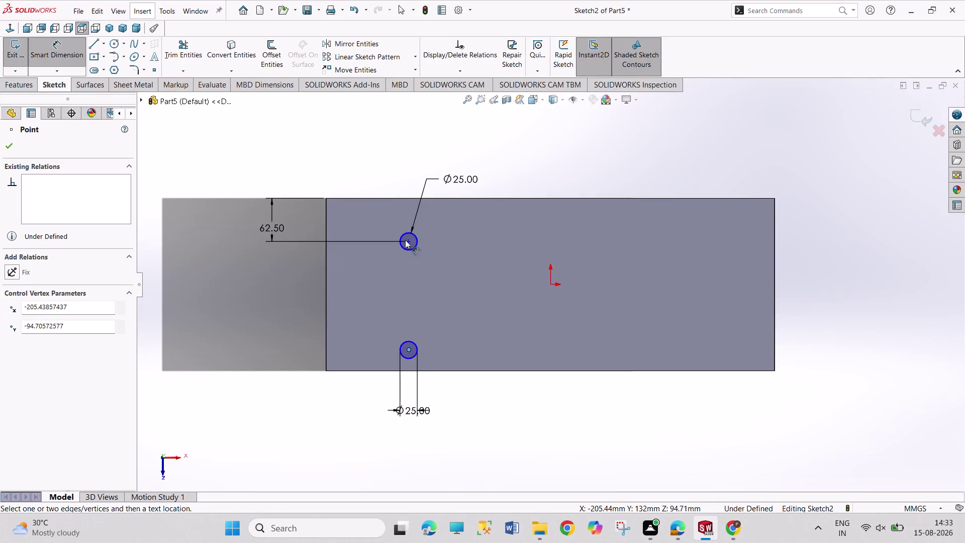
click(407, 241)
drag(284, 290, 285, 296)
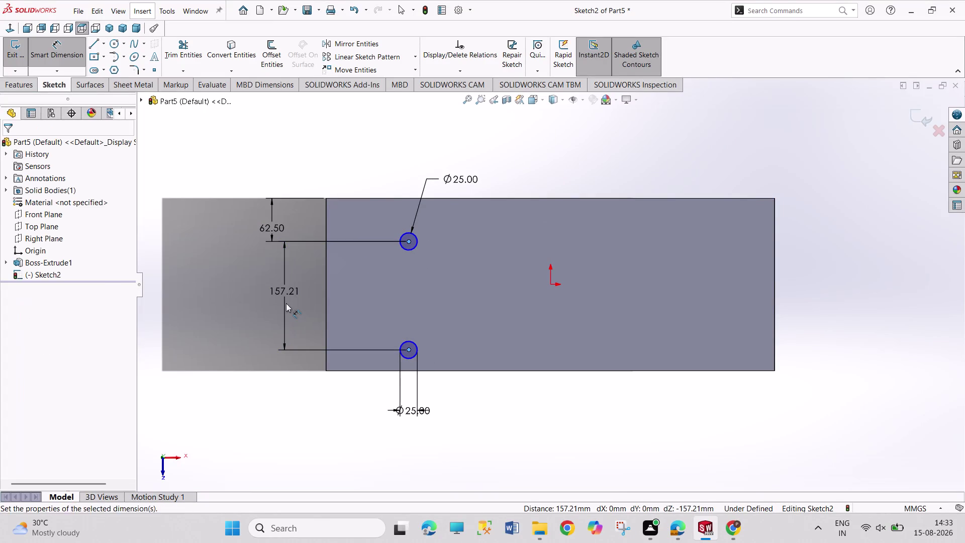
text(125)
key(Return)
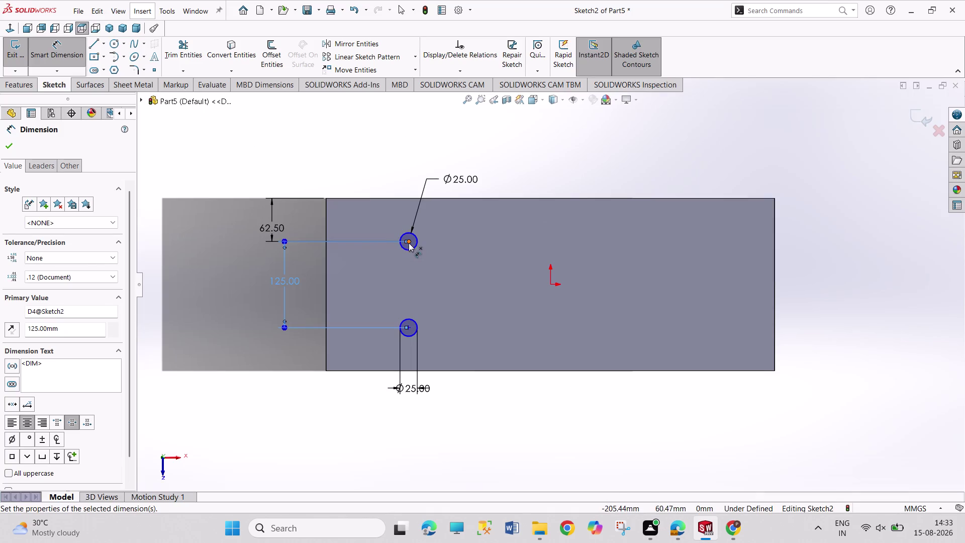
drag(409, 243, 402, 243)
Locate the holes 75 mm from the face's left edge.
click(326, 239)
click(360, 159)
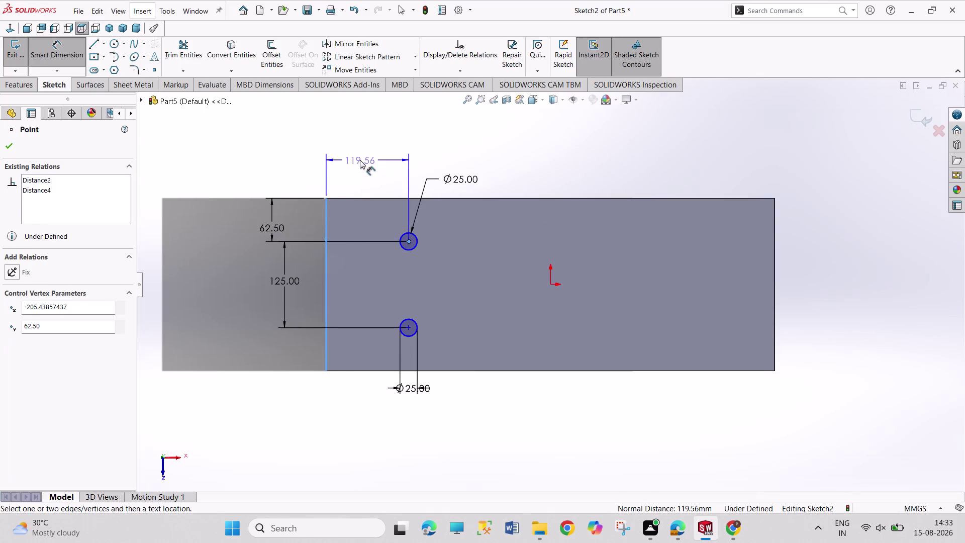
text(75)
key(Return)
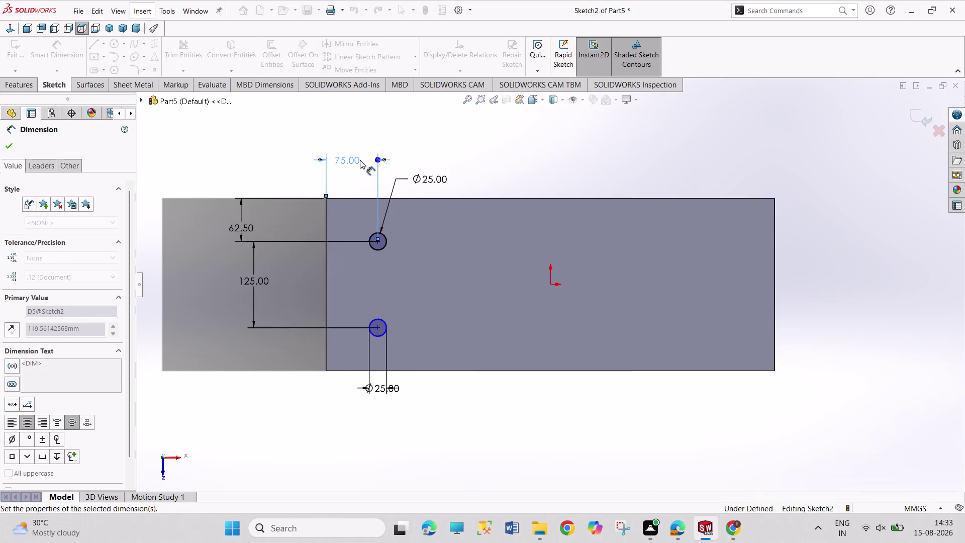
right_click(542, 153)
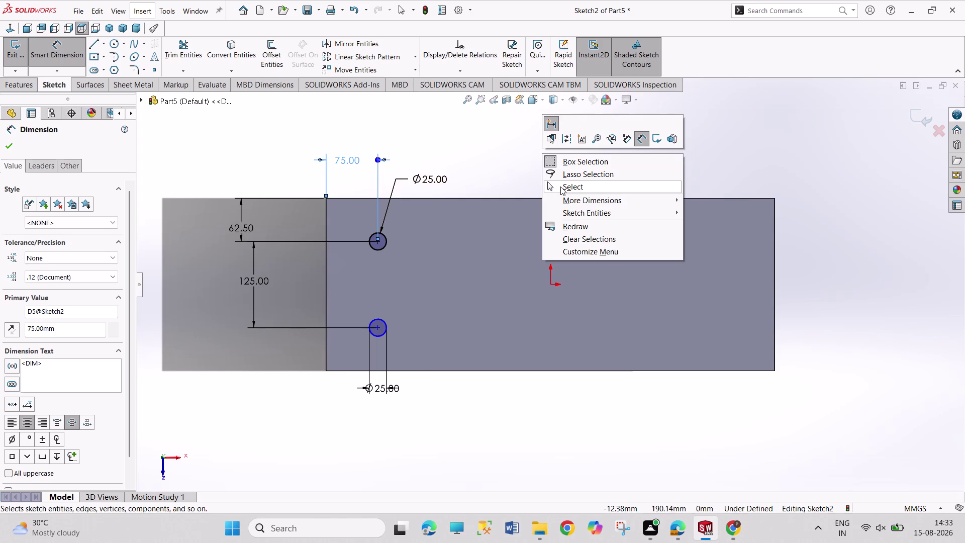
click(560, 187)
Move the lower Ø25 label aside and test that the lower hole is free.
drag(399, 389, 436, 414)
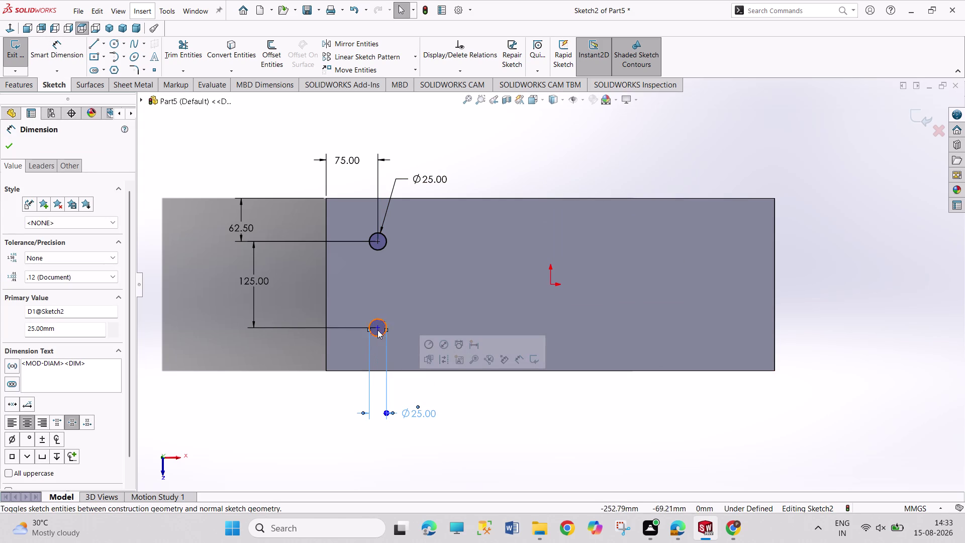
drag(379, 327, 384, 327)
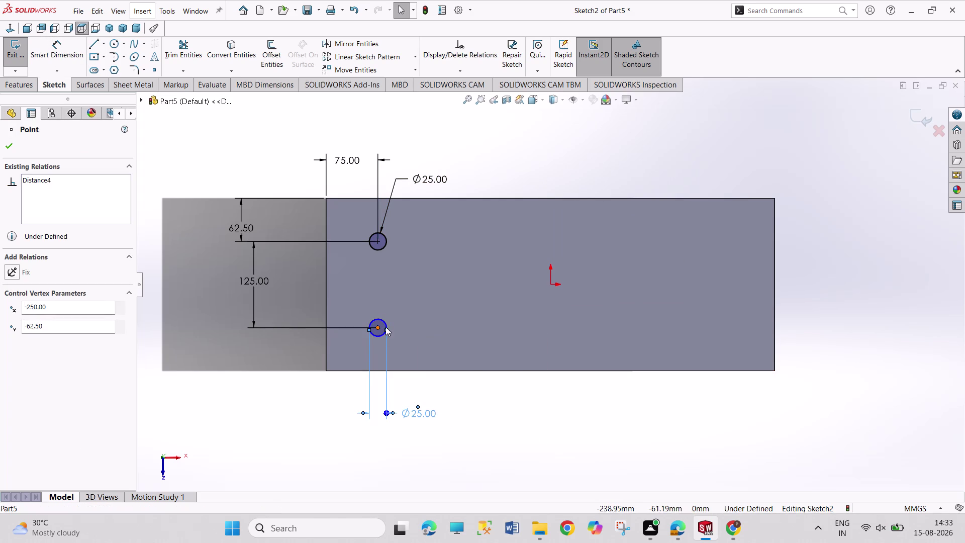
drag(385, 327, 396, 328)
click(511, 407)
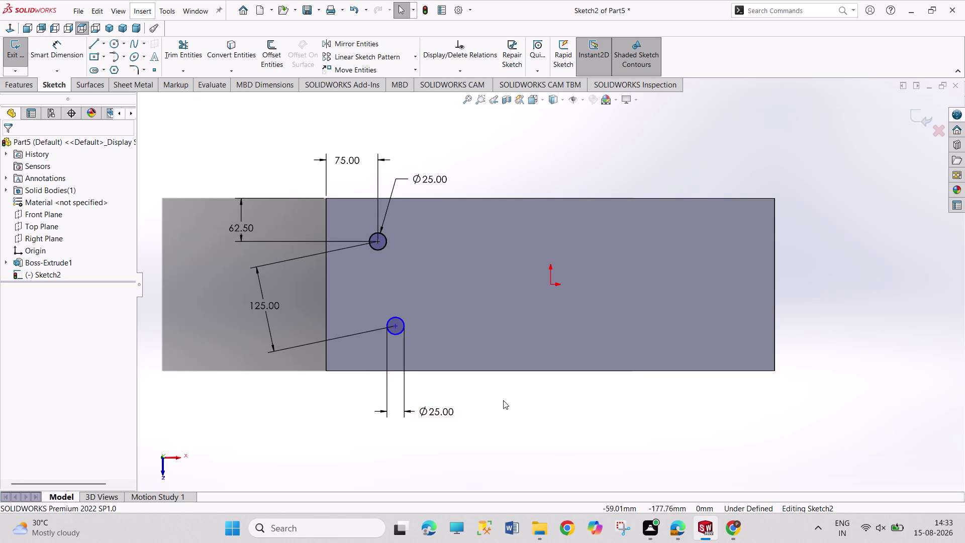
Add a Vertical relation between the two hole centre points.
click(397, 326)
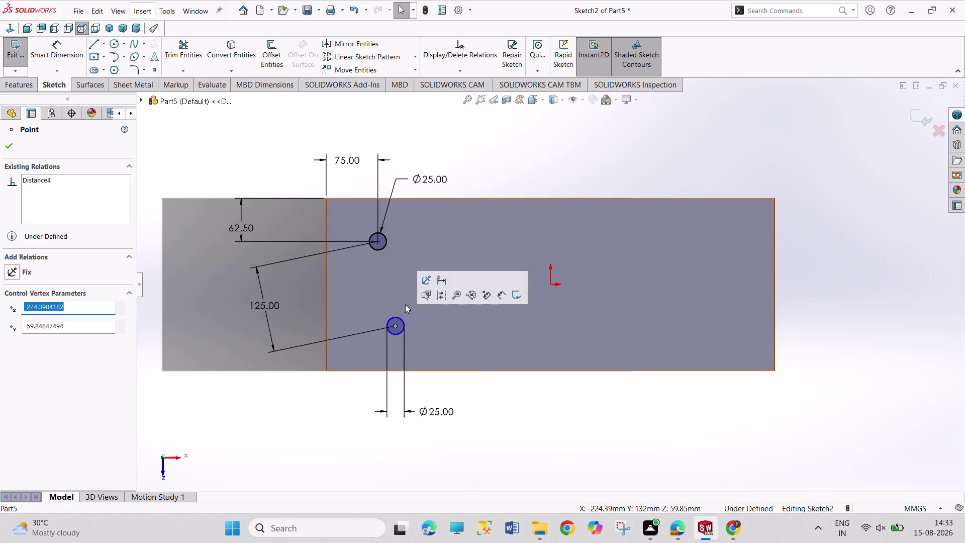
click(378, 241)
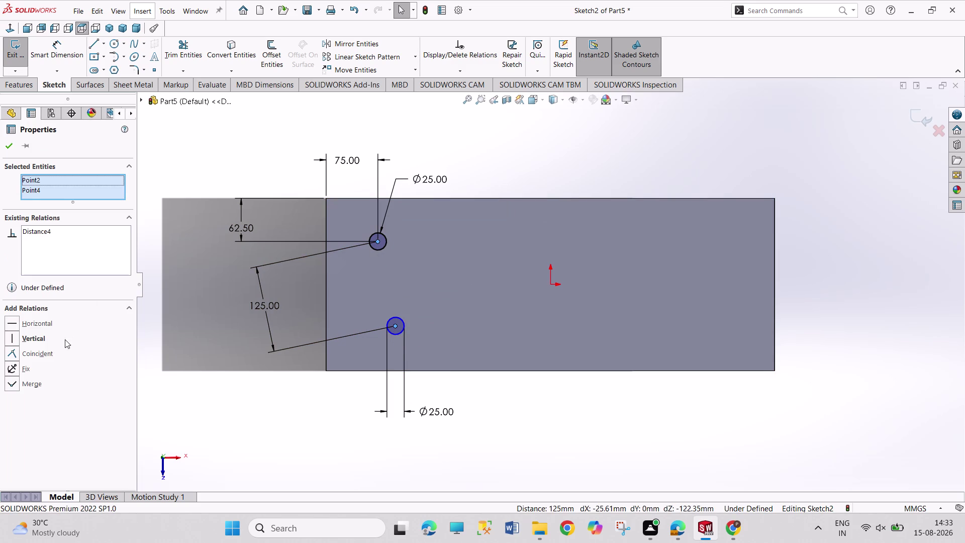
click(36, 339)
click(219, 424)
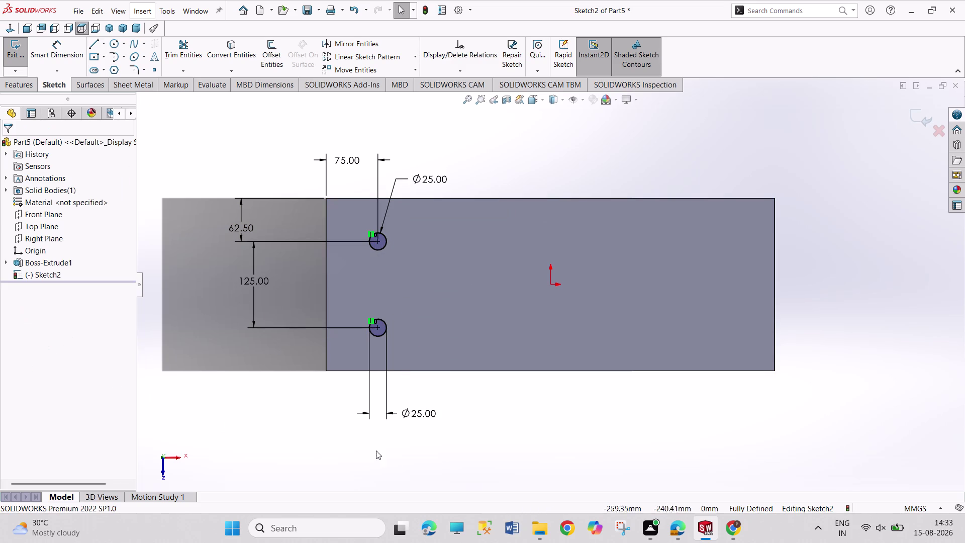
click(355, 41)
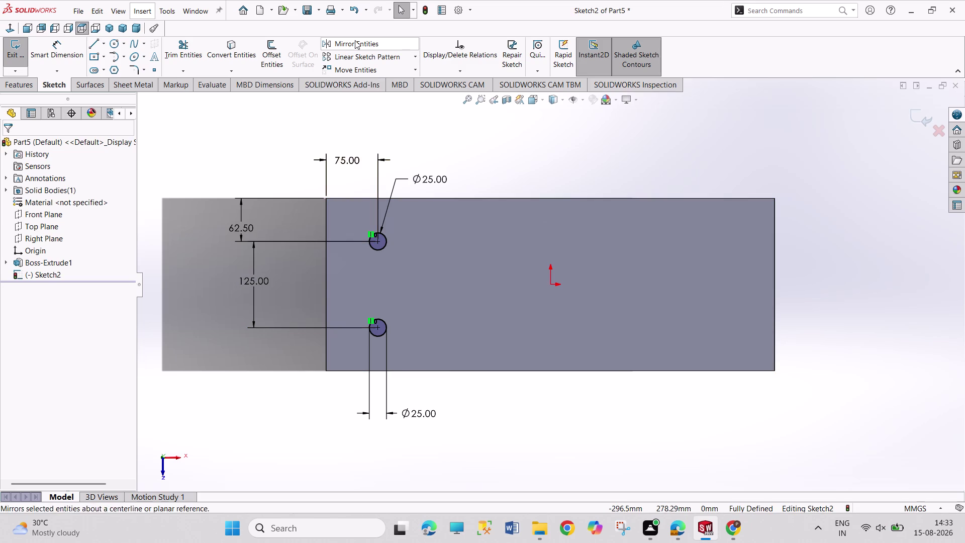
Mirror both 25 mm circles about the Right Plane and exit Sketch2.
click(387, 239)
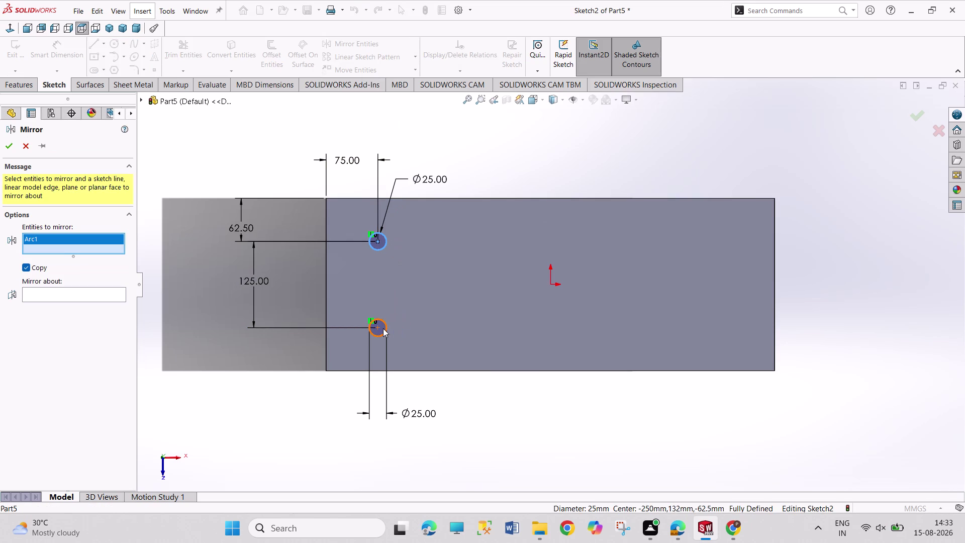
click(385, 330)
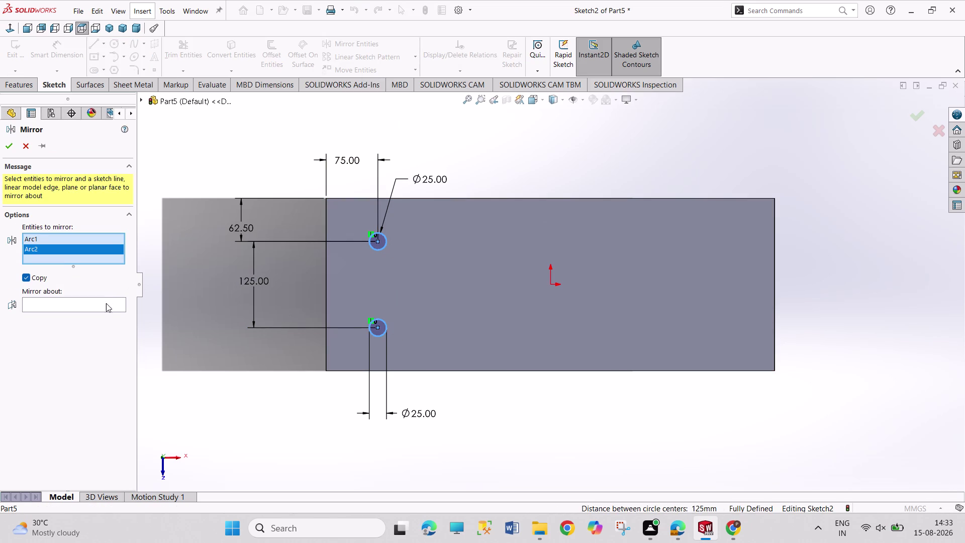
click(106, 304)
click(143, 100)
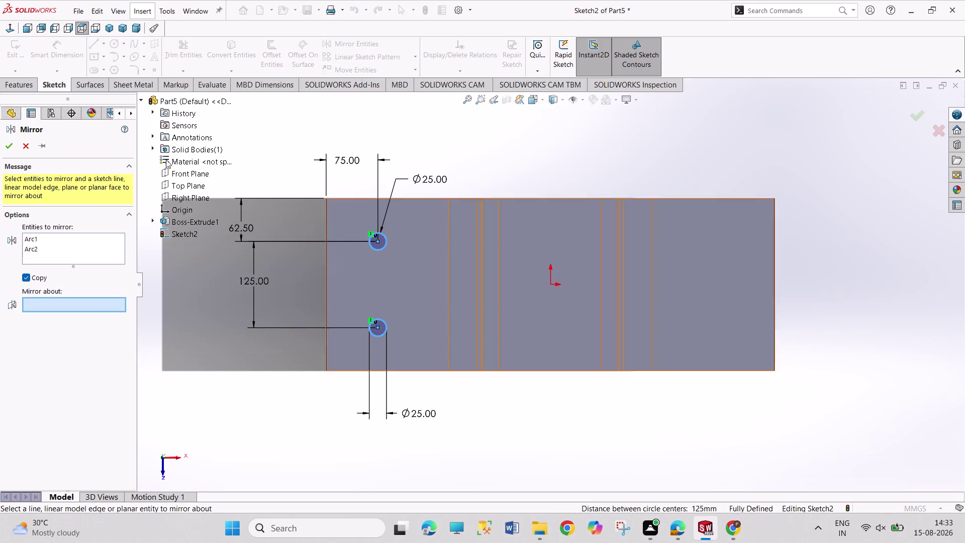
click(187, 197)
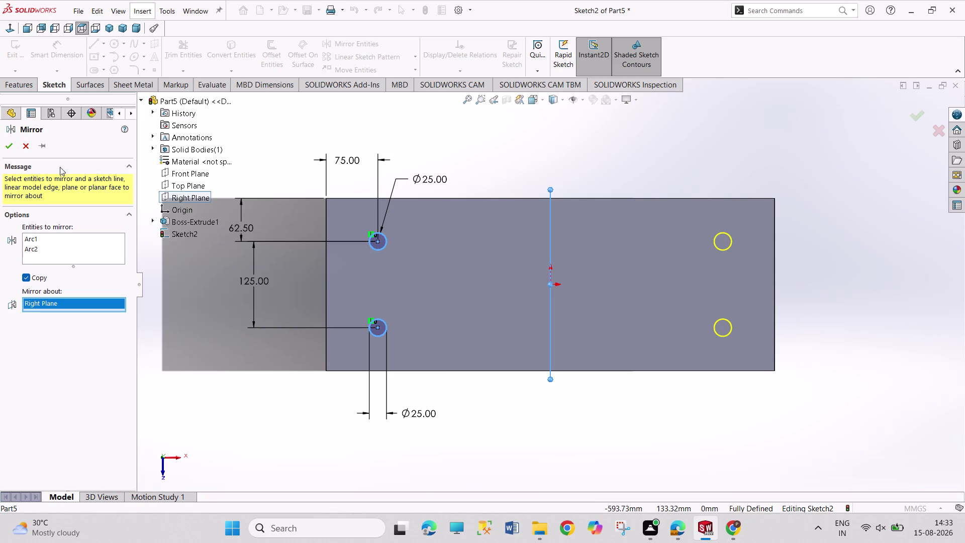
click(9, 145)
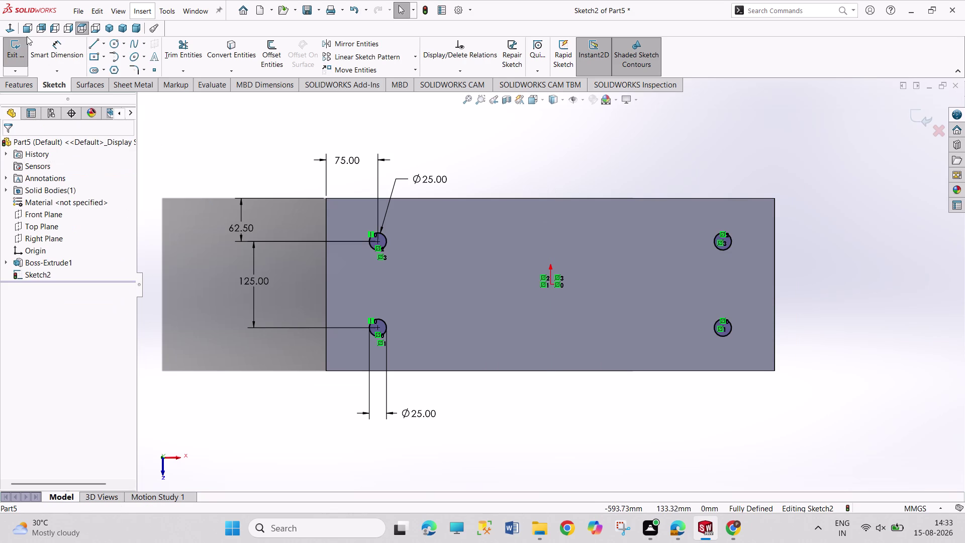
click(14, 53)
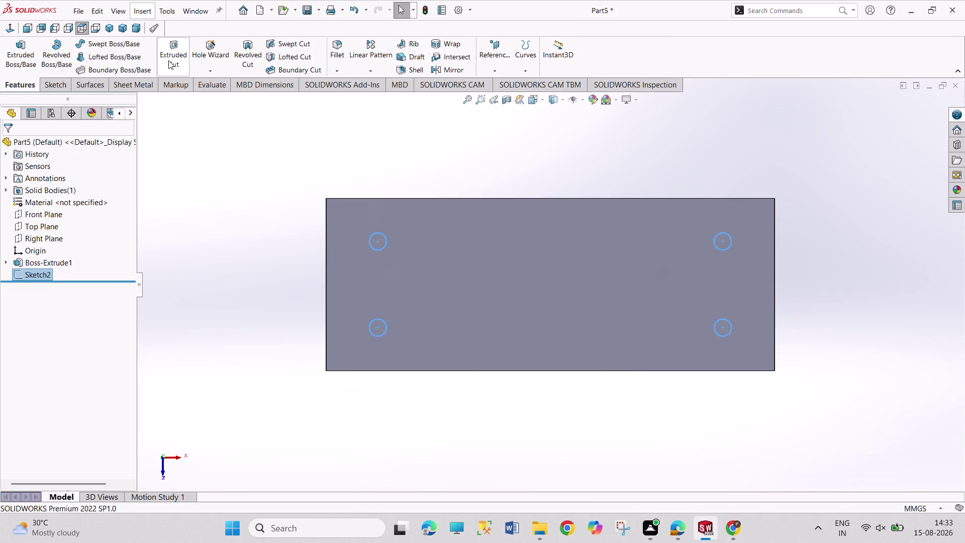
Extrude-cut Sketch2's four Ø25 holes with the Mid Plane 250 mm setting.
click(169, 60)
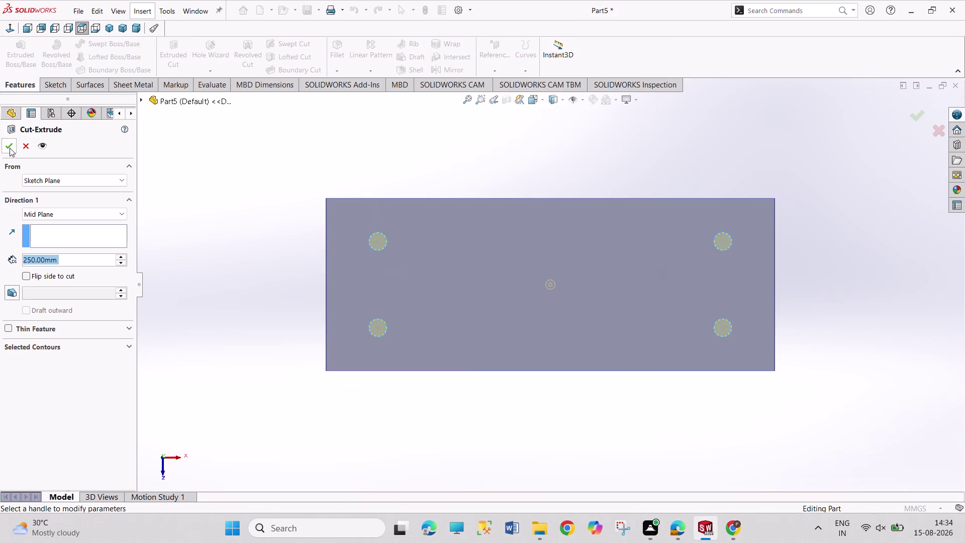
click(7, 149)
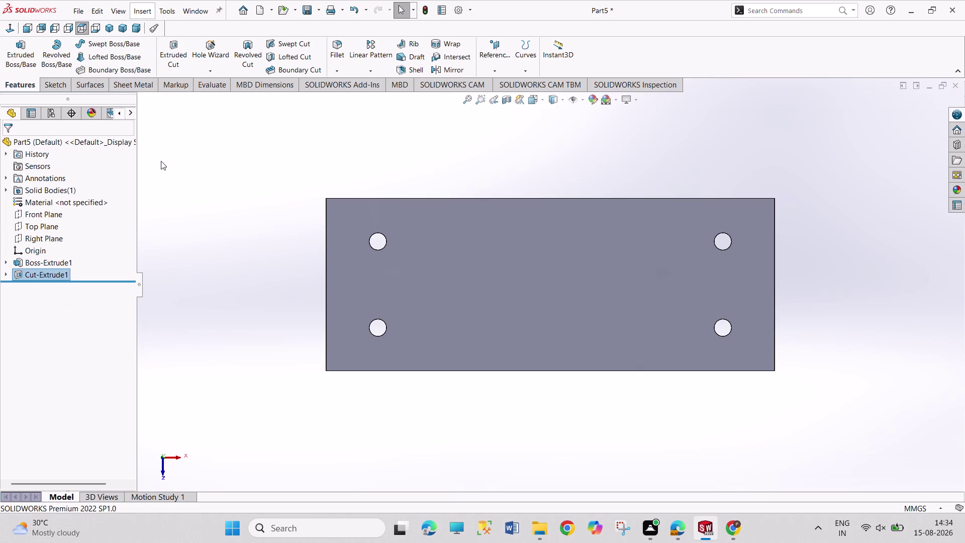
click(111, 26)
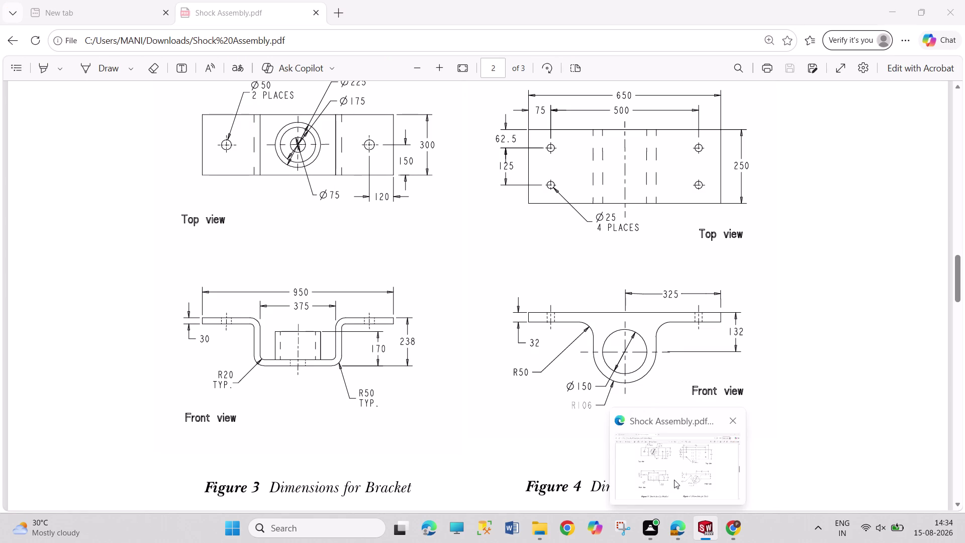
click(674, 480)
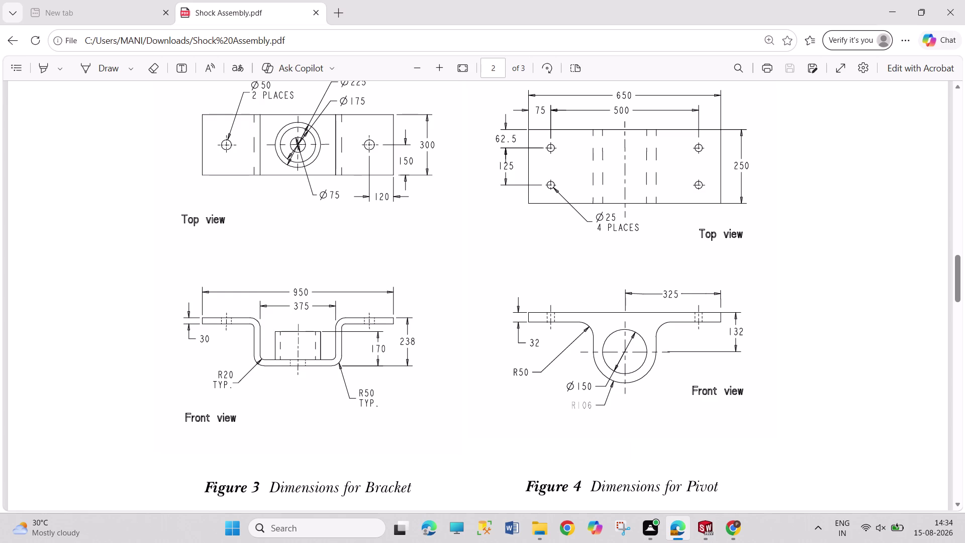
scroll(down, 3)
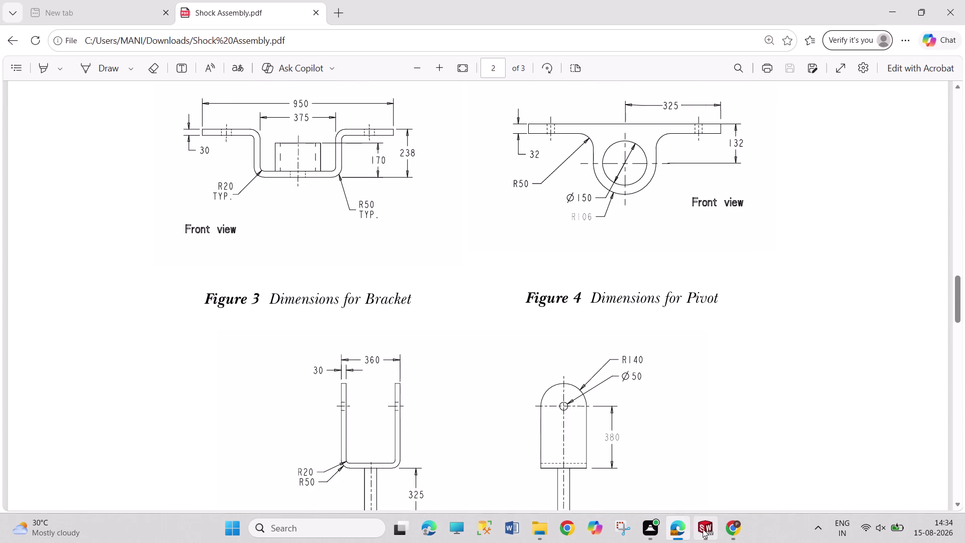
click(703, 528)
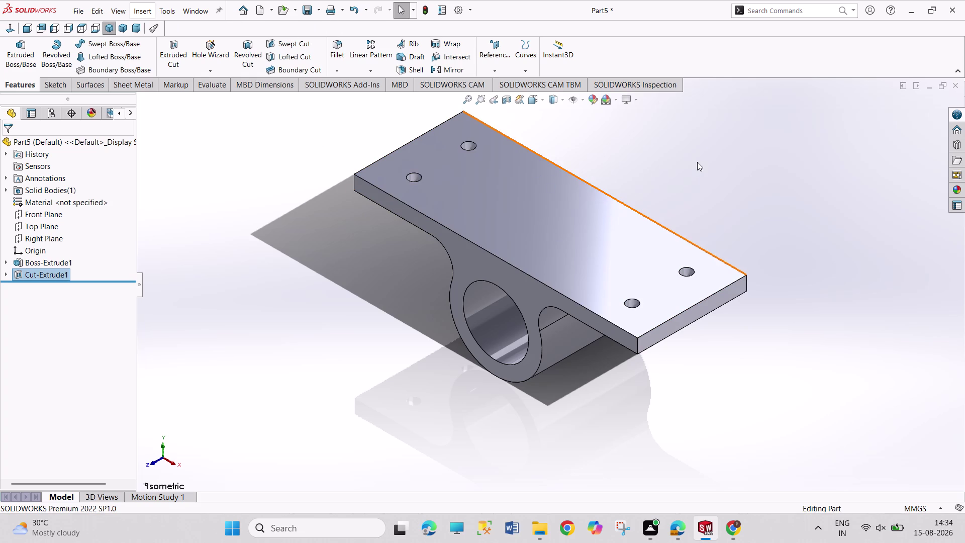
drag(737, 173, 736, 213)
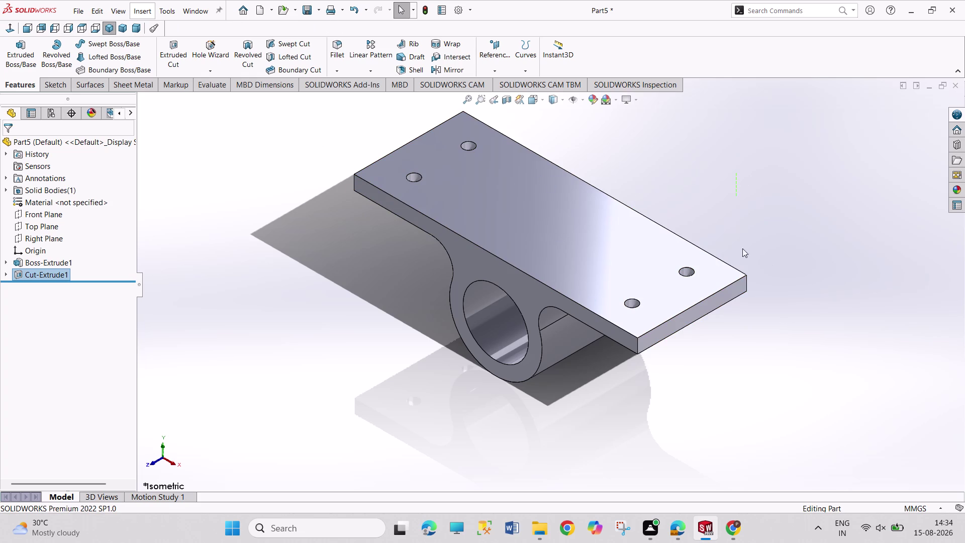
Rotate the view to inspect the four-holed pivot part.
drag(737, 213, 786, 353)
drag(763, 162, 797, 402)
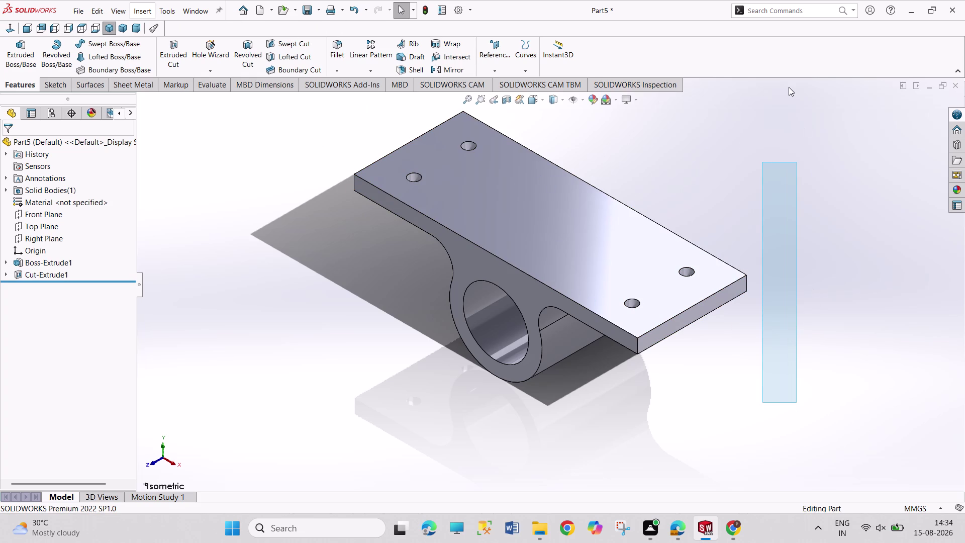
drag(764, 97, 805, 353)
drag(752, 83, 760, 280)
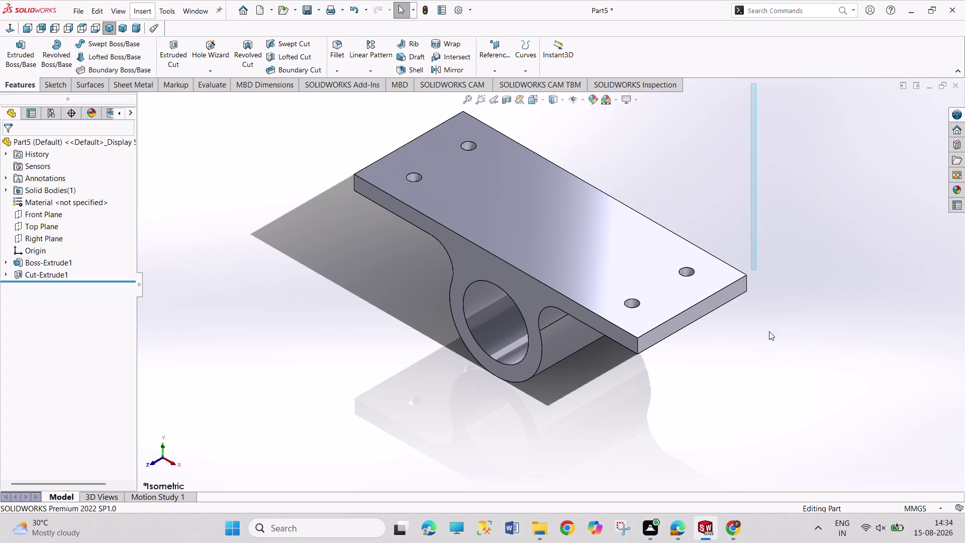
drag(759, 280, 781, 349)
drag(741, 102, 770, 339)
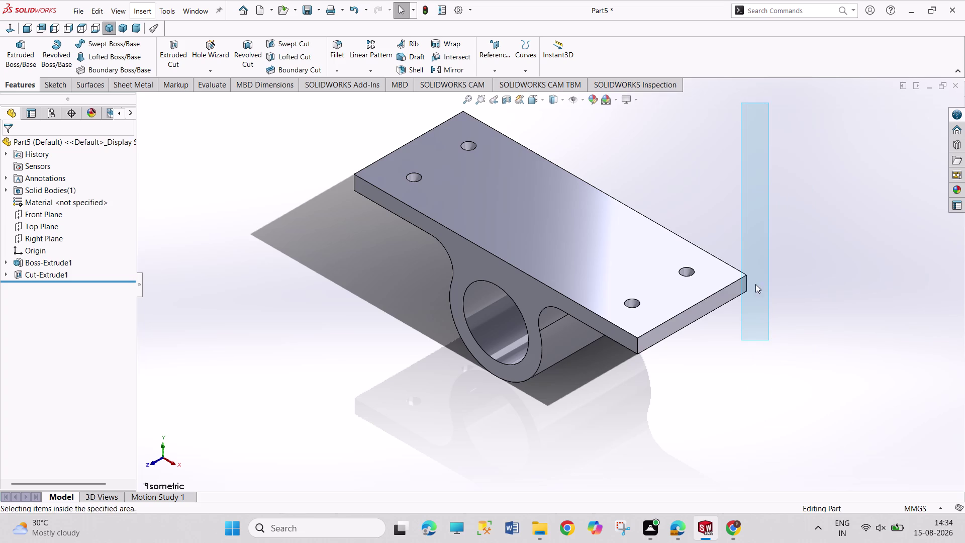
drag(752, 258, 752, 311)
drag(751, 197, 751, 232)
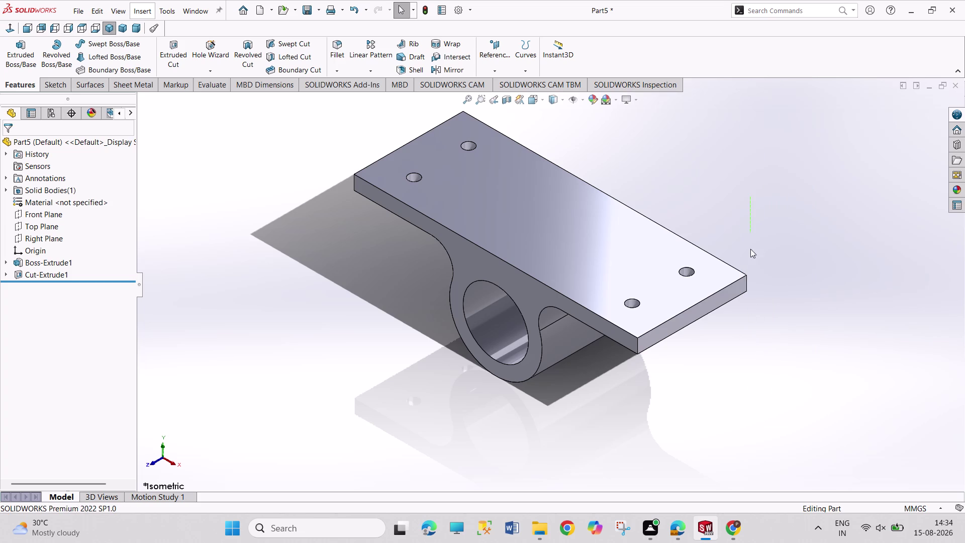
drag(751, 232, 762, 293)
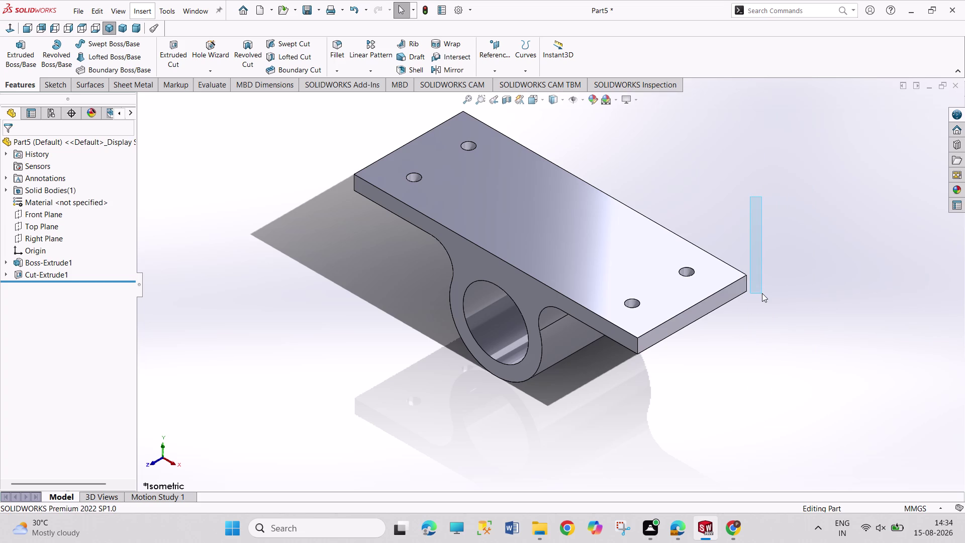
drag(762, 293, 840, 288)
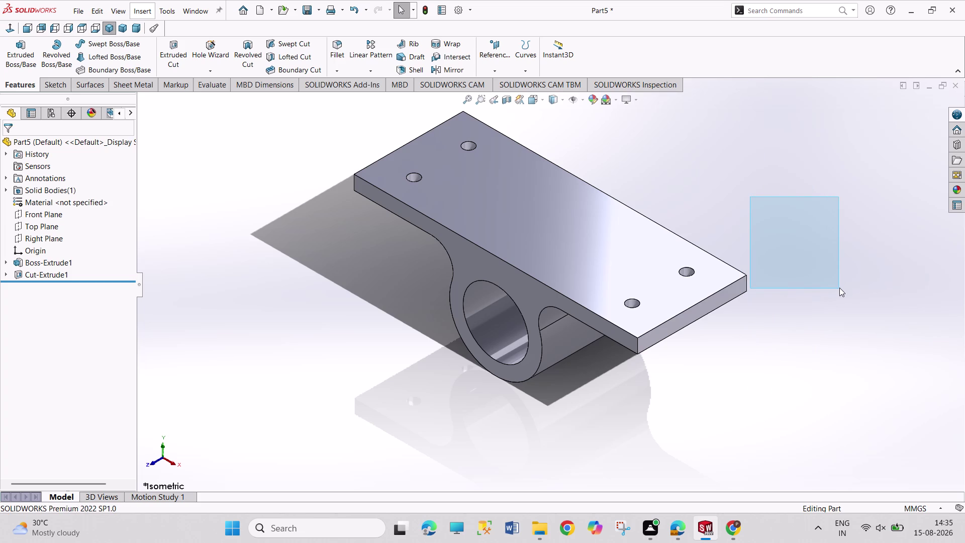
drag(840, 288, 353, 371)
click(411, 363)
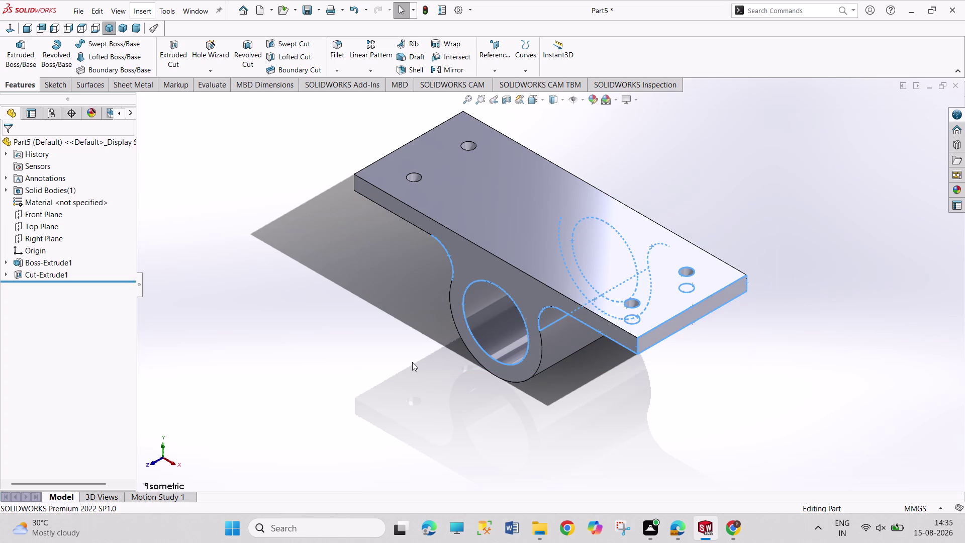
Box-select around the model, zoom out, and bring up Save As with Ctrl+S.
scroll(up, 3)
drag(815, 133, 688, 350)
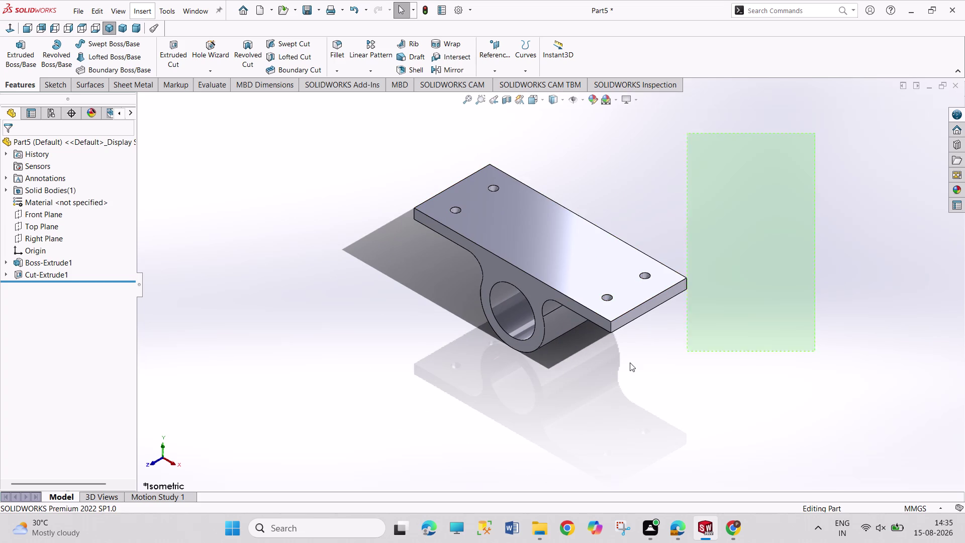
drag(688, 351, 350, 388)
click(350, 388)
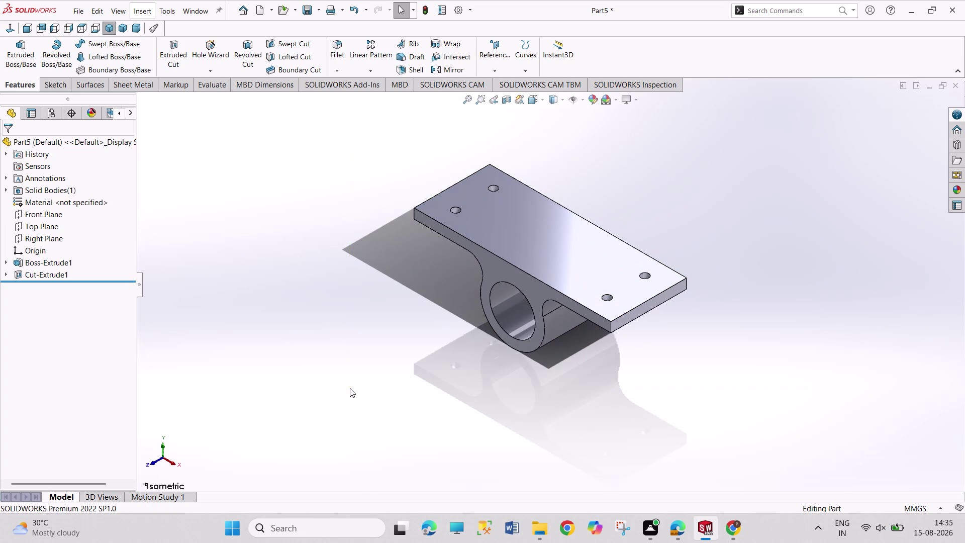
drag(379, 106, 738, 461)
drag(721, 388, 723, 378)
drag(805, 109, 200, 377)
click(401, 416)
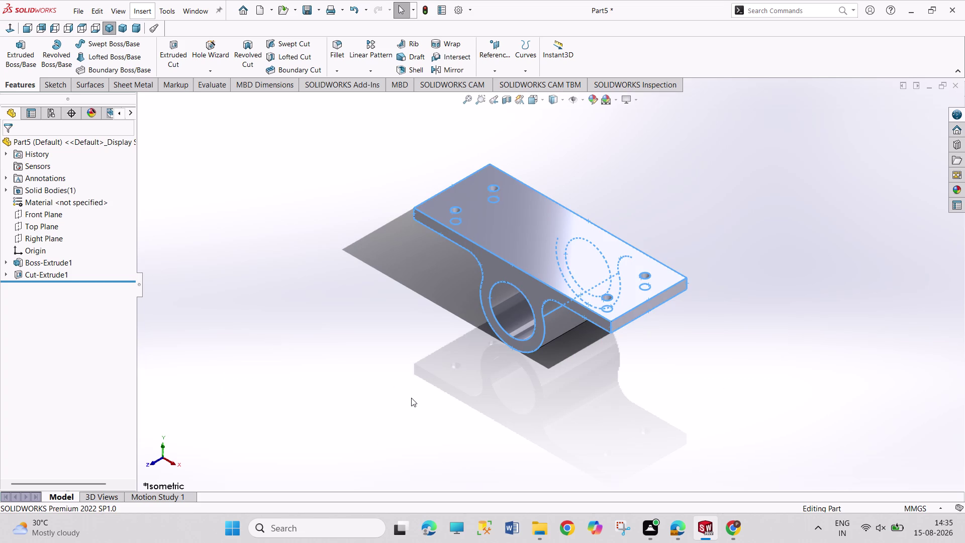
key(ctrl+s)
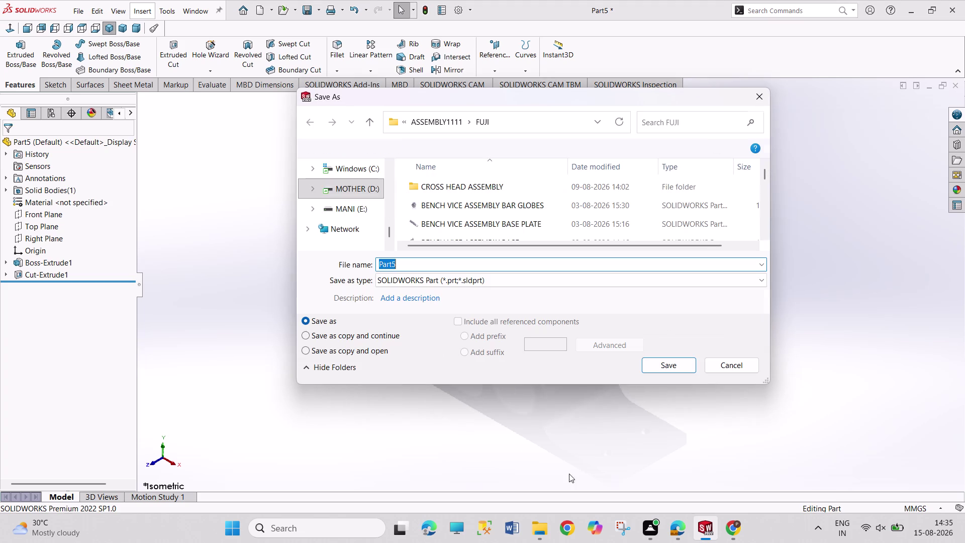
Scroll the FUJI folder and copy the bracket file's name into the save name.
scroll(down, 3)
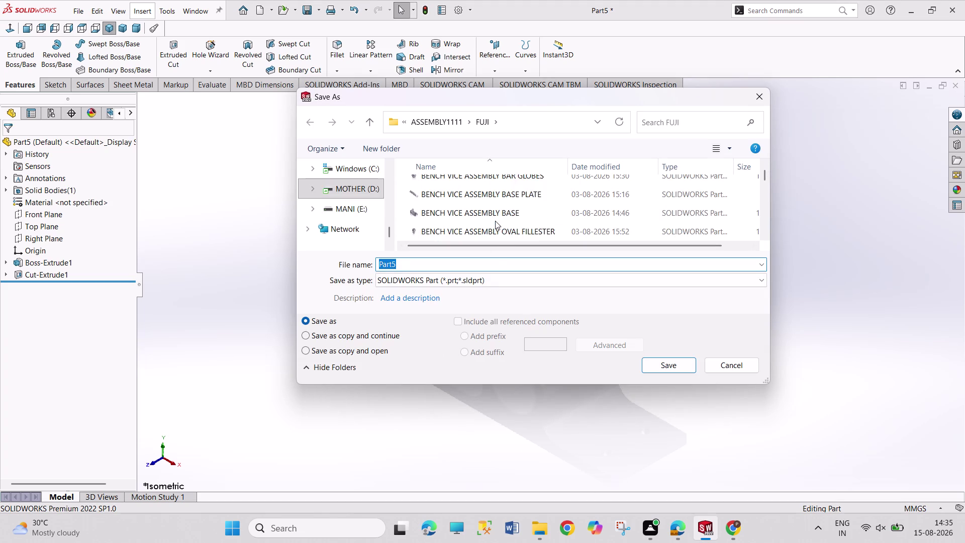
scroll(down, 3)
scroll(down, 3)
scroll(down, 3)
scroll(down, 3)
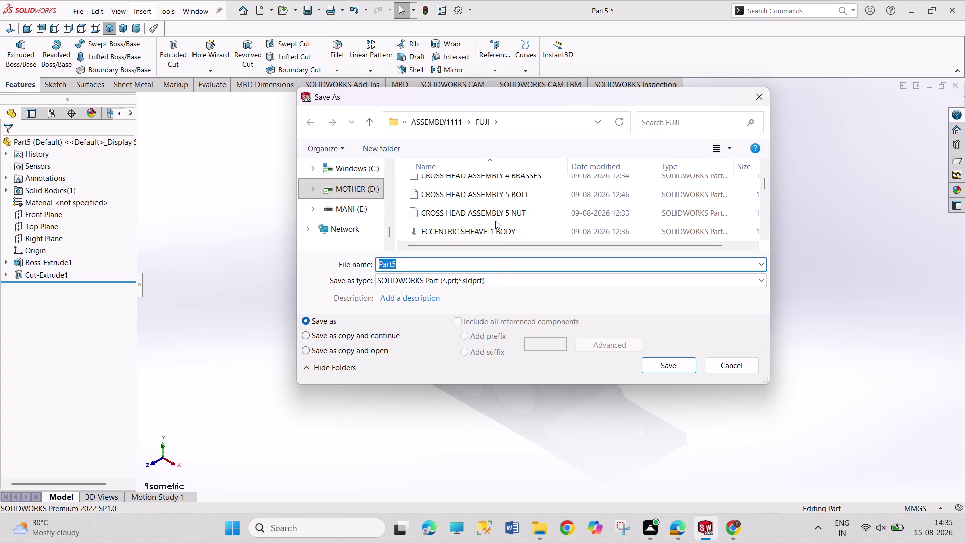
scroll(down, 3)
scroll(down, 3)
scroll(down, 3)
scroll(down, 3)
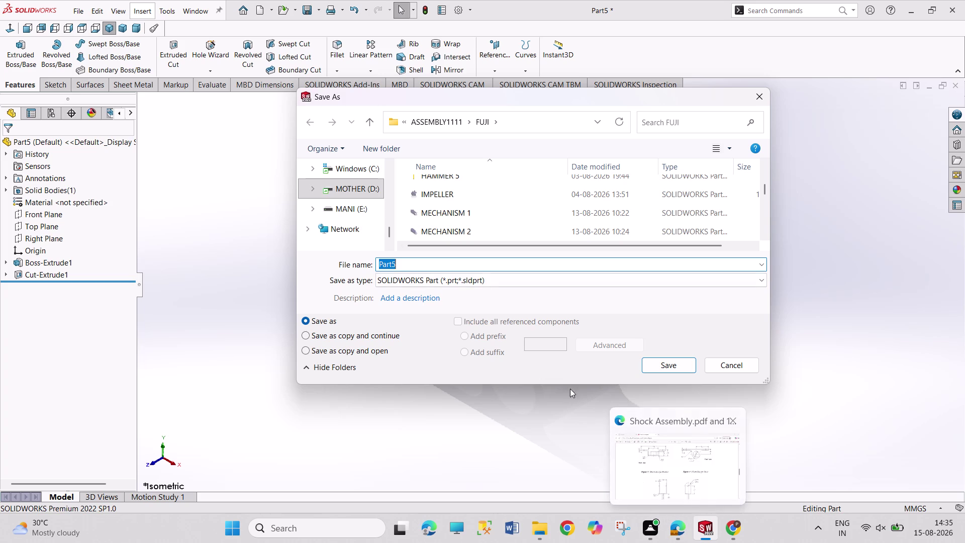
scroll(down, 3)
scroll(down, 3)
scroll(down, 3)
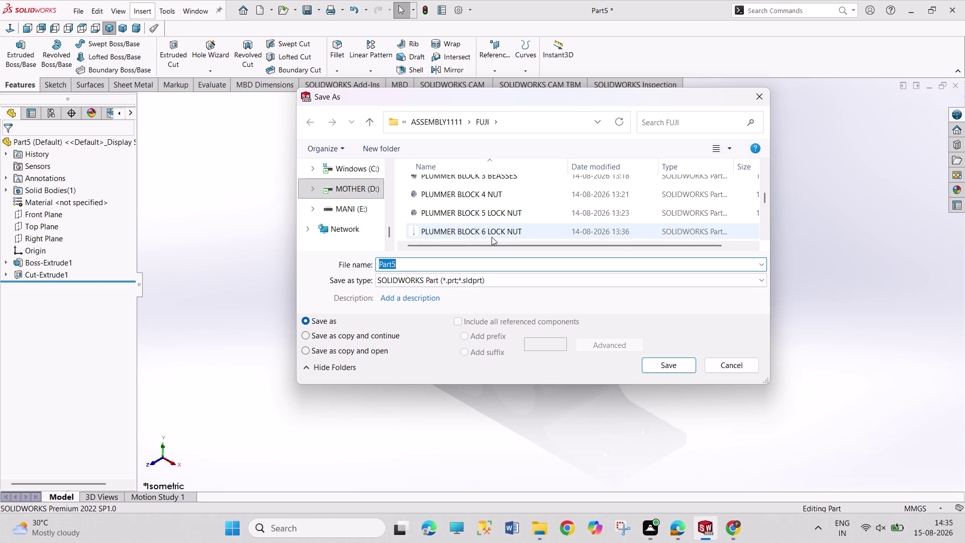
scroll(down, 3)
scroll(down, 3)
scroll(down, 3)
scroll(down, 3)
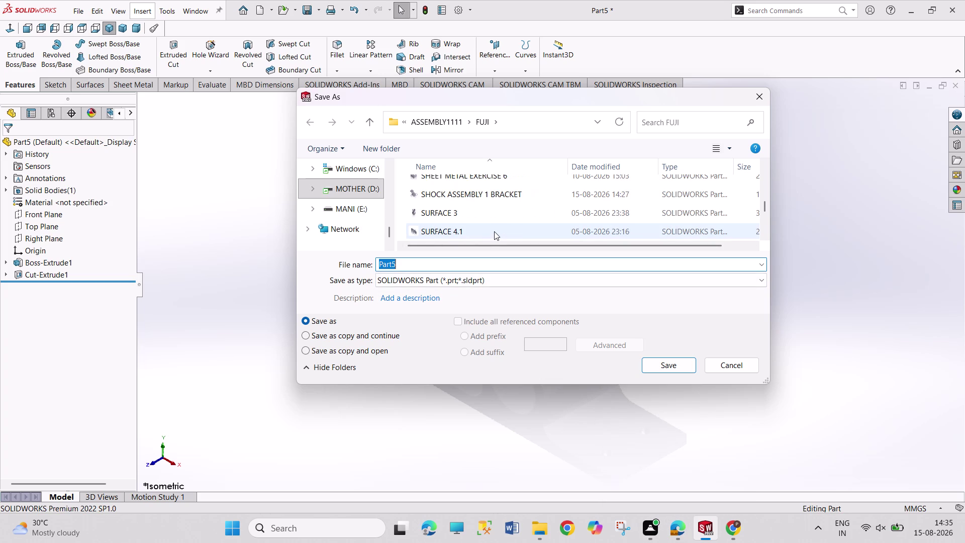
click(511, 196)
Edit the file name to SHOCK ASSEMBLY 2 PIVOT.
double_click(500, 266)
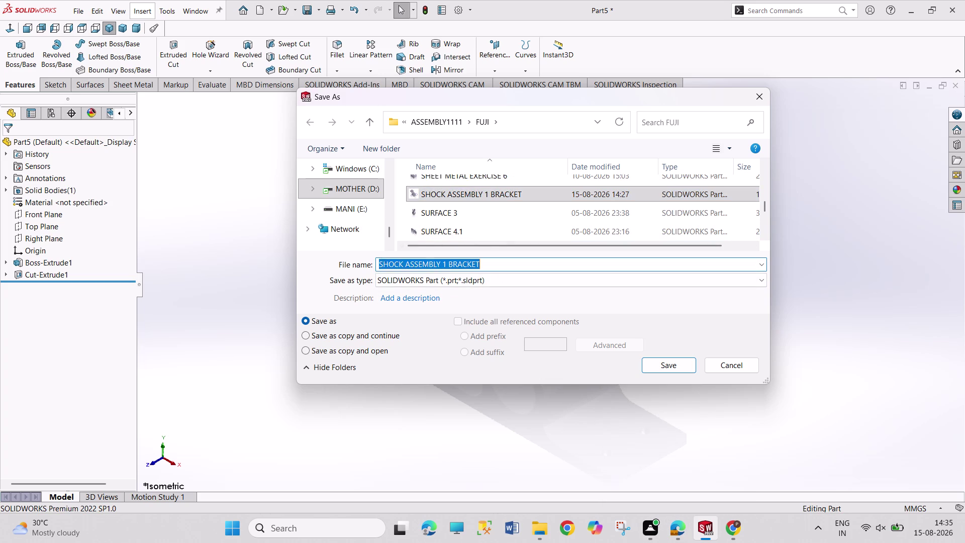
key(BackSpace)
key(BackSpace)
key(BackSpace)
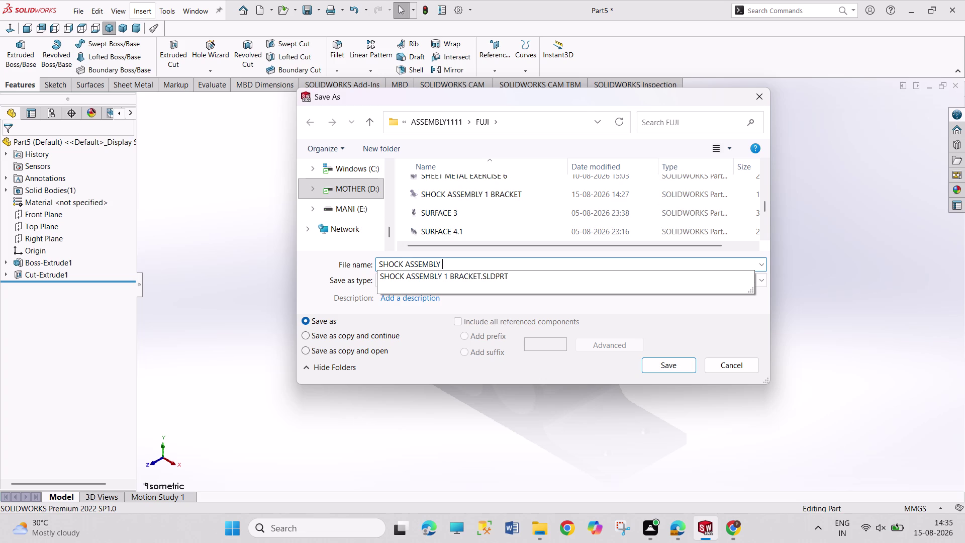
text(2 PI)
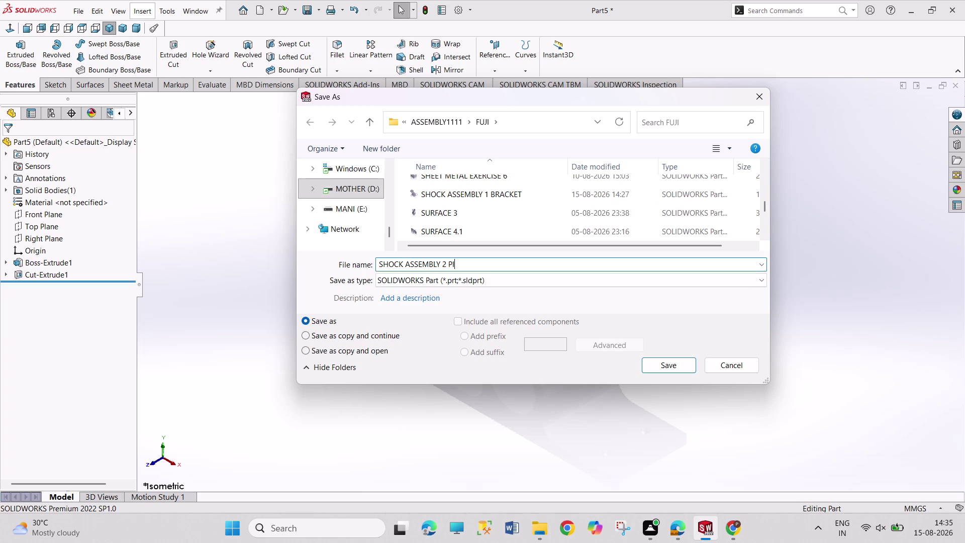
text(VO)
key(y)
key(BackSpace)
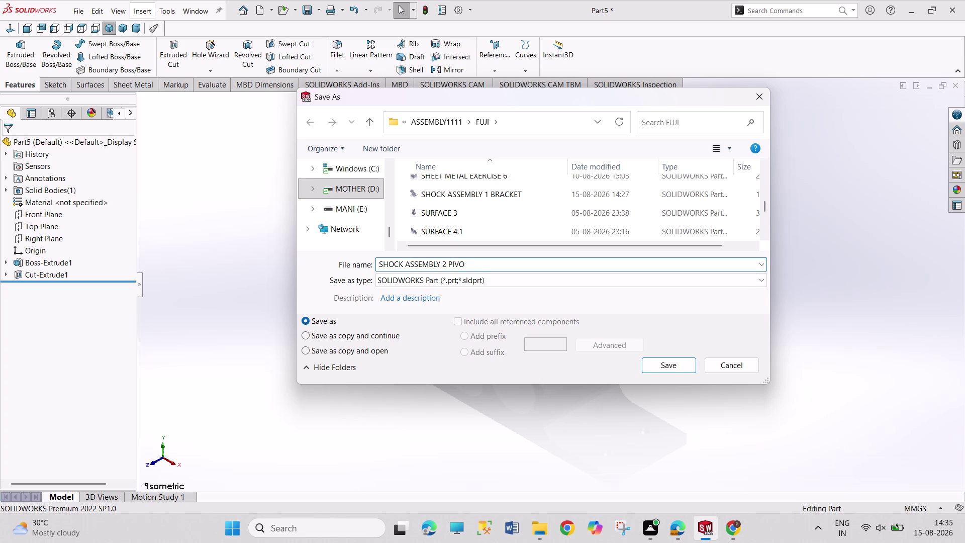
key(t)
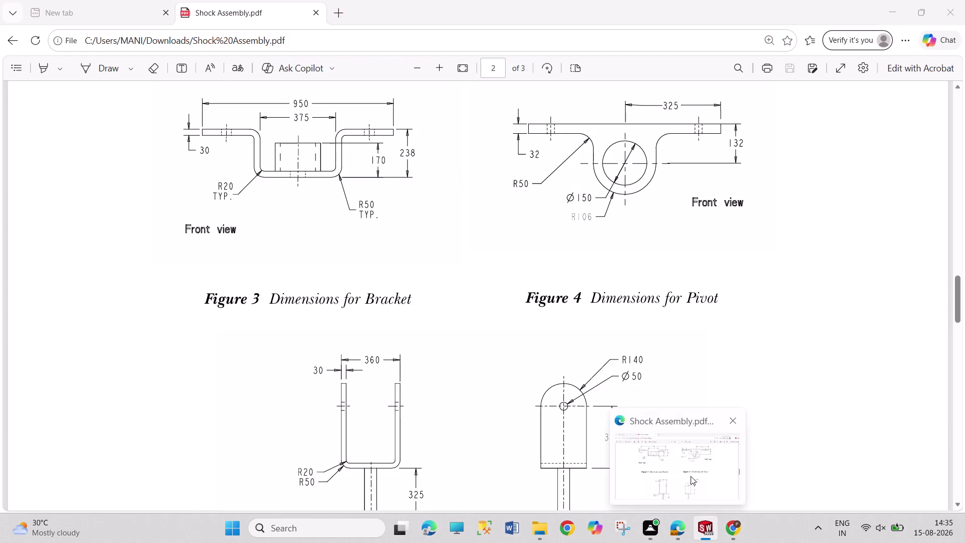
Check the drawing PDF for naming, then return to the Save As dialog.
click(691, 476)
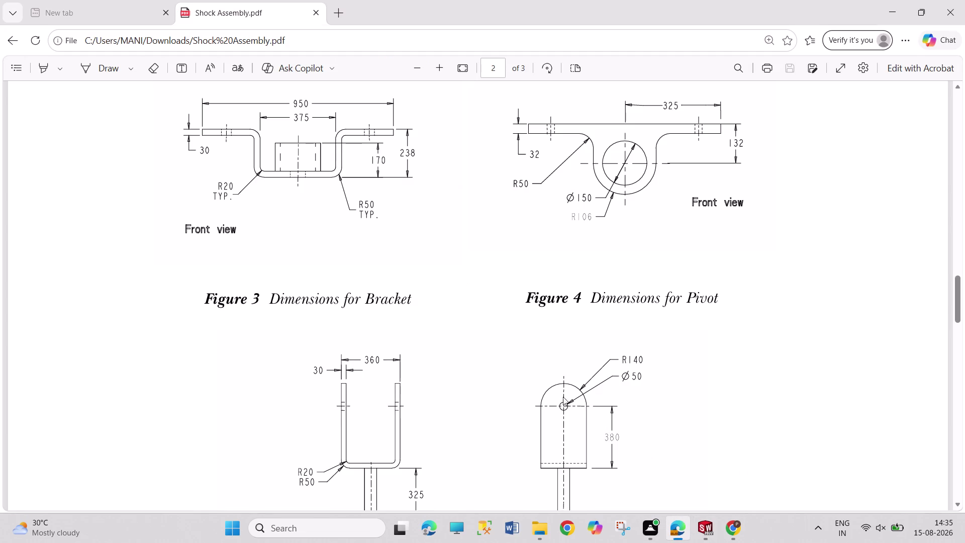
scroll(down, 3)
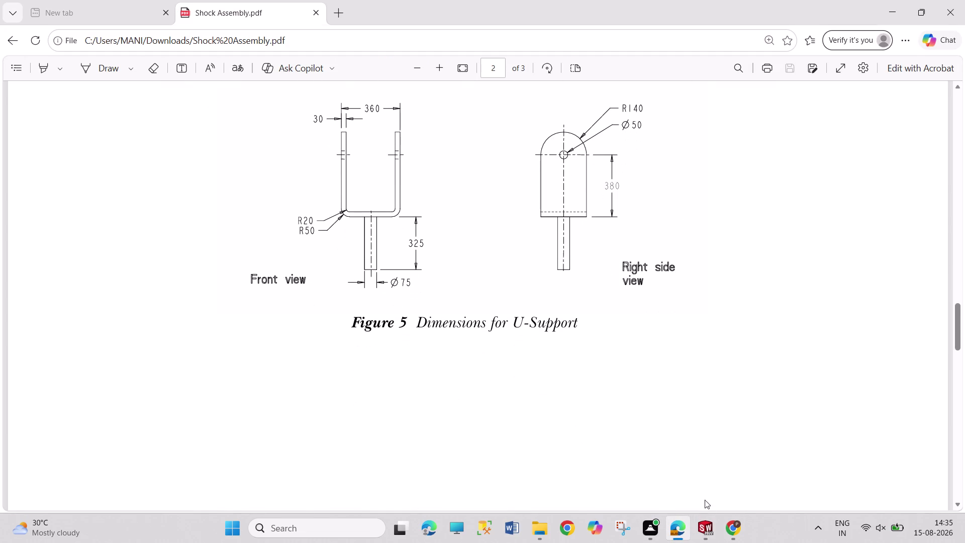
click(708, 524)
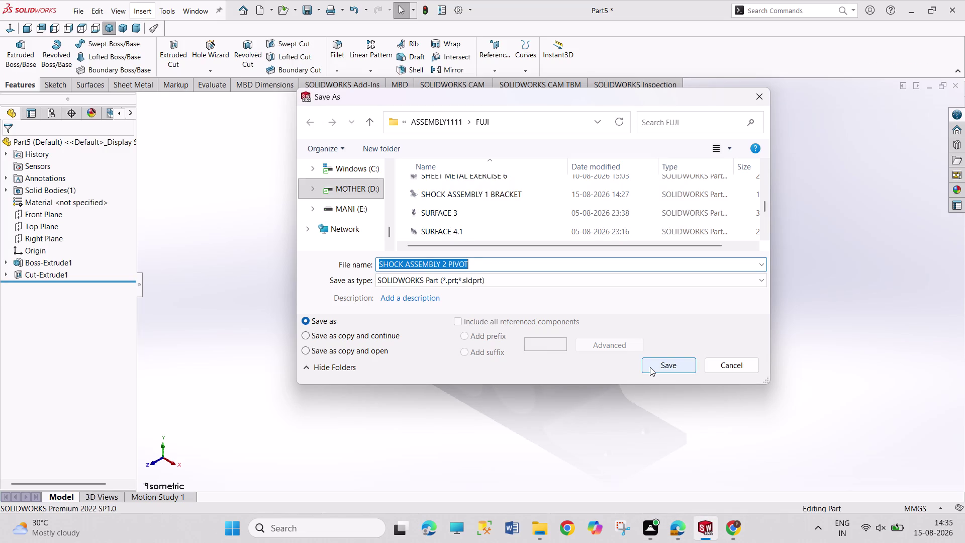
Save Part5 as SHOCK ASSEMBLY 2 PIVOT and create a new blank Part document.
click(650, 367)
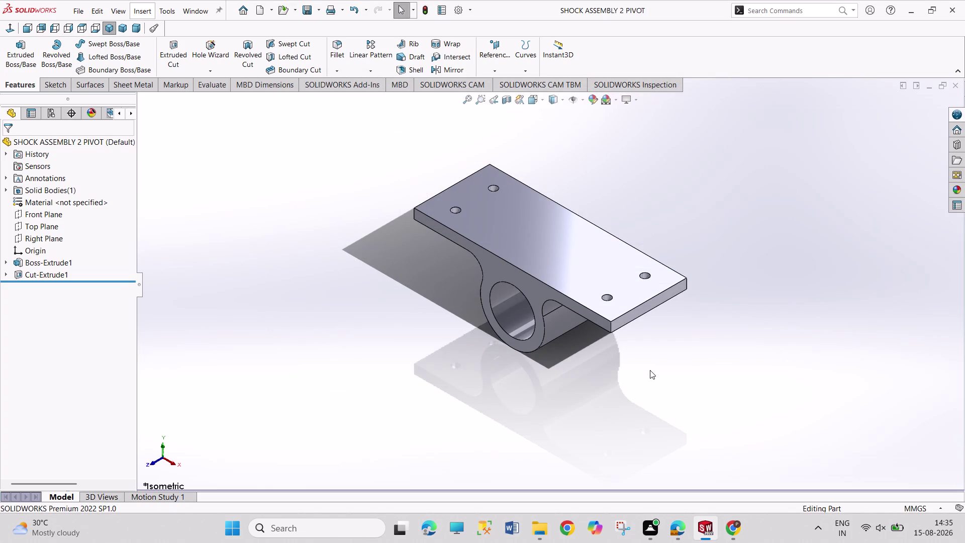
key(ctrl+n)
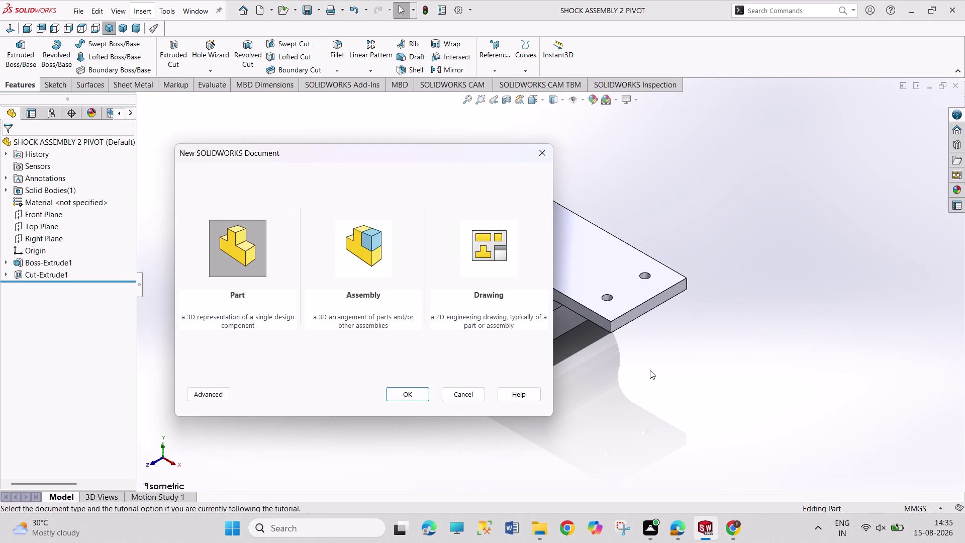
key(Return)
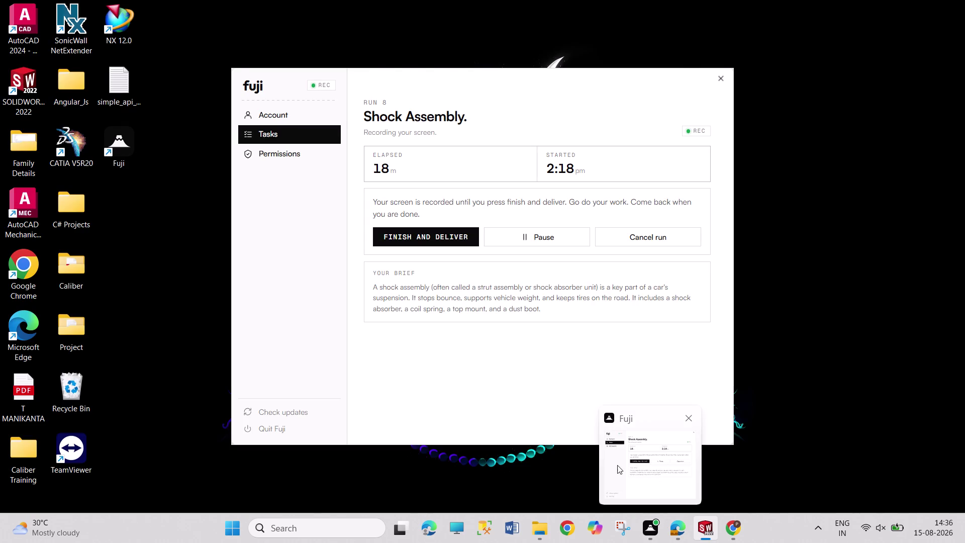
Select Front Plane in the new Part6's FeatureManager tree.
drag(351, 234, 488, 298)
drag(344, 245, 363, 313)
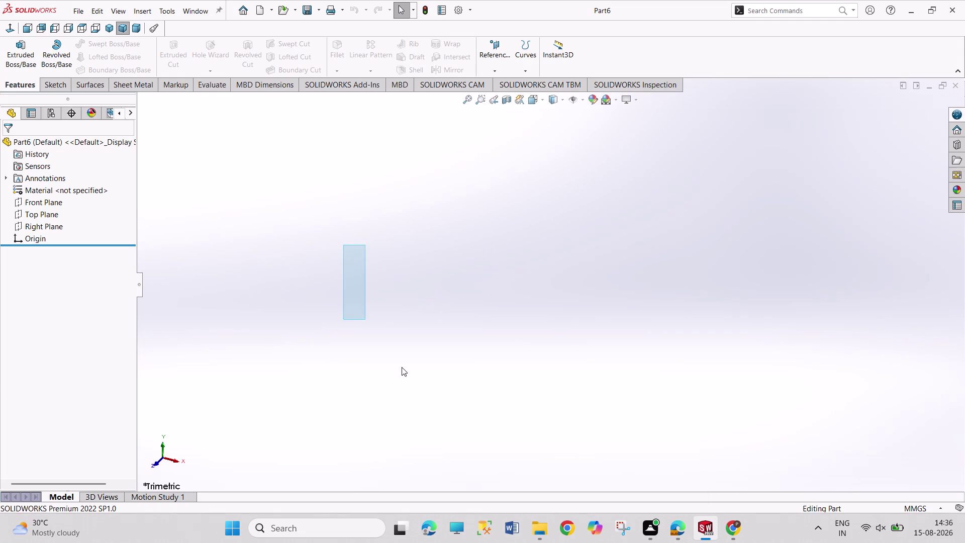
drag(363, 313, 598, 378)
drag(397, 242, 794, 436)
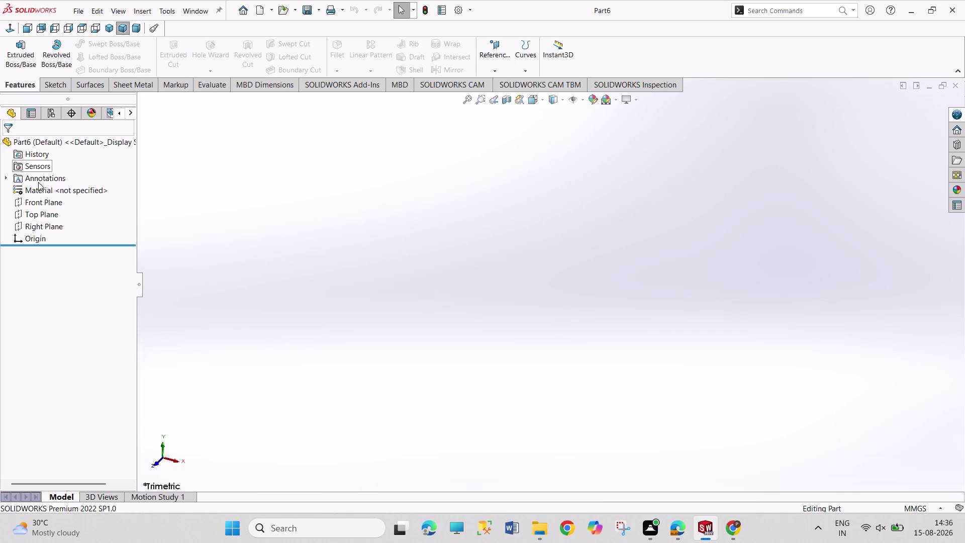
click(39, 203)
On the Front Plane, sketch connected left vertical, bottom horizontal and right vertical lines.
click(45, 194)
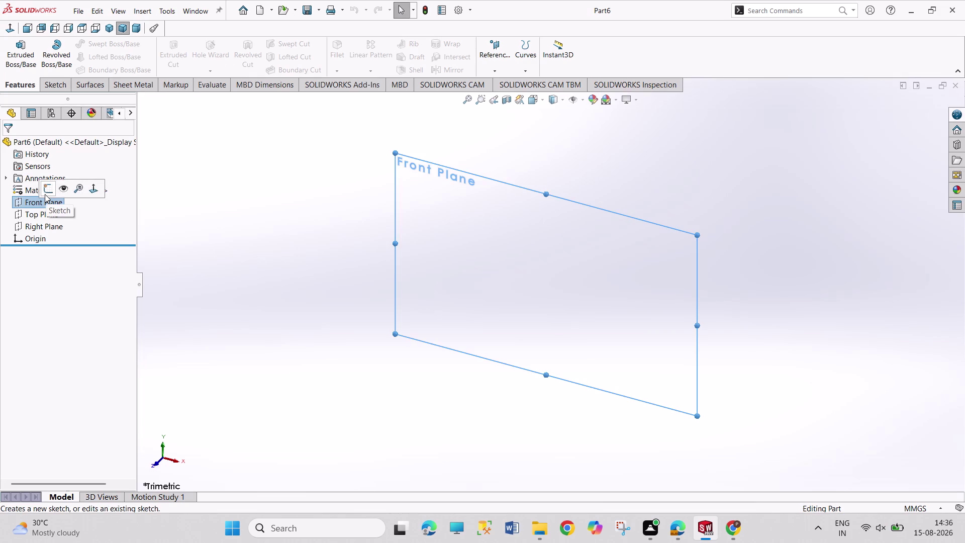
drag(92, 43, 92, 48)
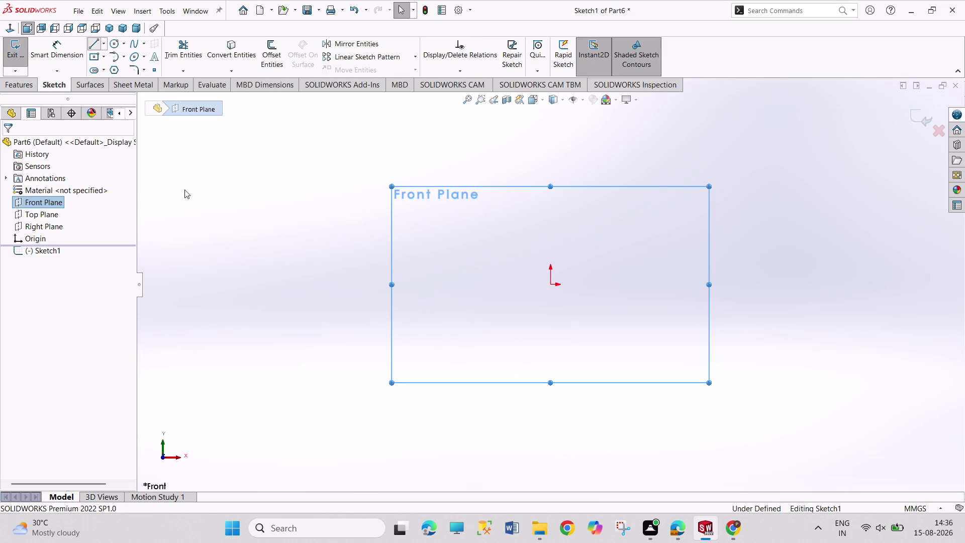
click(456, 135)
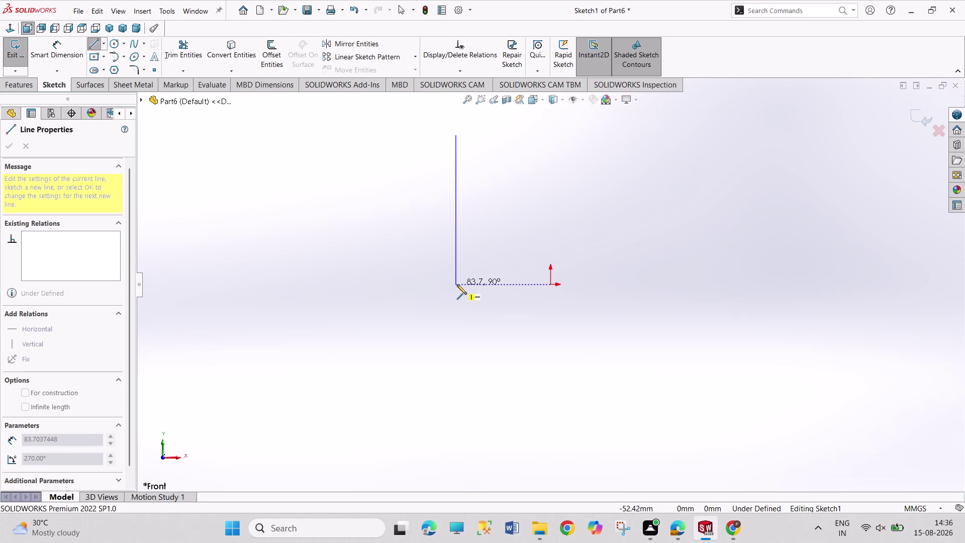
click(457, 285)
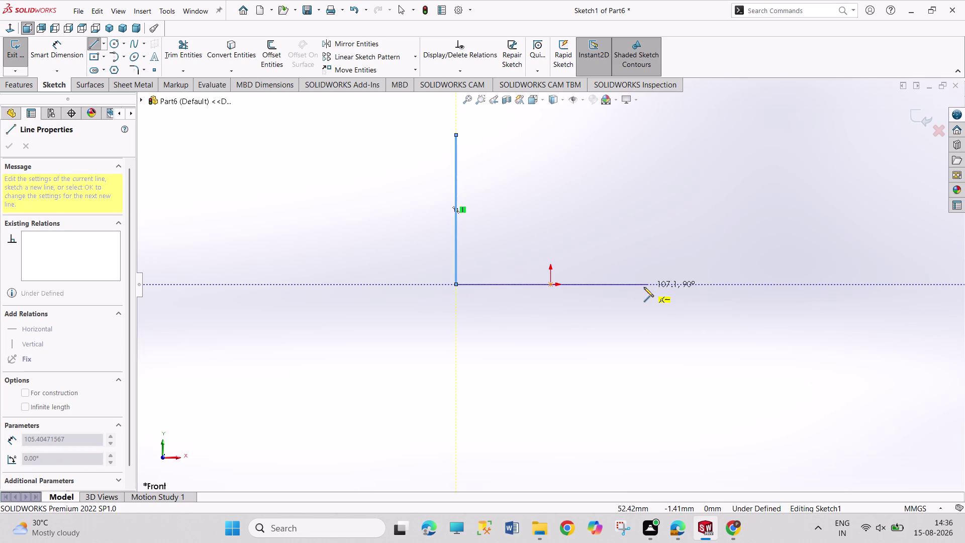
click(644, 288)
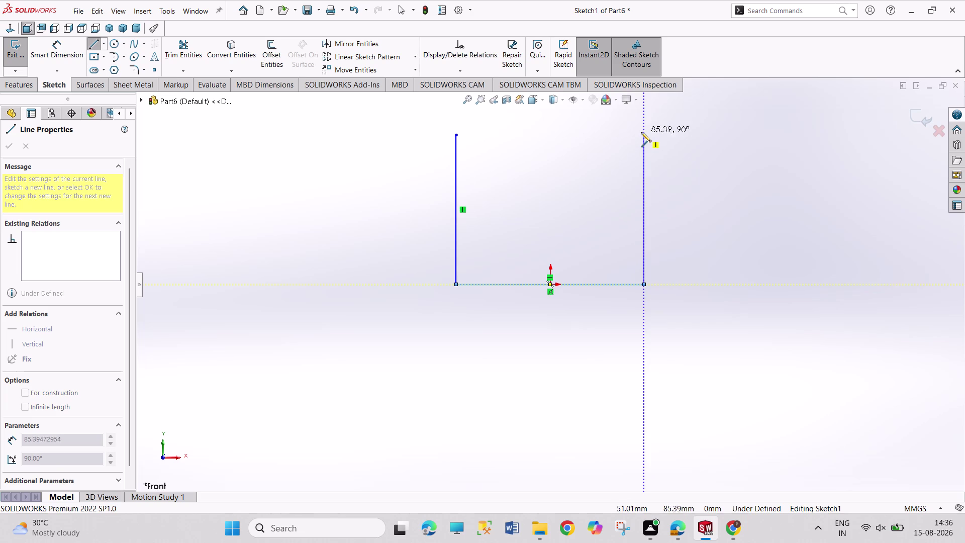
click(643, 136)
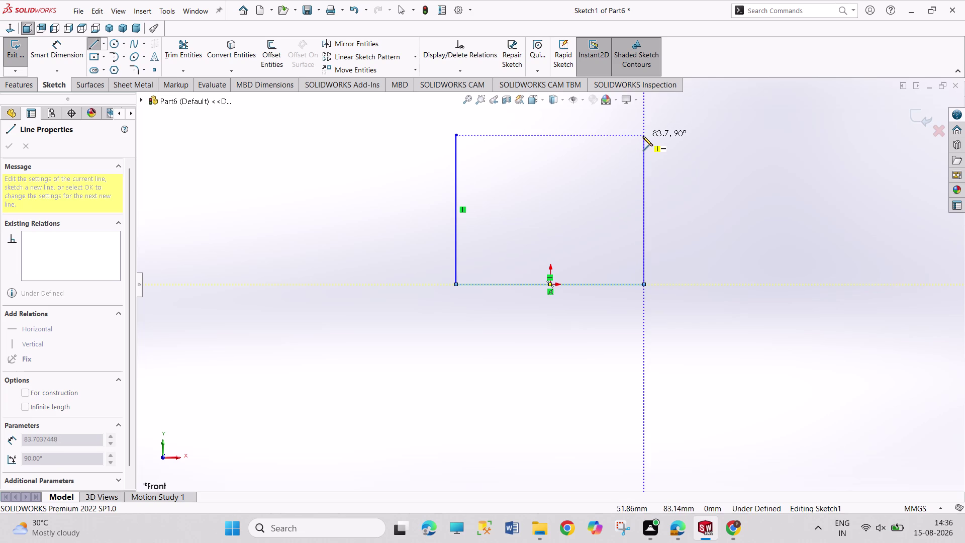
right_click(709, 197)
click(718, 207)
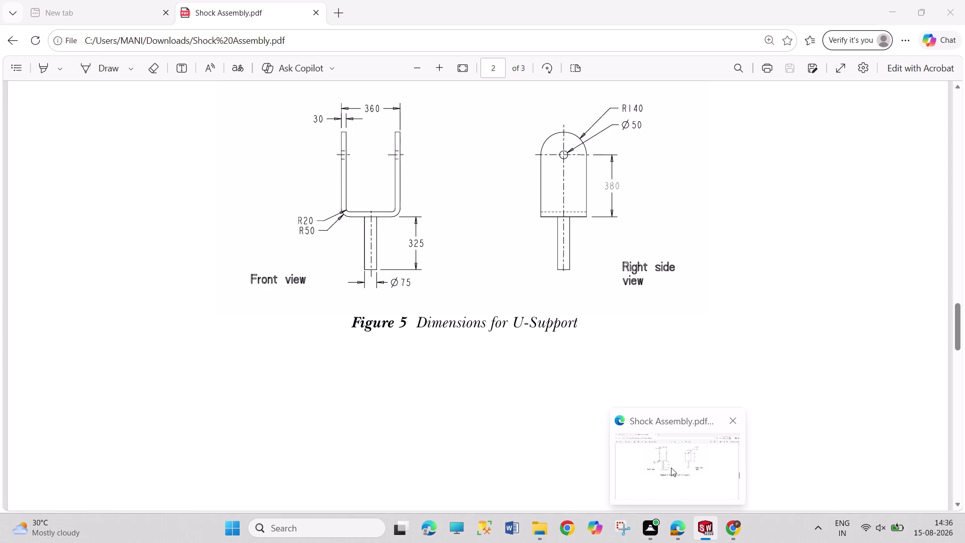
right_drag(462, 405, 409, 244)
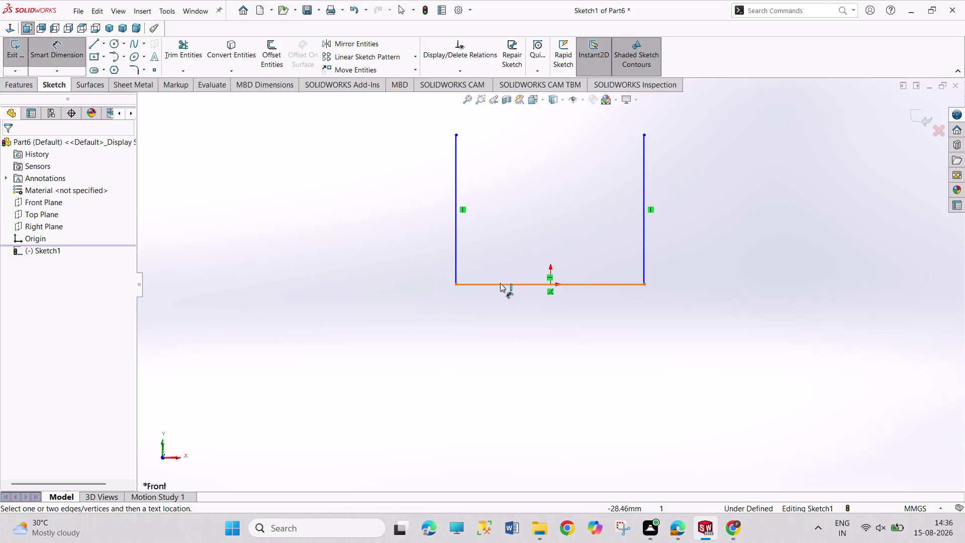
Dimension the U's bottom line to 360 mm.
click(501, 284)
drag(540, 359, 547, 361)
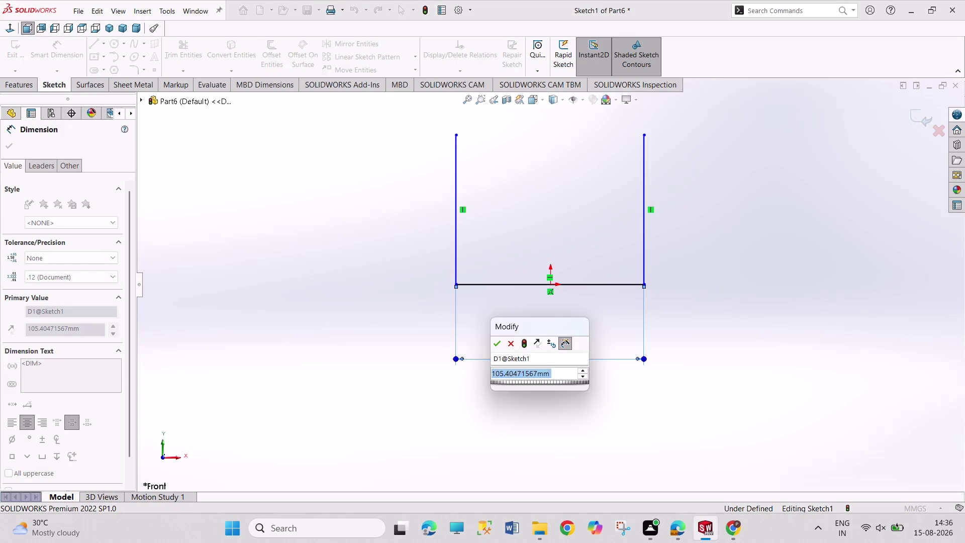
text(360)
key(Return)
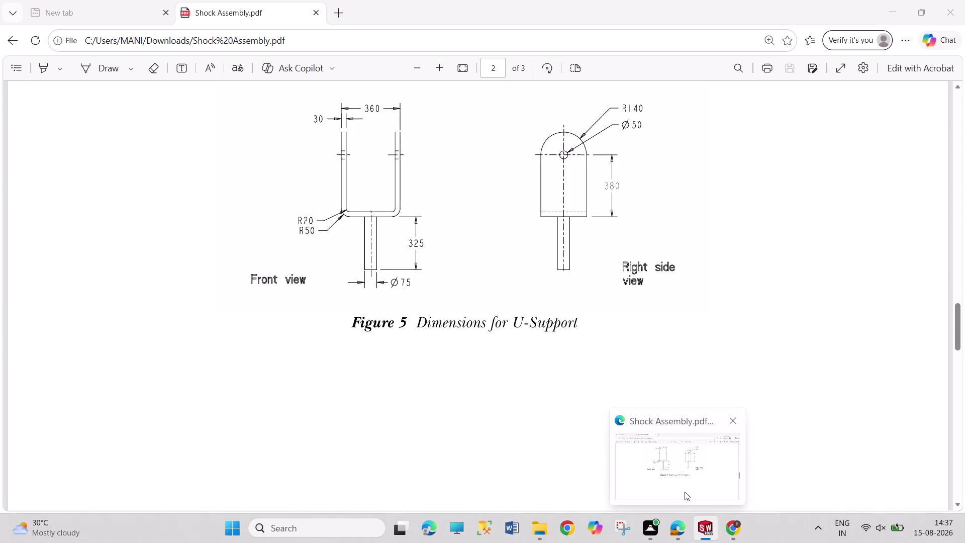
click(644, 246)
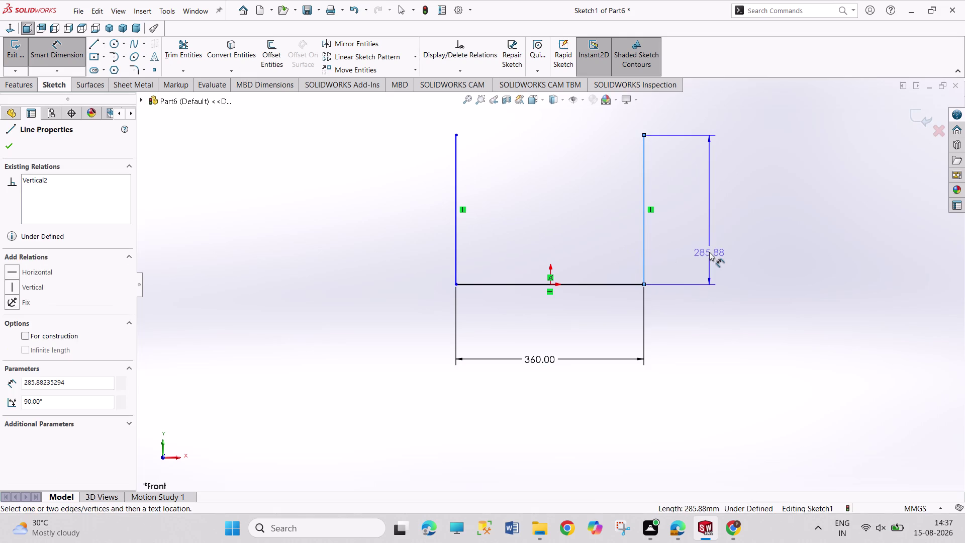
Dimension the right upright's height to 520 mm (380+140).
click(710, 252)
text(38)
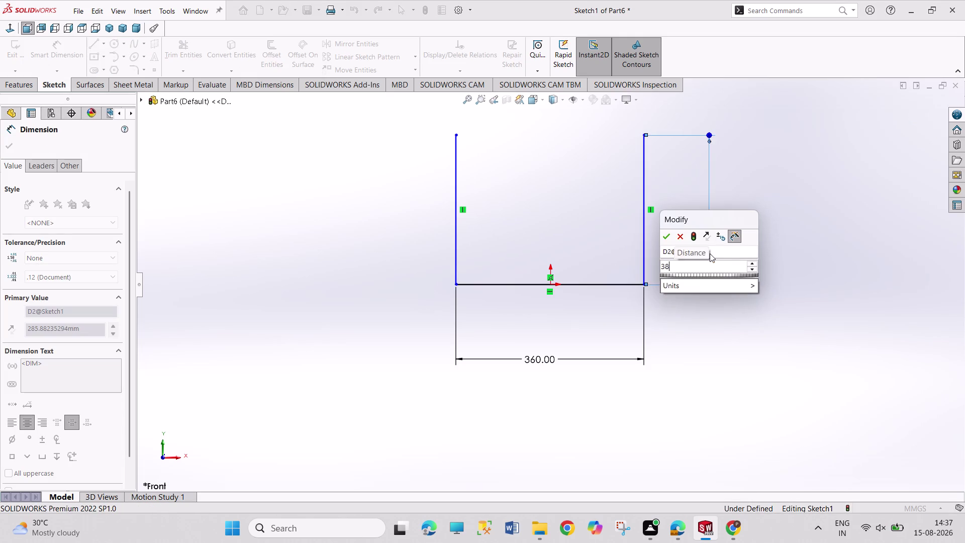
text(0+)
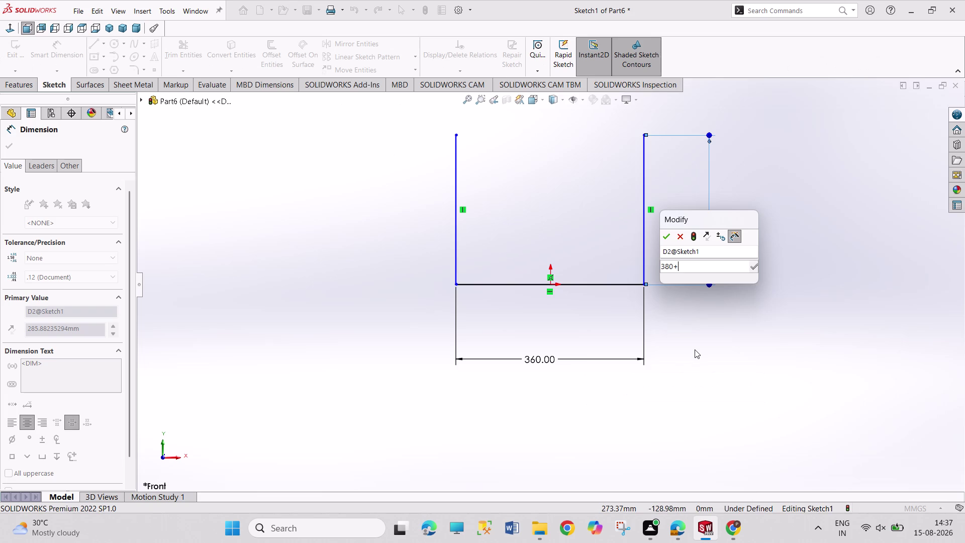
text(140)
key(Return)
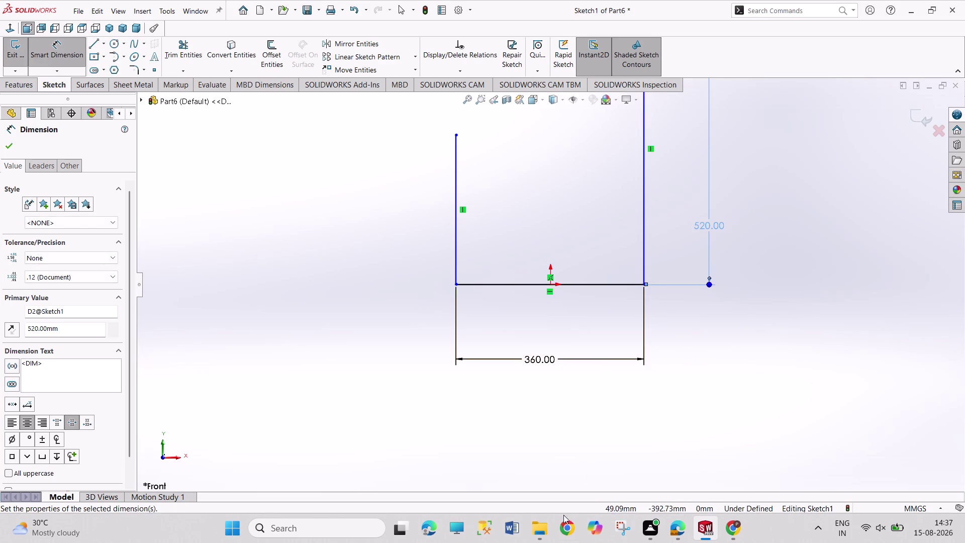
right_click(449, 437)
click(481, 469)
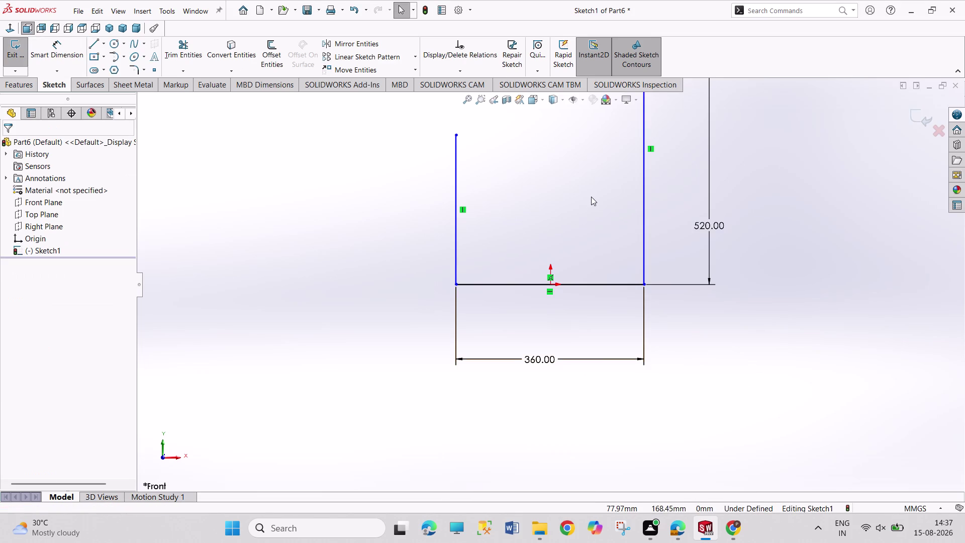
scroll(up, 3)
scroll(down, 3)
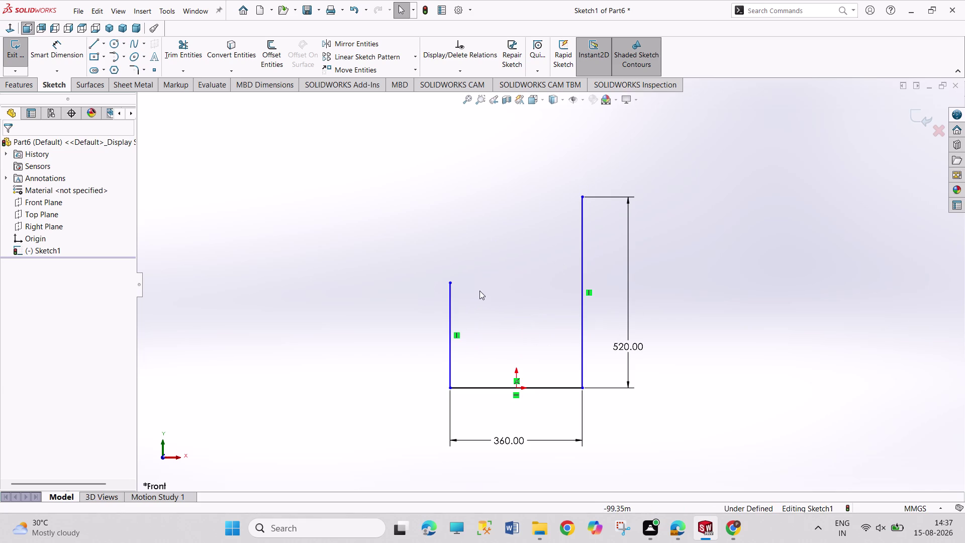
Add a Horizontal relation levelling the top ends of both uprights.
click(450, 280)
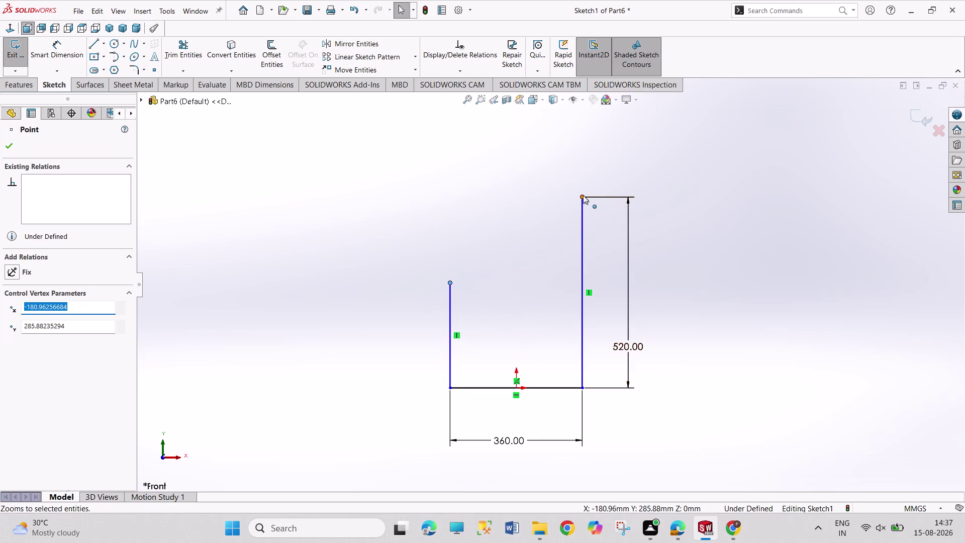
click(583, 195)
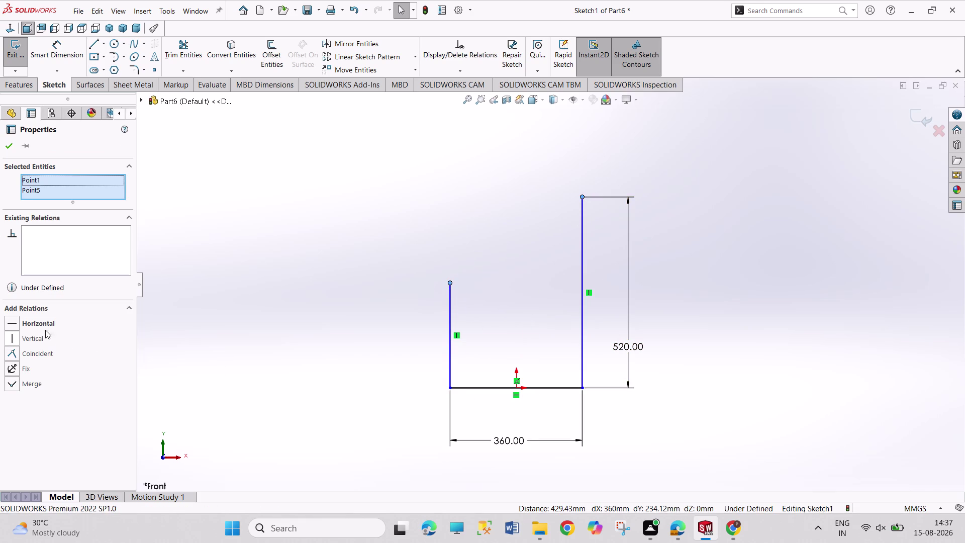
click(45, 324)
click(242, 321)
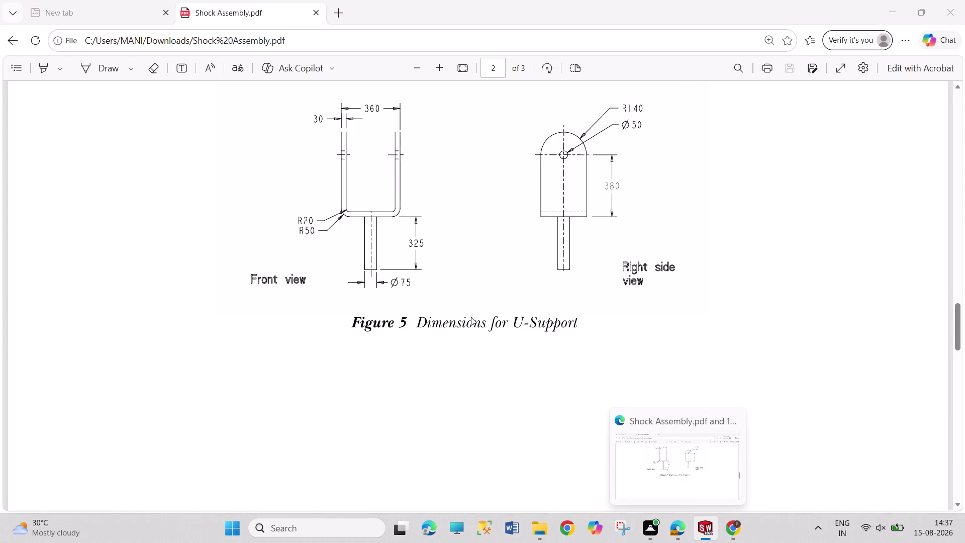
click(267, 61)
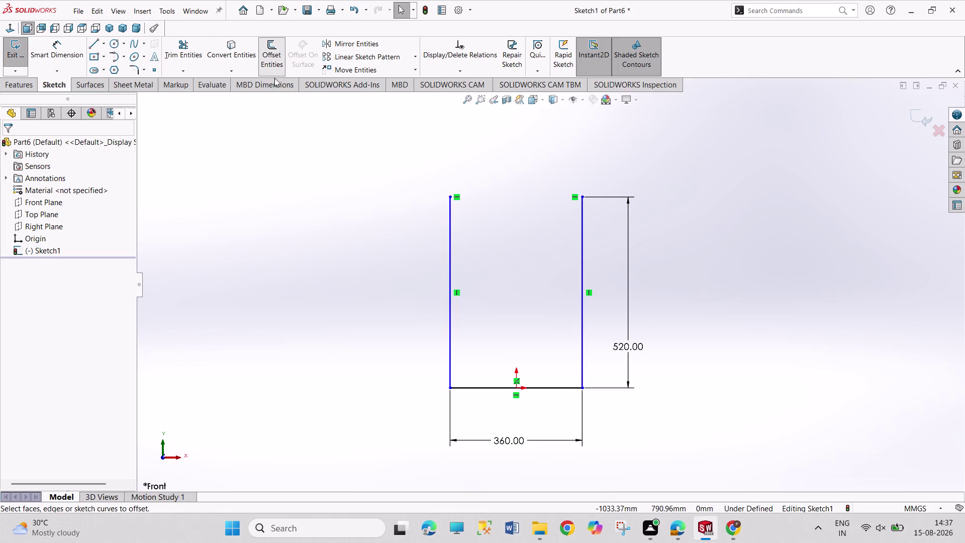
Offset the U chain 30 mm toward the inside with Reverse checked.
click(453, 342)
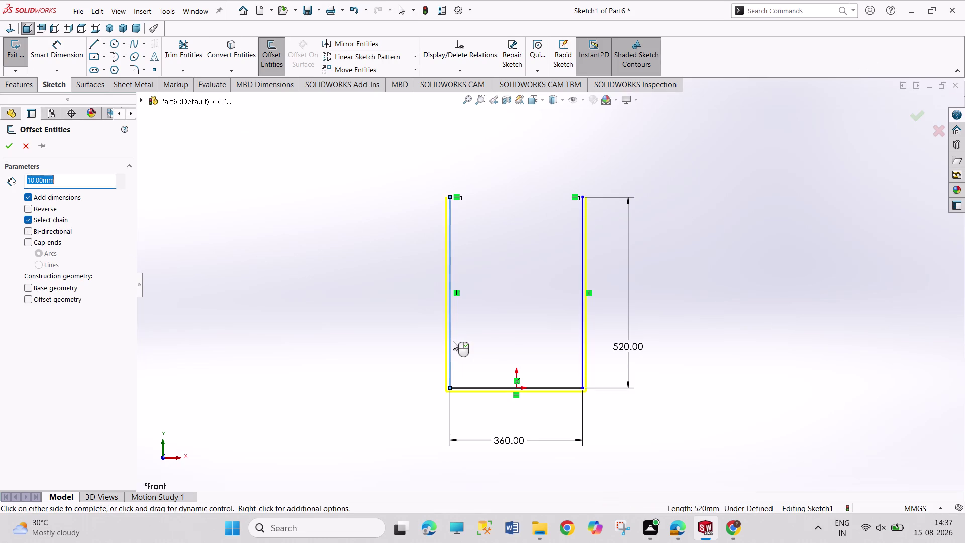
click(46, 205)
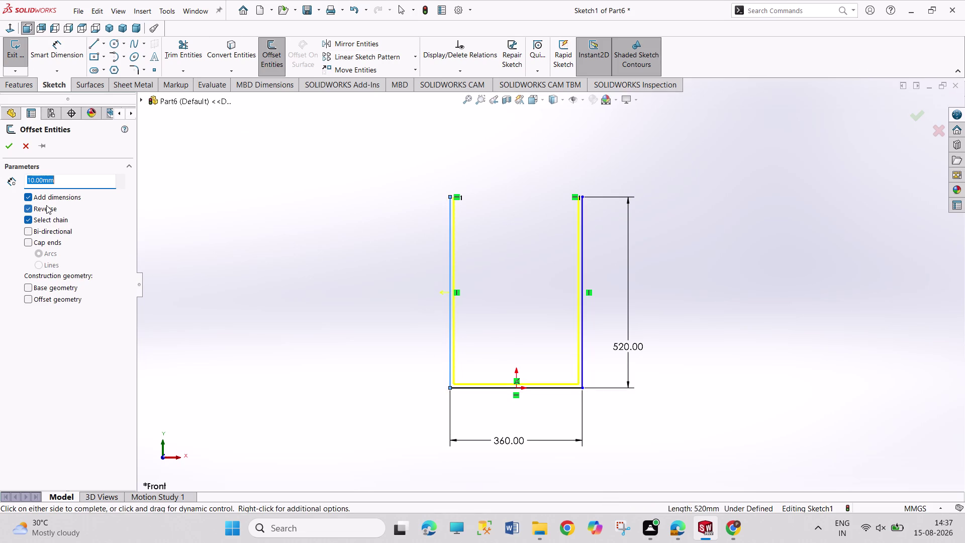
text(30)
key(Return)
click(9, 151)
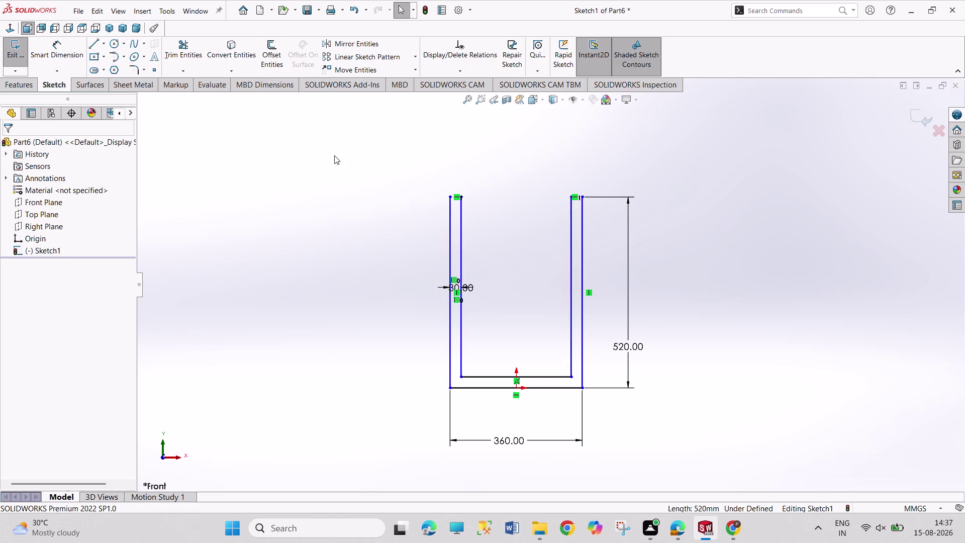
click(94, 42)
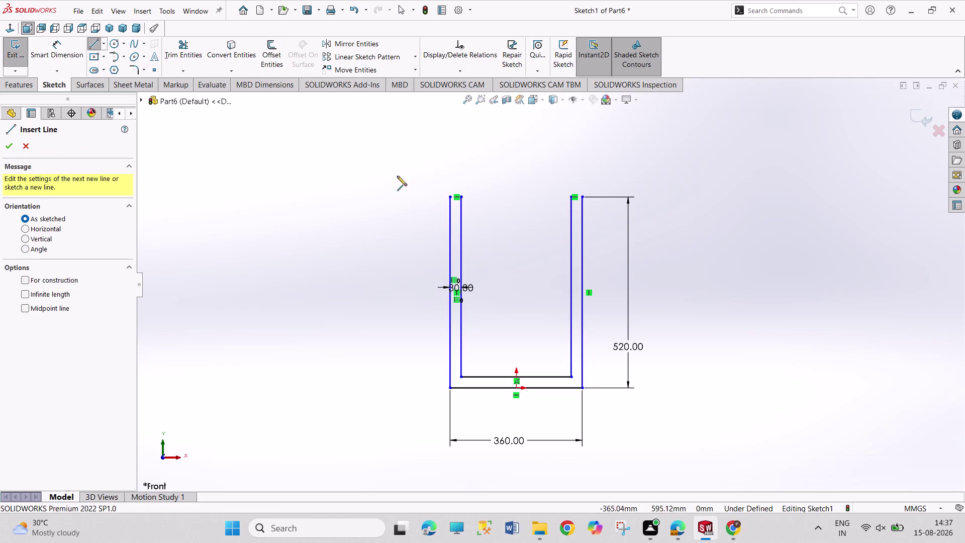
Draw short lines capping the tops of the left and right walls.
click(450, 197)
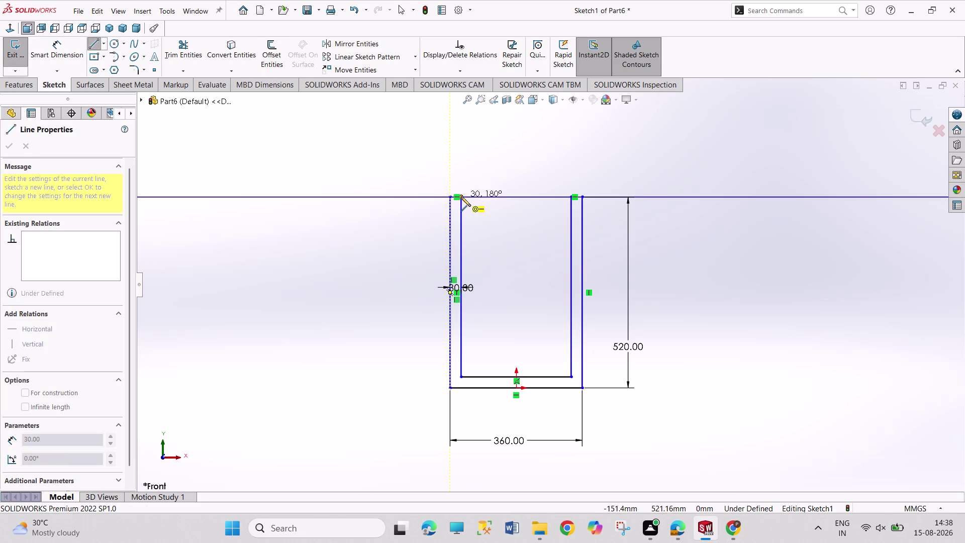
click(461, 196)
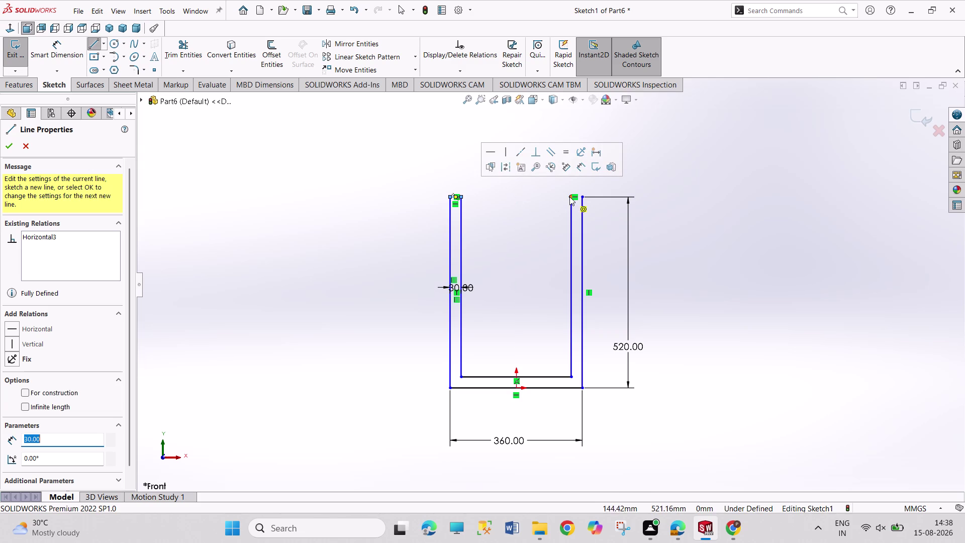
click(7, 146)
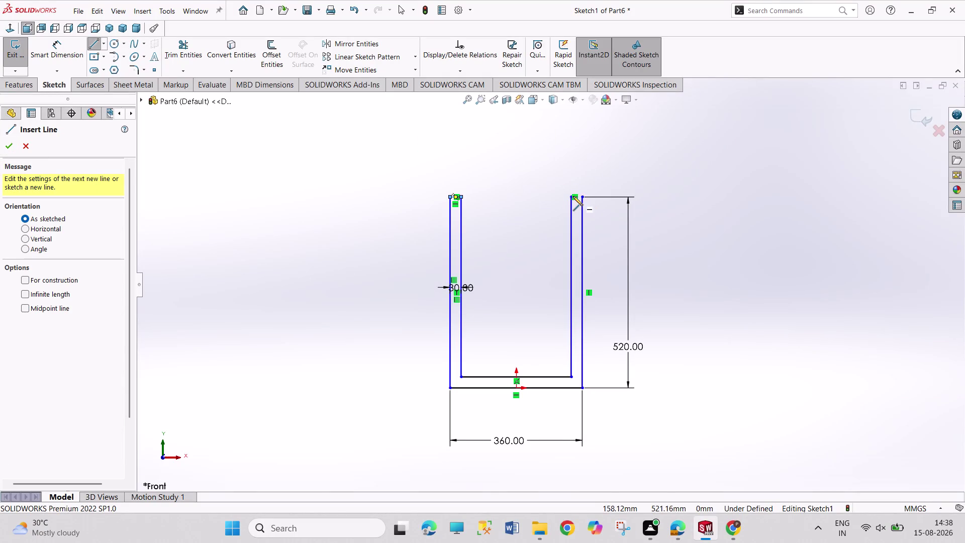
click(570, 195)
click(586, 197)
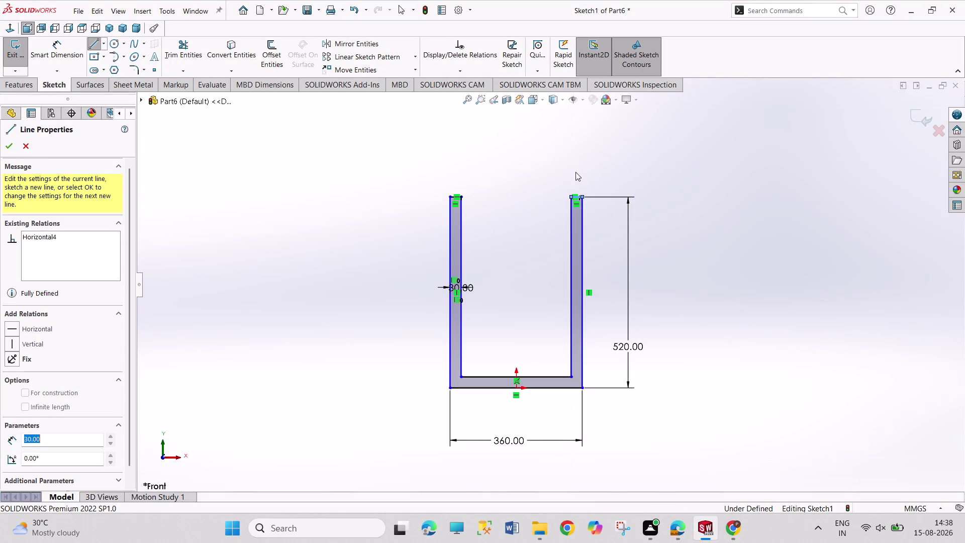
right_click(564, 156)
click(570, 163)
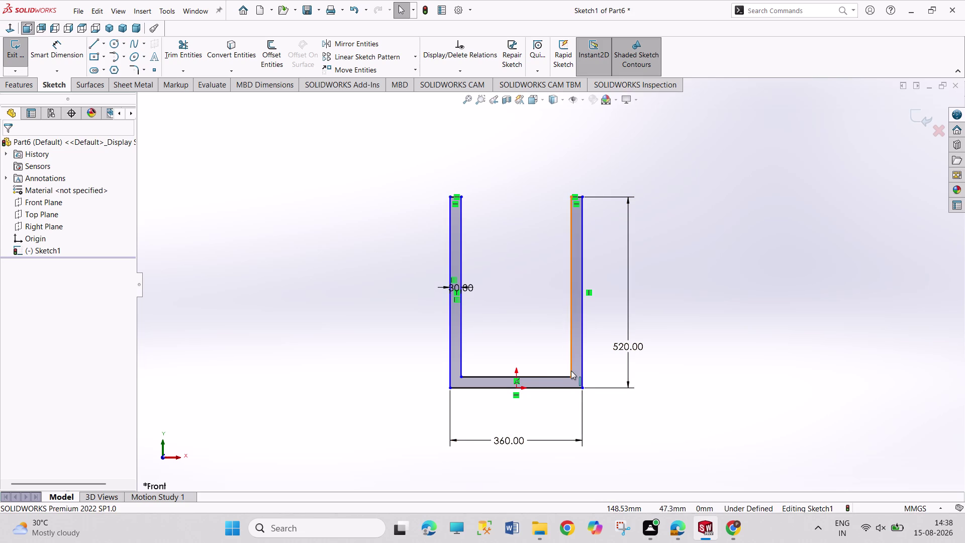
Make the bottom edge midpoint horizontal with the origin, then exit the sketch.
drag(571, 370, 555, 366)
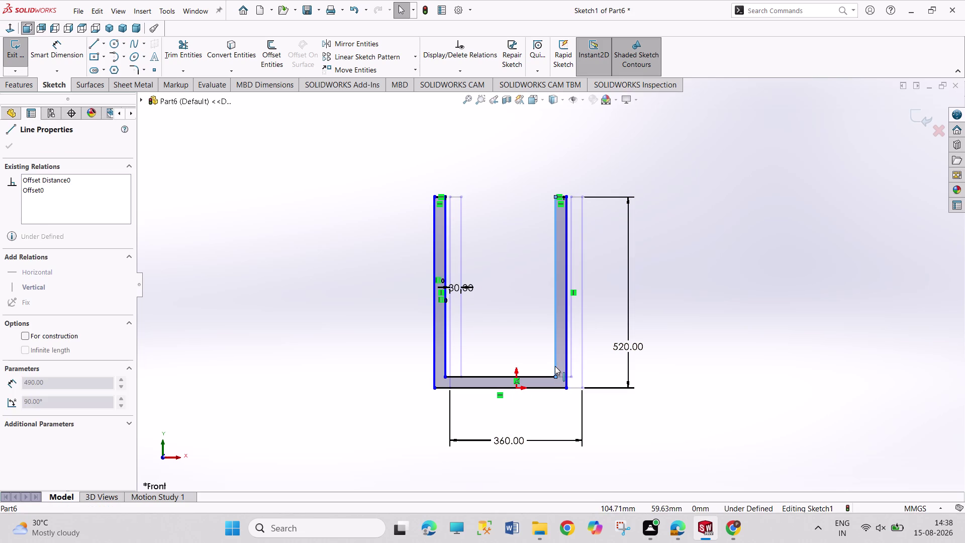
drag(555, 367, 550, 366)
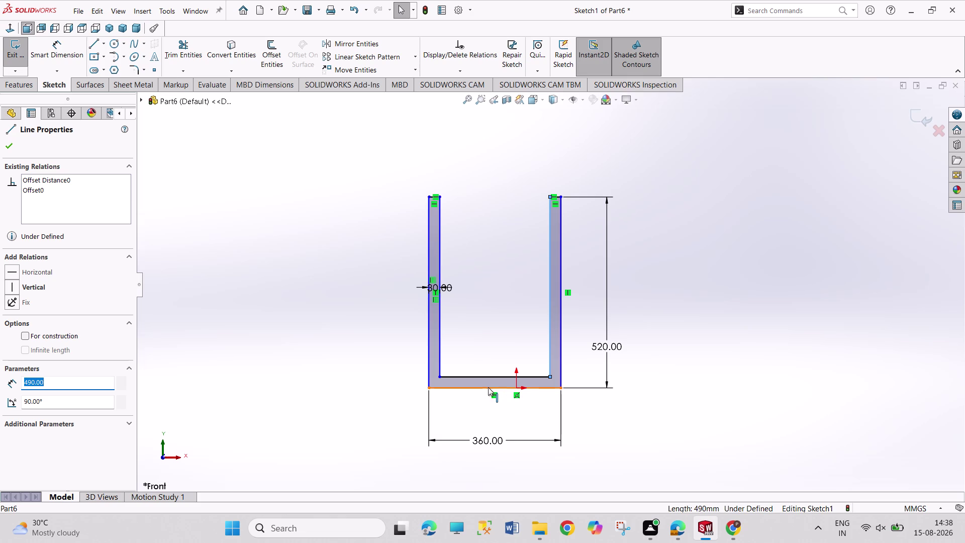
click(495, 387)
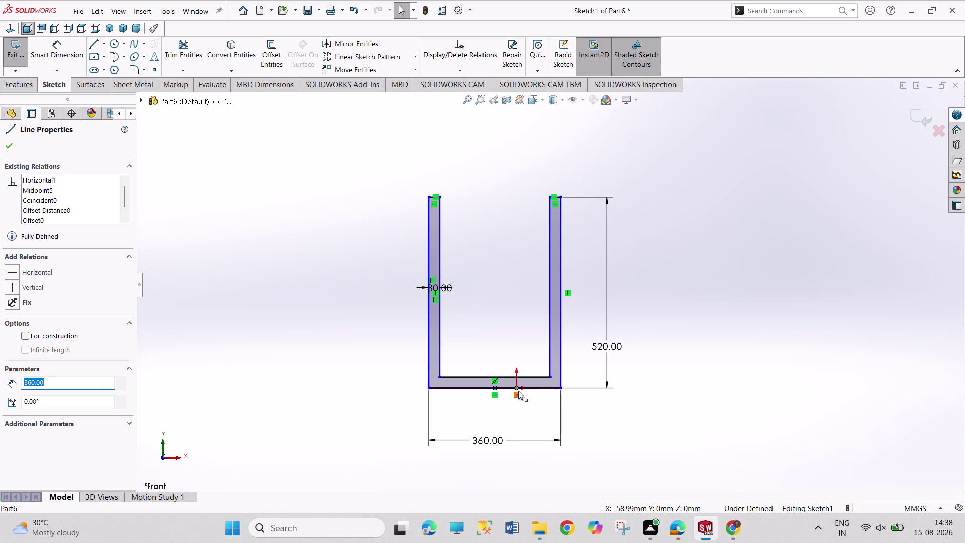
click(517, 387)
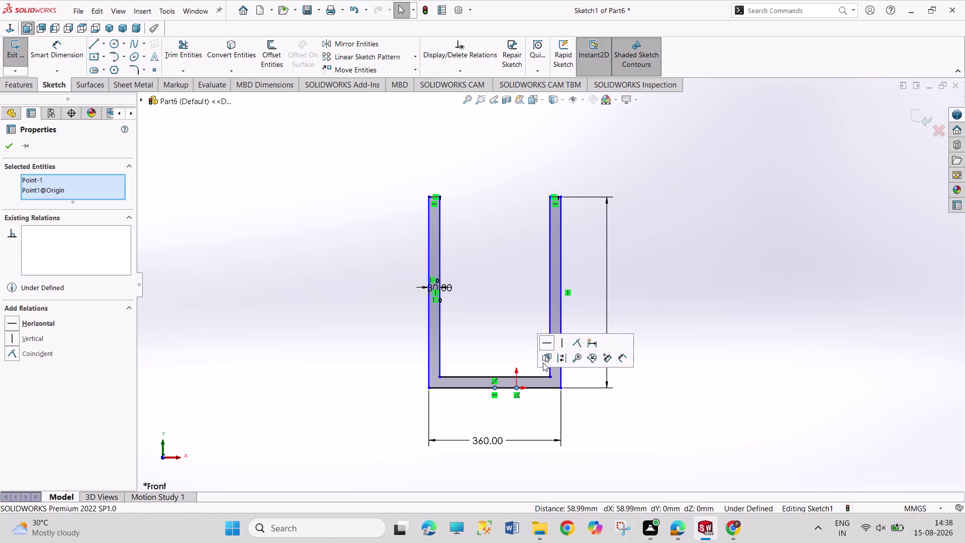
click(573, 345)
click(666, 395)
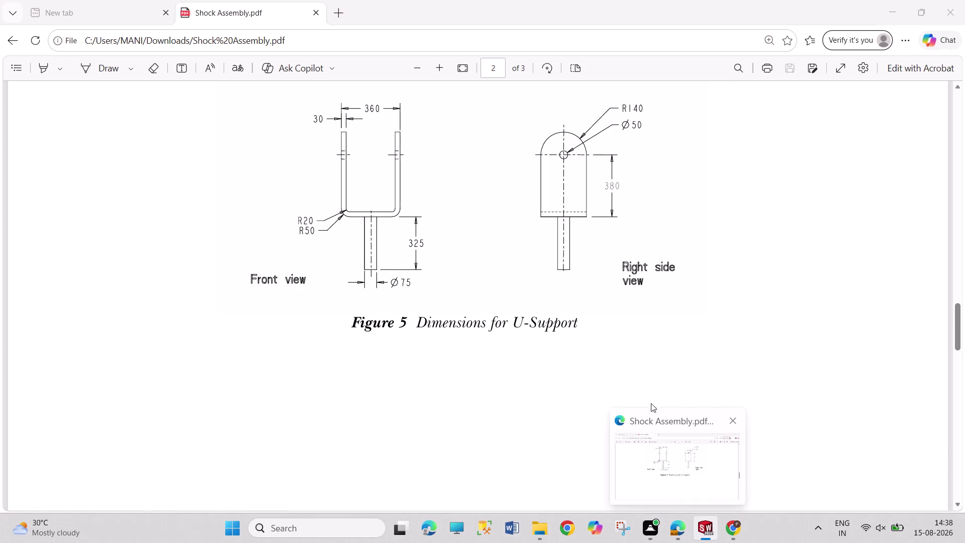
click(15, 62)
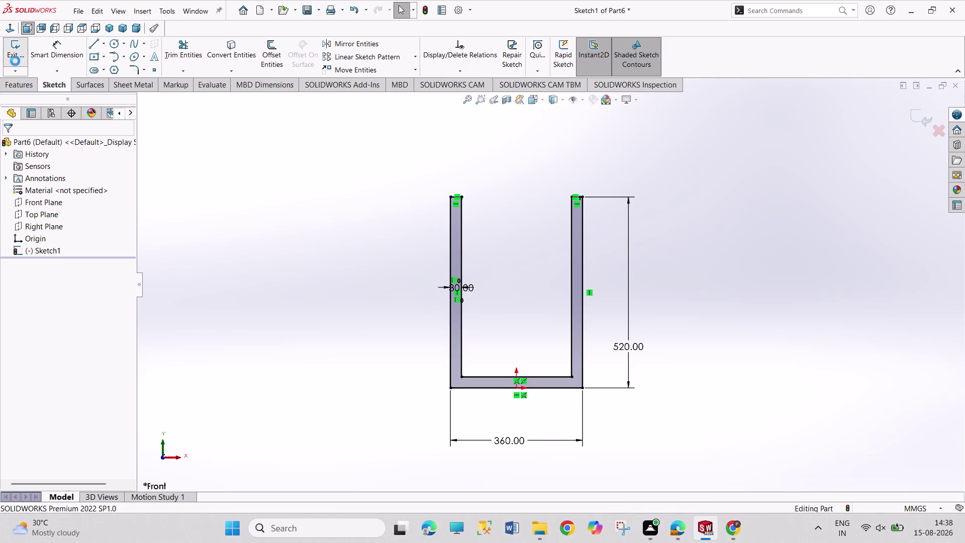
Extrude Sketch1 280 mm mid-plane as Boss-Extrude1.
click(14, 65)
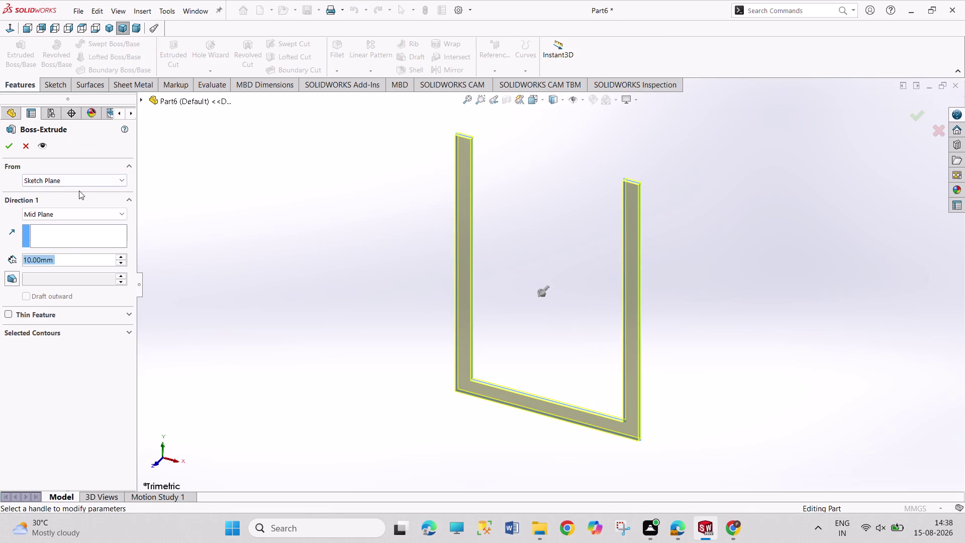
text(280)
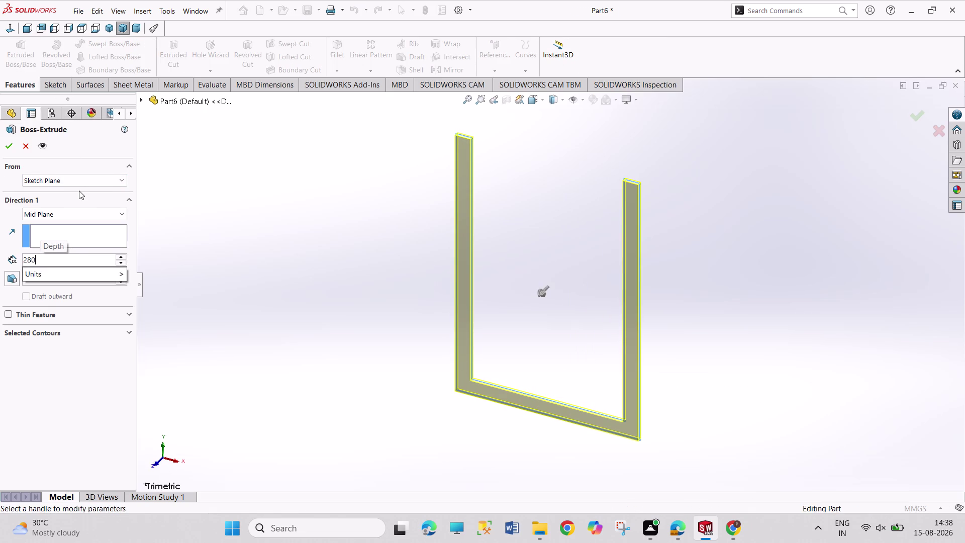
key(Return)
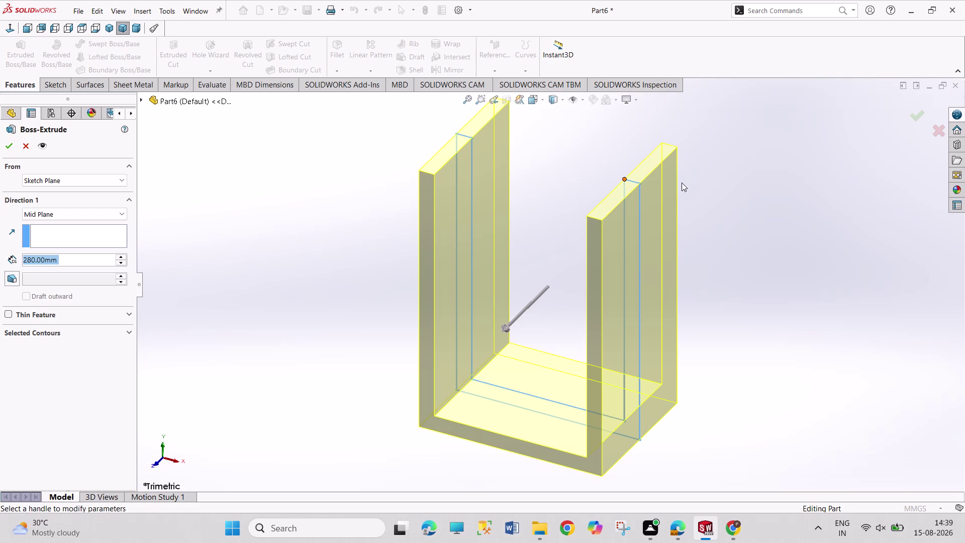
click(9, 146)
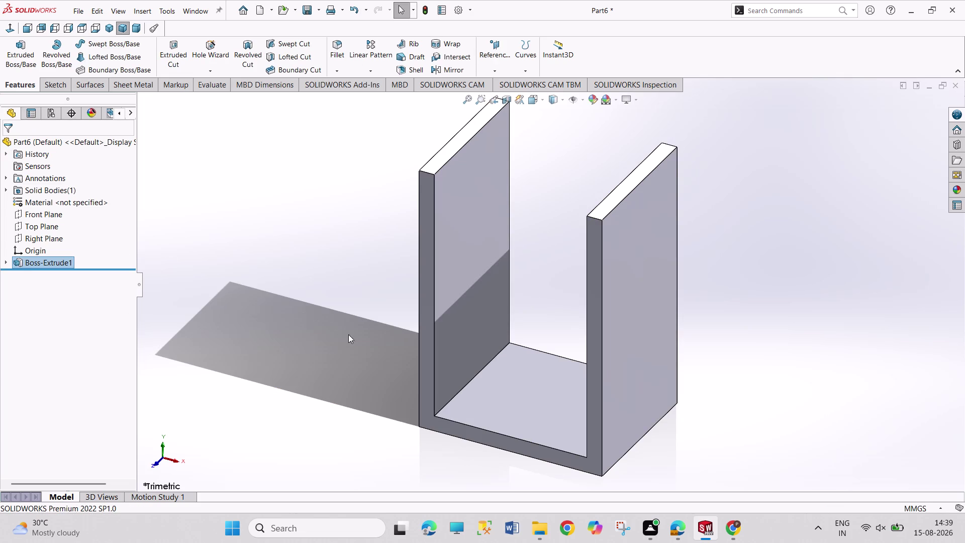
scroll(up, 3)
scroll(up, 3)
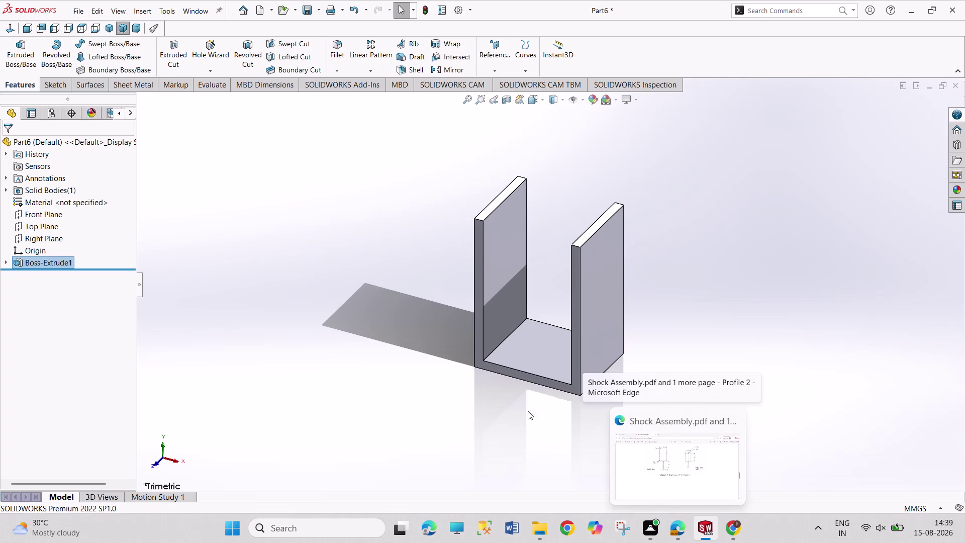
click(4, 264)
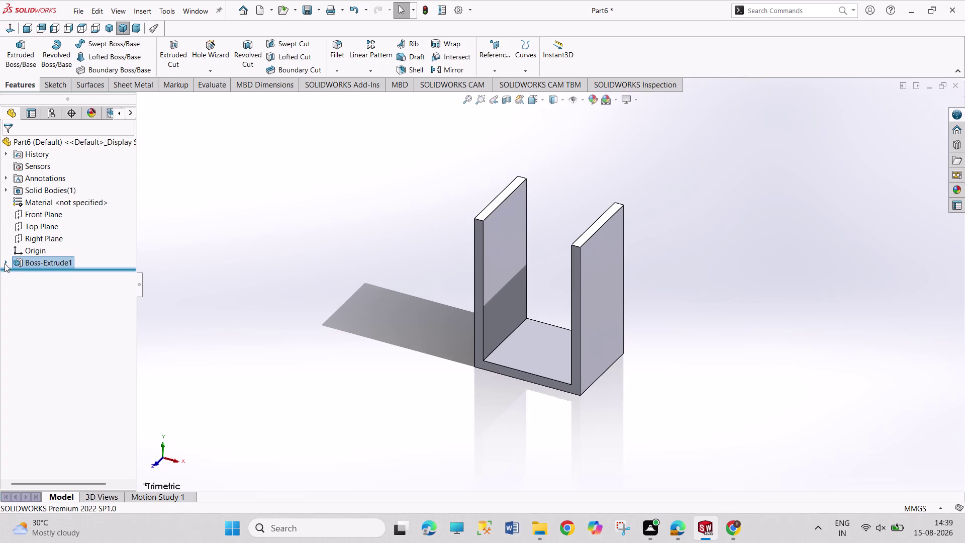
Edit Sketch1 and change the 520 mm leg height dimension to 280.
click(59, 276)
click(68, 248)
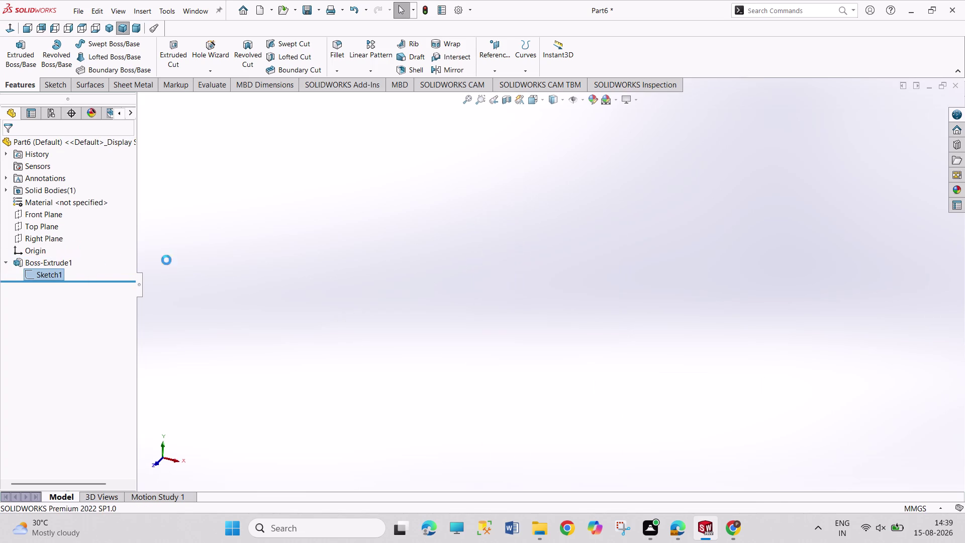
scroll(up, 3)
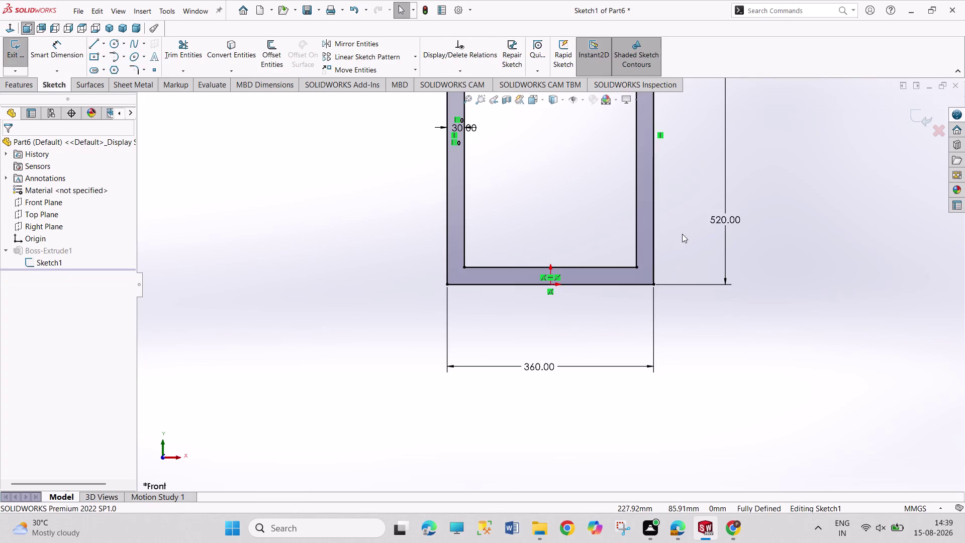
scroll(up, 3)
double_click(640, 244)
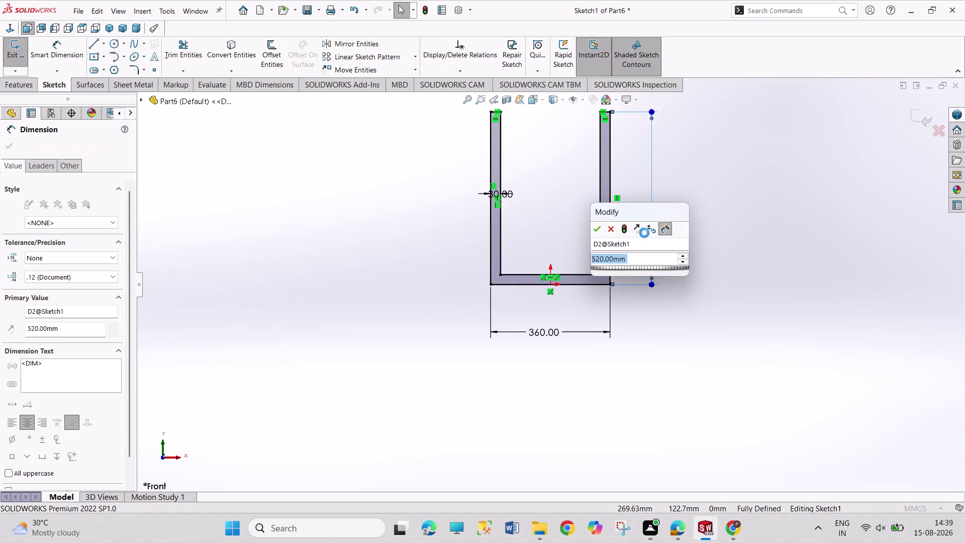
text(280)
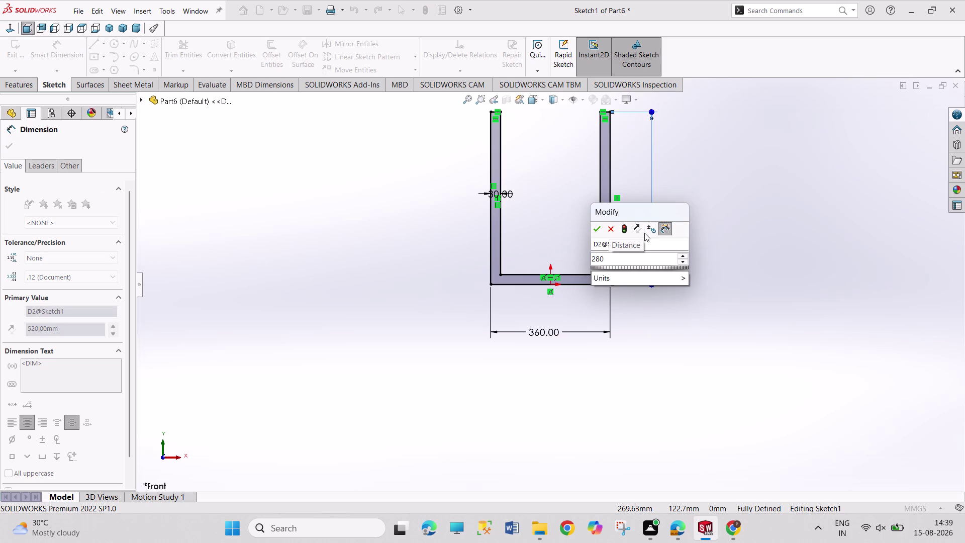
key(BackSpace)
key(BackSpace)
key(BackSpace)
text(2)
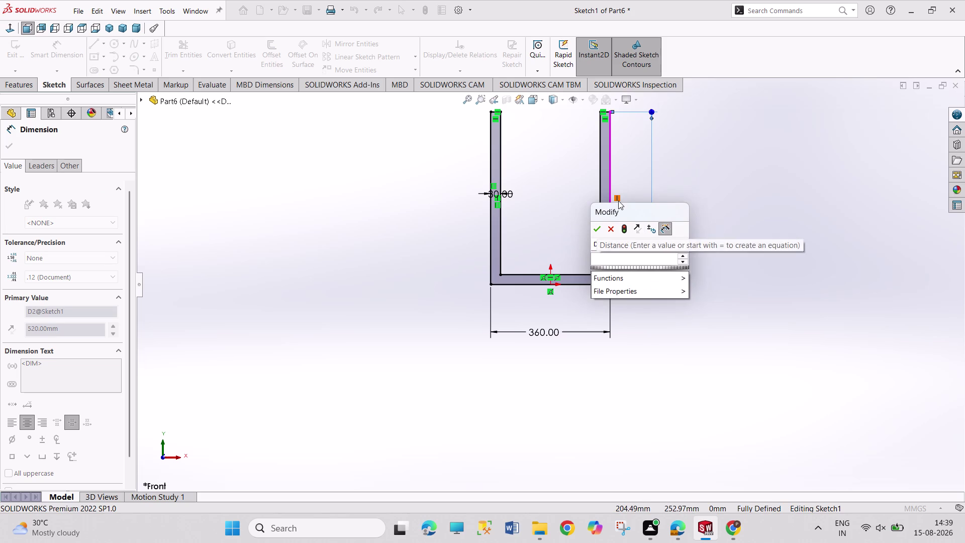
text(80)
key(Return)
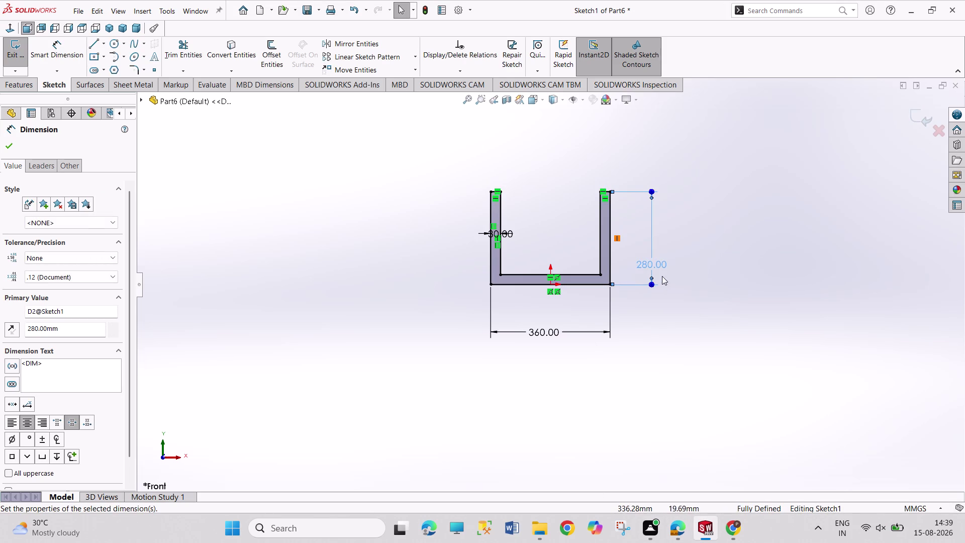
Change the leg height to 380 mm and exit the sketch to rebuild.
double_click(661, 265)
text(3)
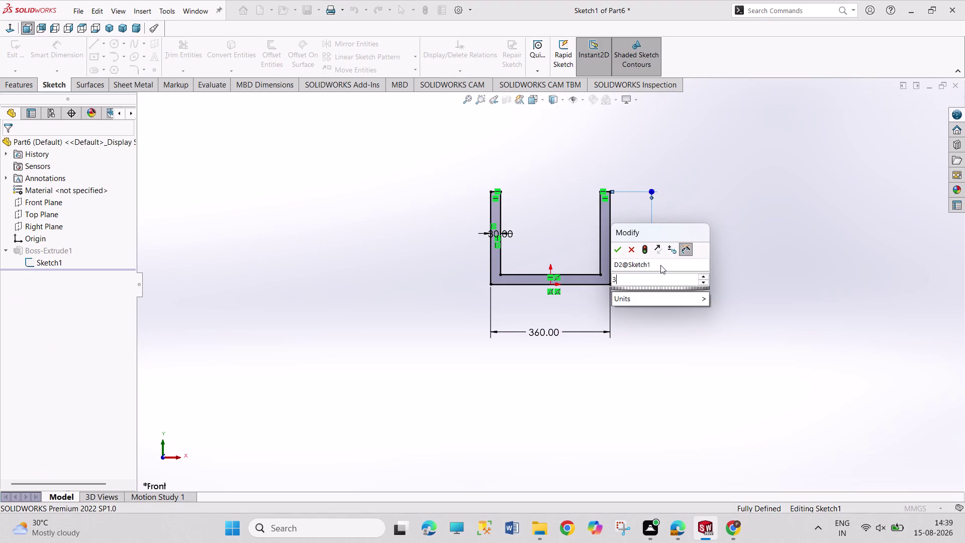
text(80)
key(Return)
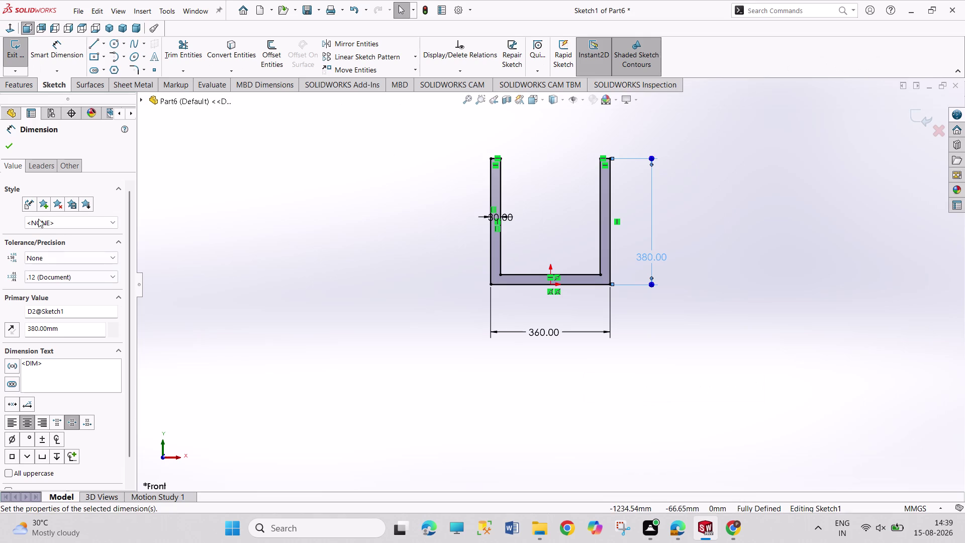
click(4, 140)
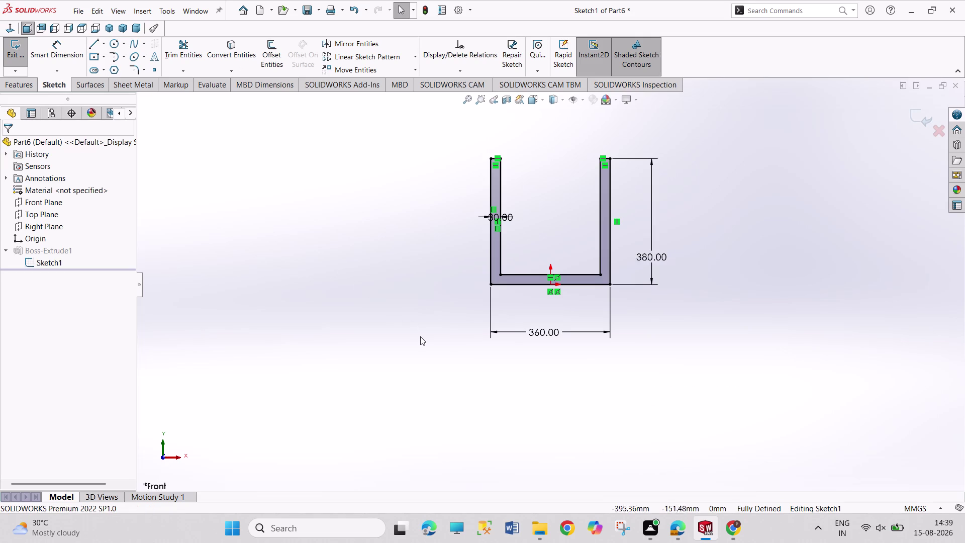
click(6, 54)
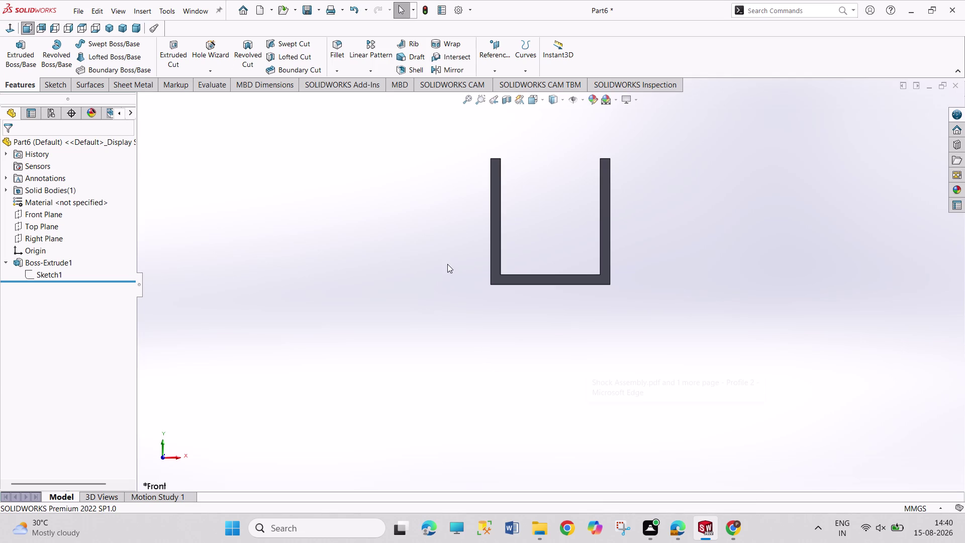
Start a sketch on the U's bottom face and draw a circle at the origin.
middle_drag(502, 350, 476, 283)
click(533, 293)
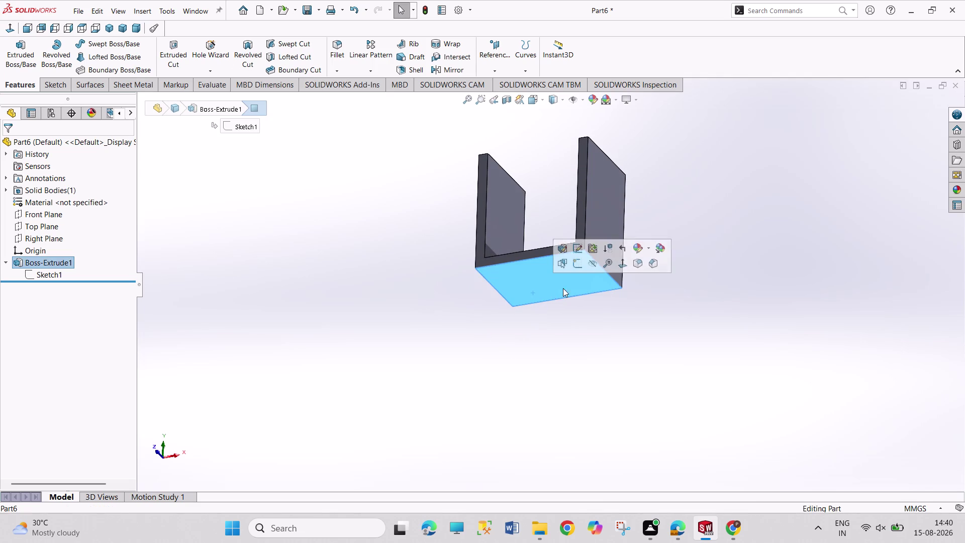
click(575, 268)
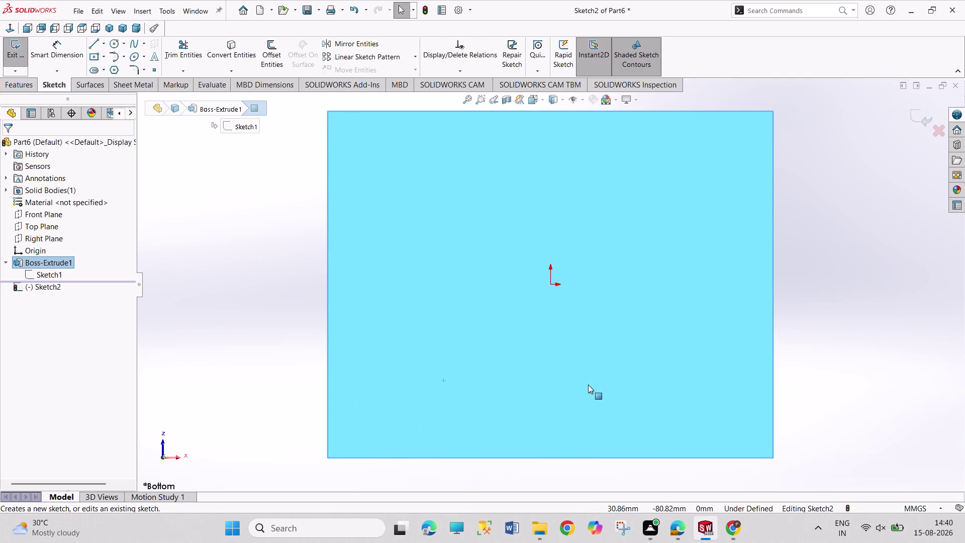
click(109, 44)
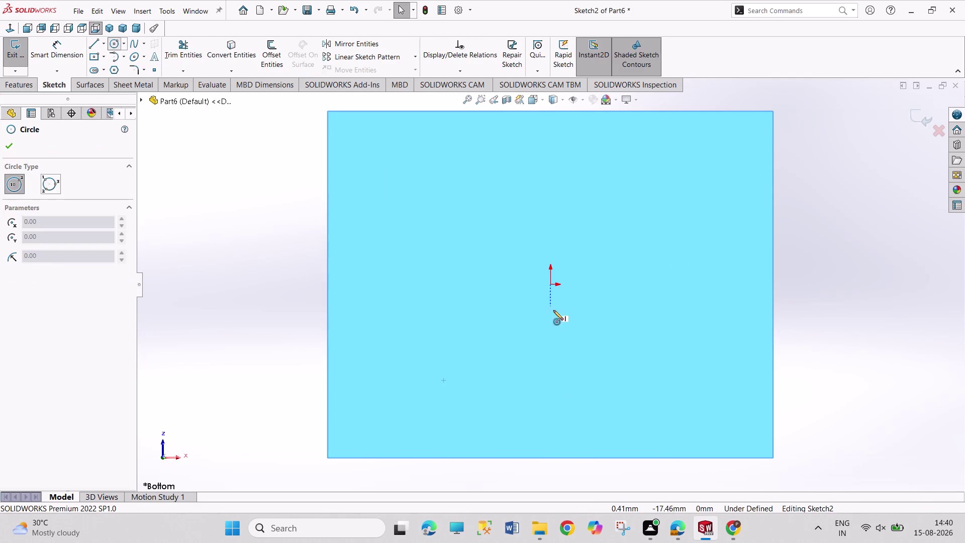
click(552, 284)
click(578, 327)
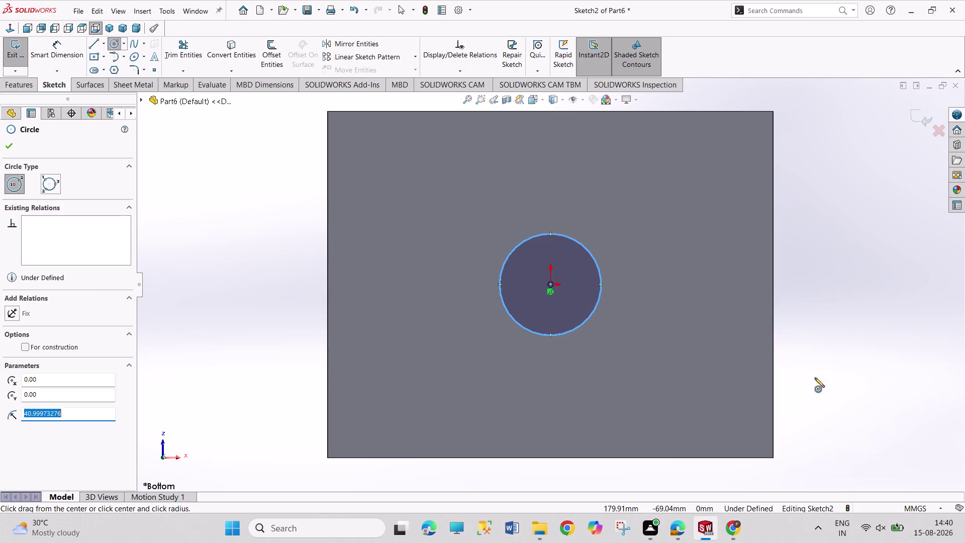
Dimension the circle's diameter to 75 mm and exit Sketch2.
right_drag(832, 381, 802, 240)
click(602, 290)
click(629, 279)
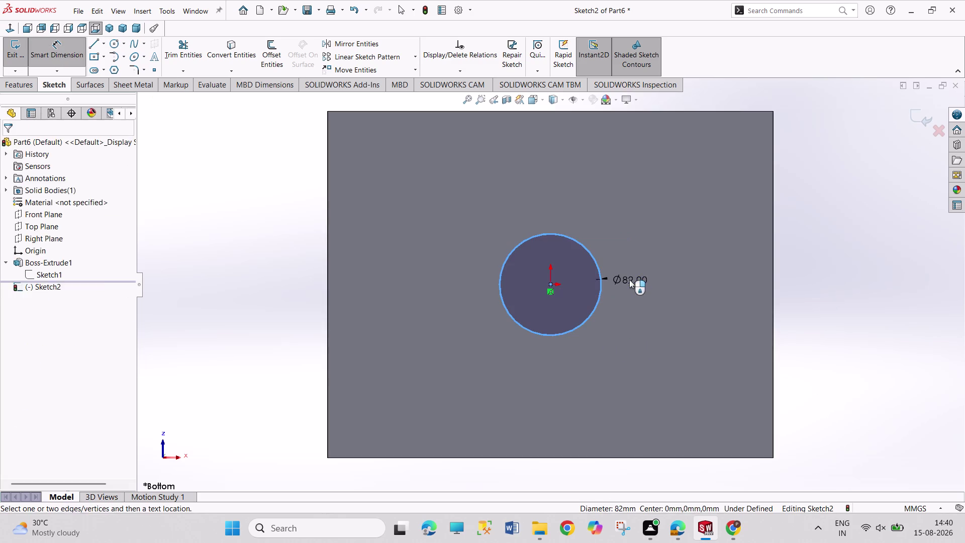
key(7)
key(Return)
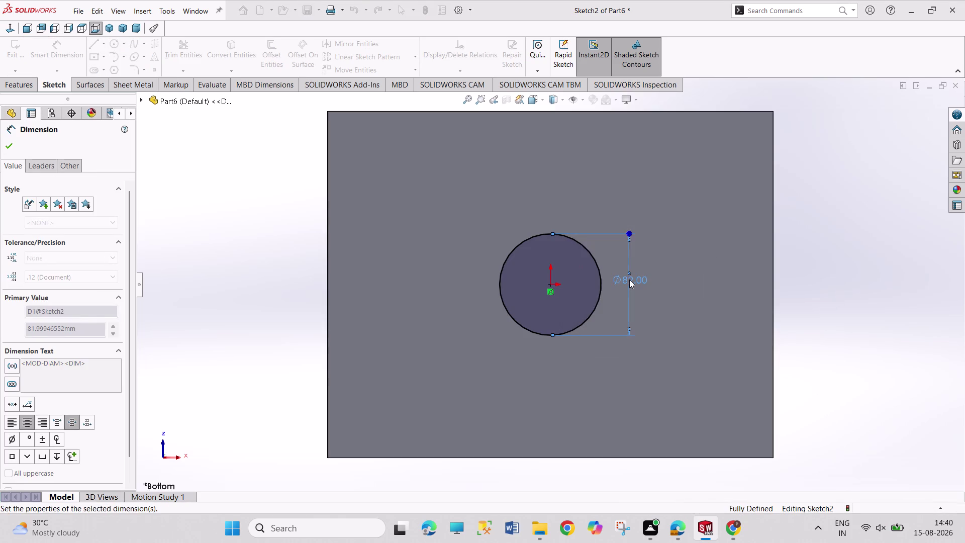
right_click(830, 340)
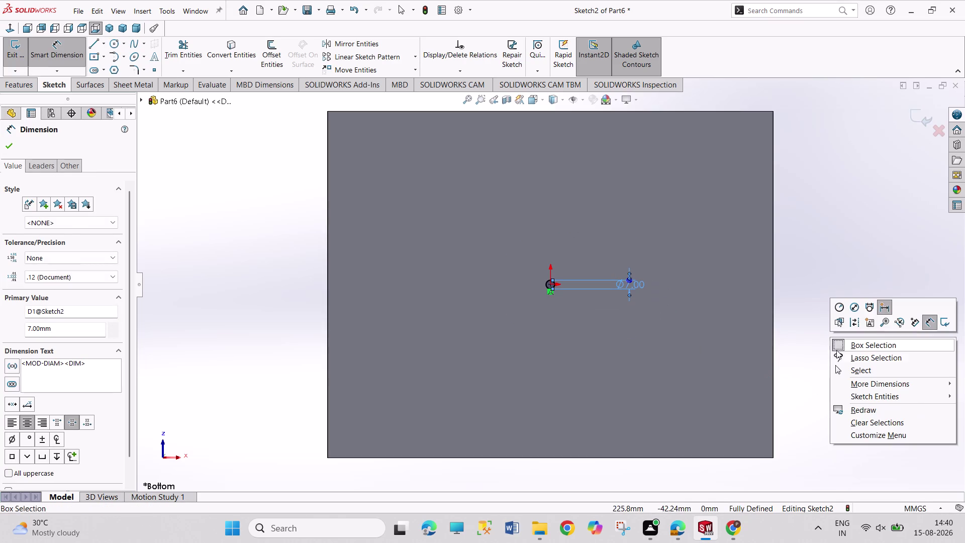
click(843, 370)
double_click(633, 285)
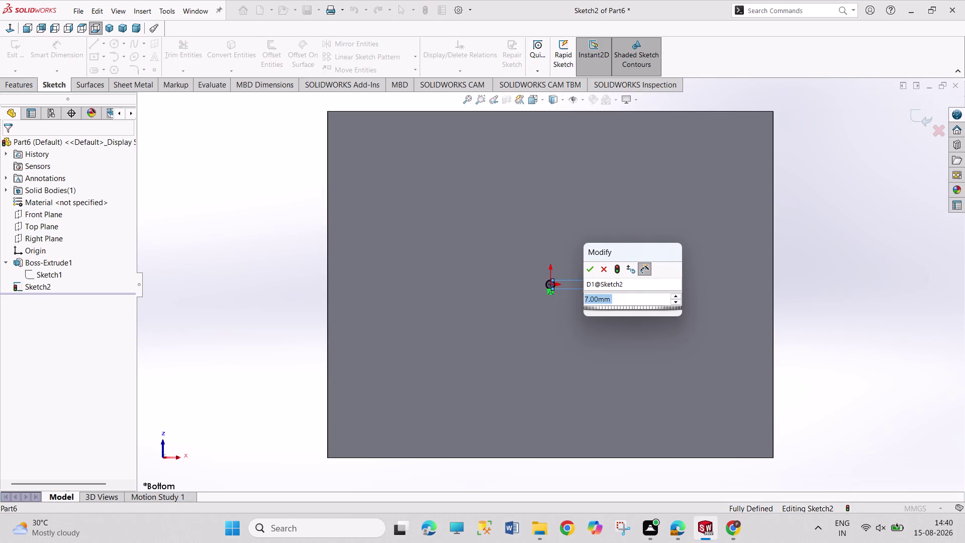
text(75)
key(Return)
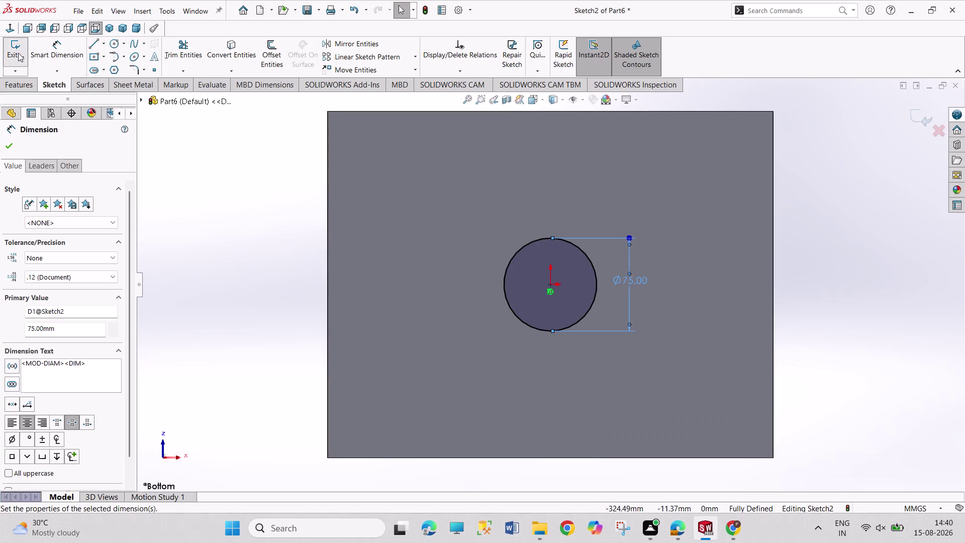
click(18, 53)
click(22, 57)
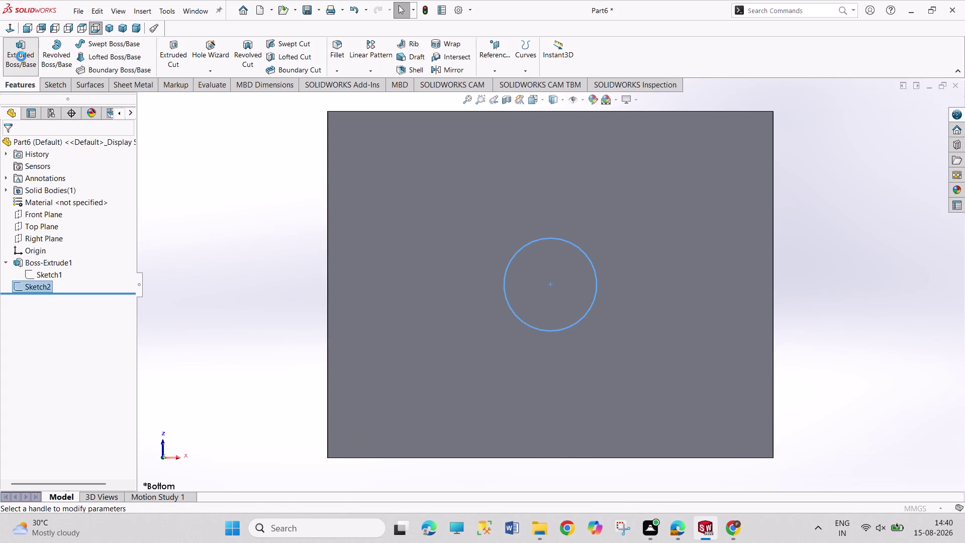
Extrude Sketch2 Blind 325 mm into a cylindrical boss as Boss-Extrude2.
click(67, 215)
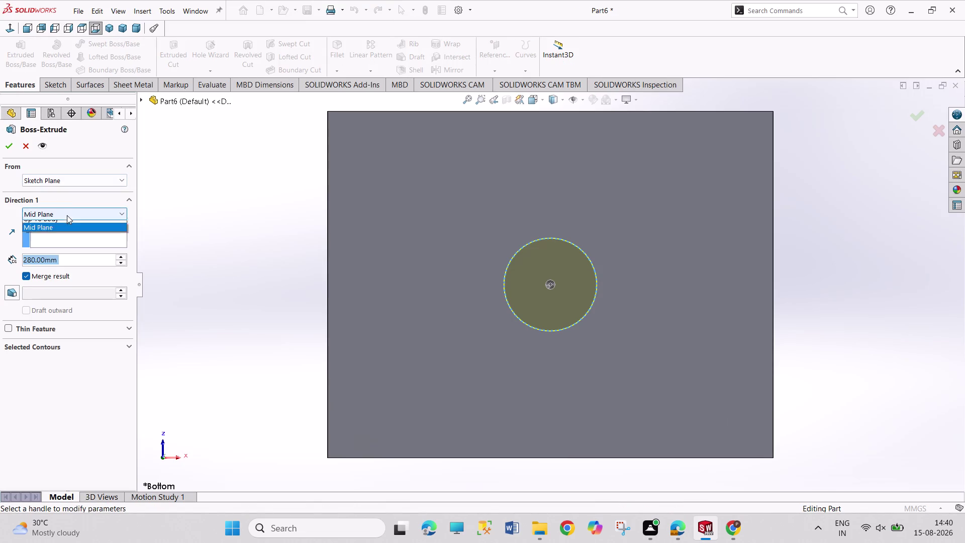
click(67, 224)
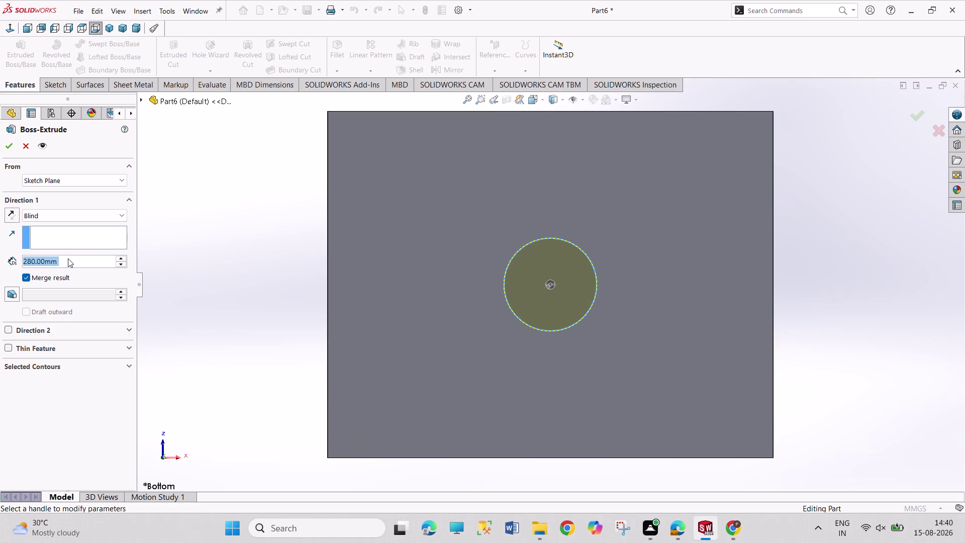
text(325)
key(Return)
middle_drag(289, 246, 314, 272)
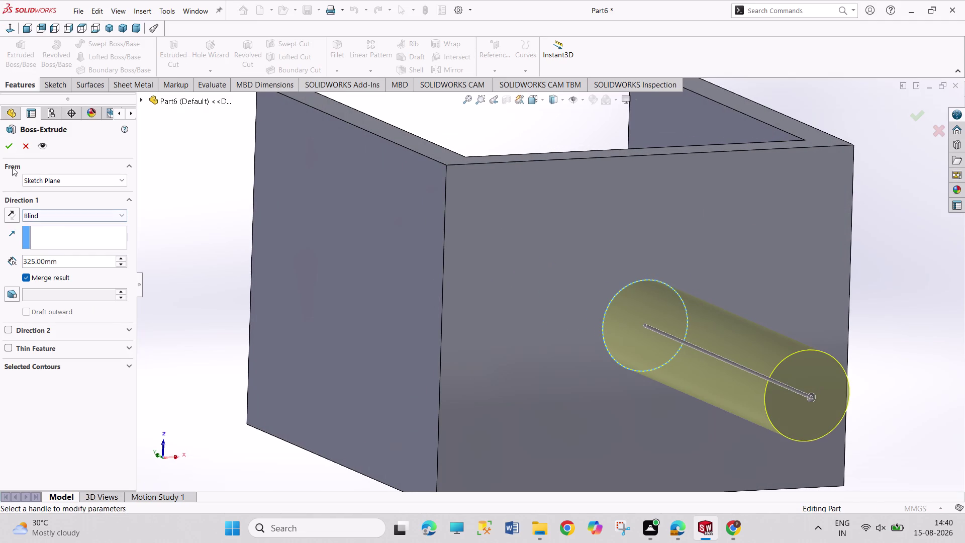
click(8, 146)
scroll(up, 3)
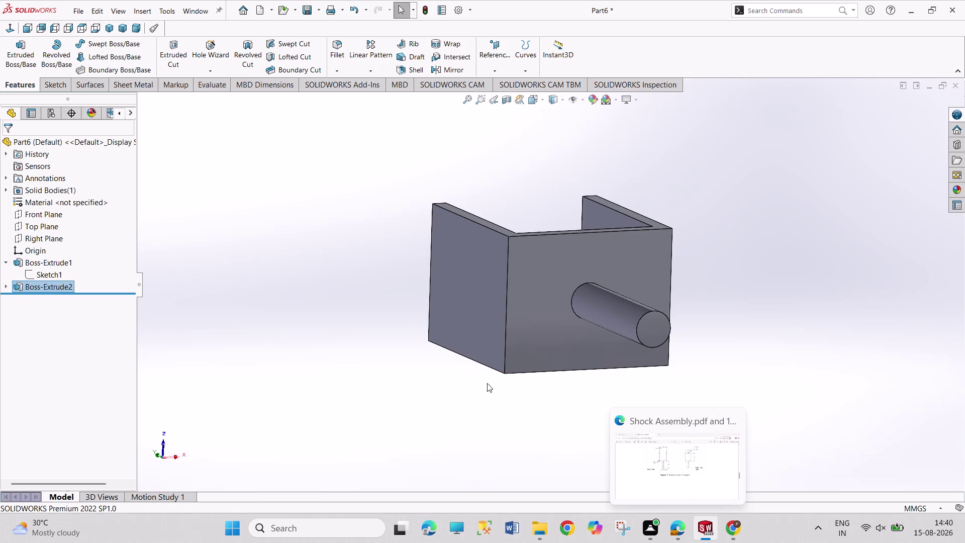
middle_drag(484, 377, 464, 488)
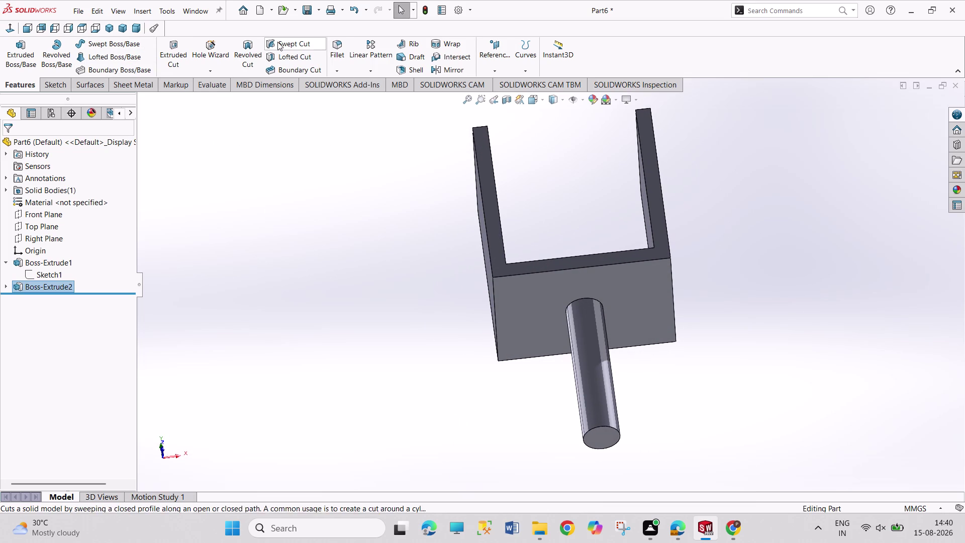
Fillet the two outer bottom edges of the U at 50 mm radius.
click(338, 43)
click(496, 310)
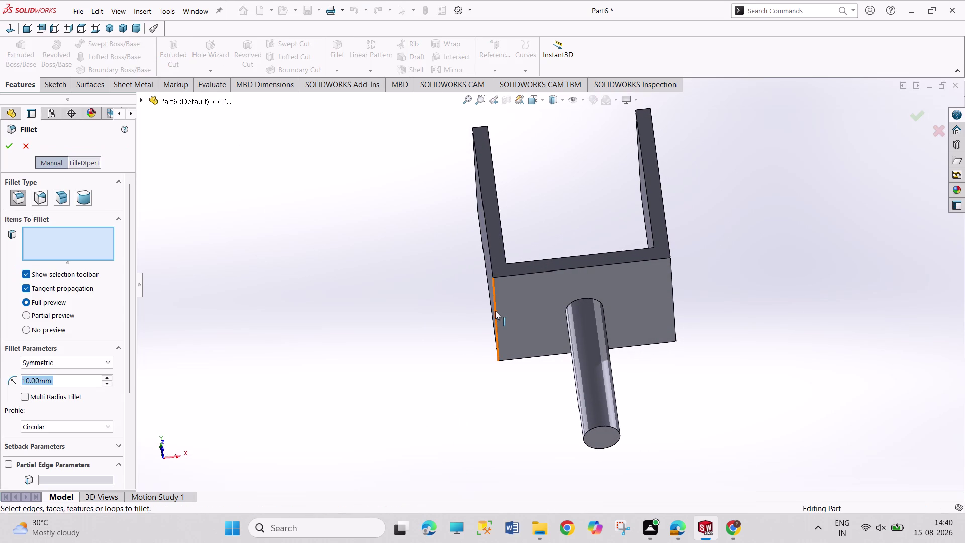
click(675, 315)
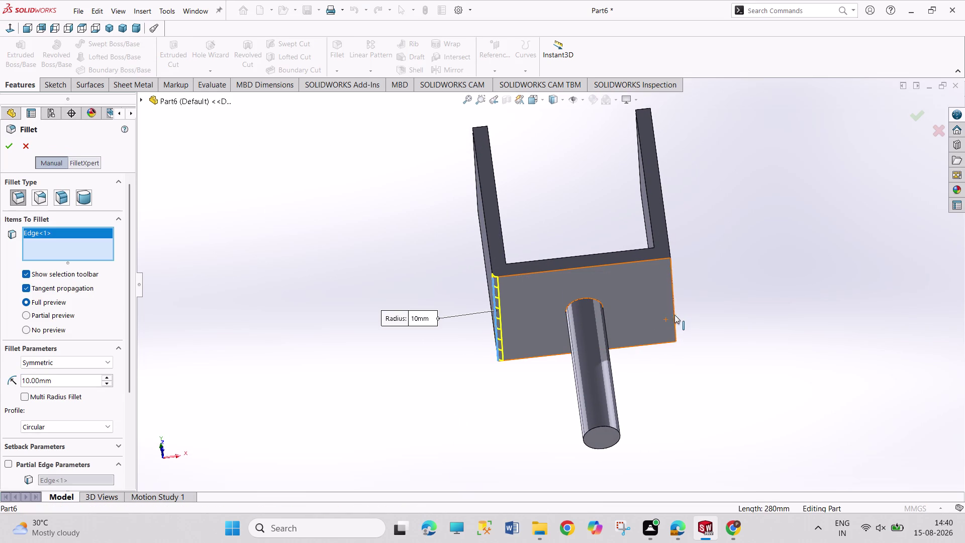
click(76, 377)
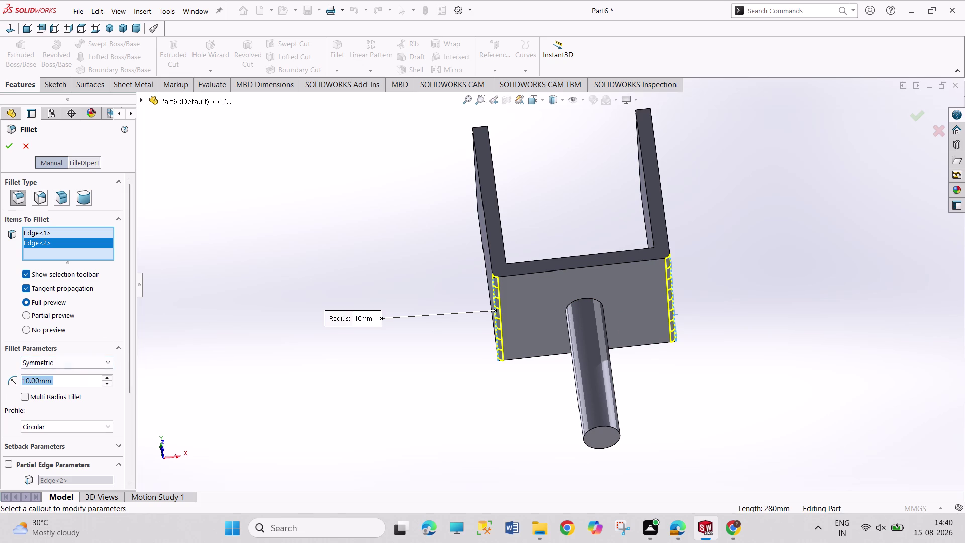
double_click(76, 378)
text(5)
text(0)
key(Return)
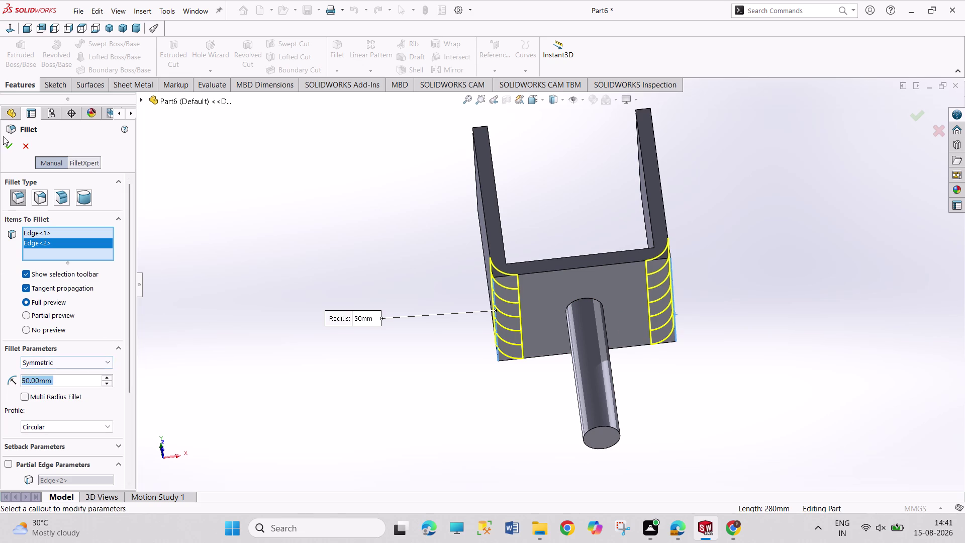
click(11, 146)
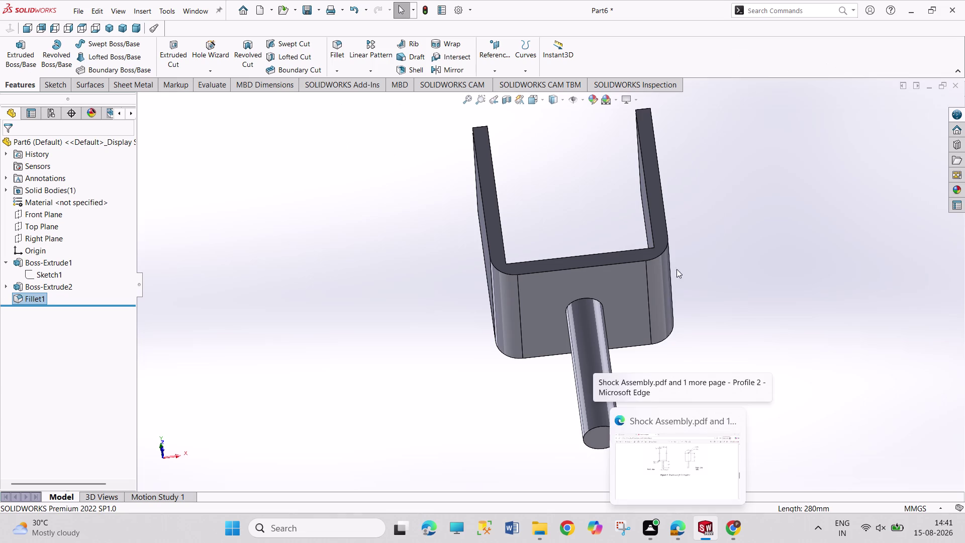
Add Plane1 using the U's inner face.
middle_drag(676, 267, 676, 410)
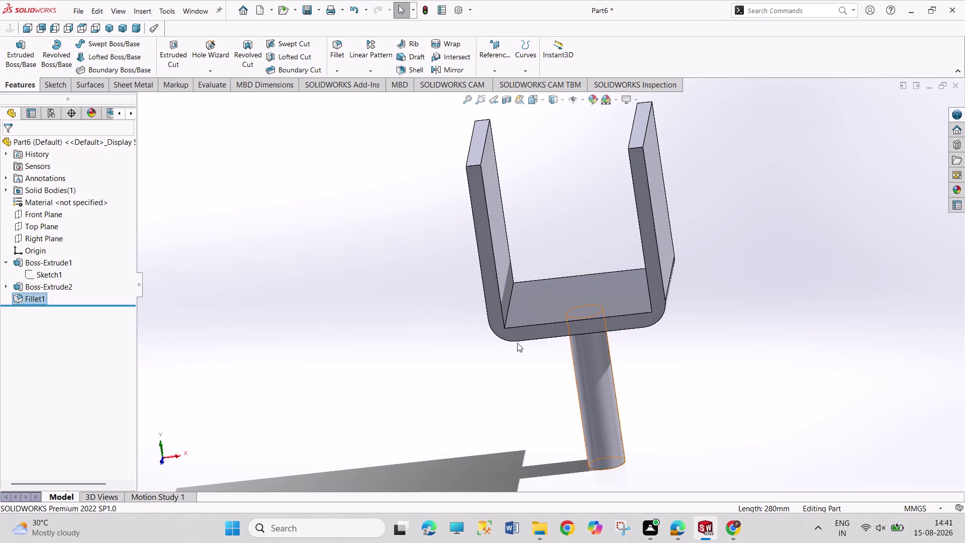
click(177, 44)
middle_drag(553, 157, 551, 164)
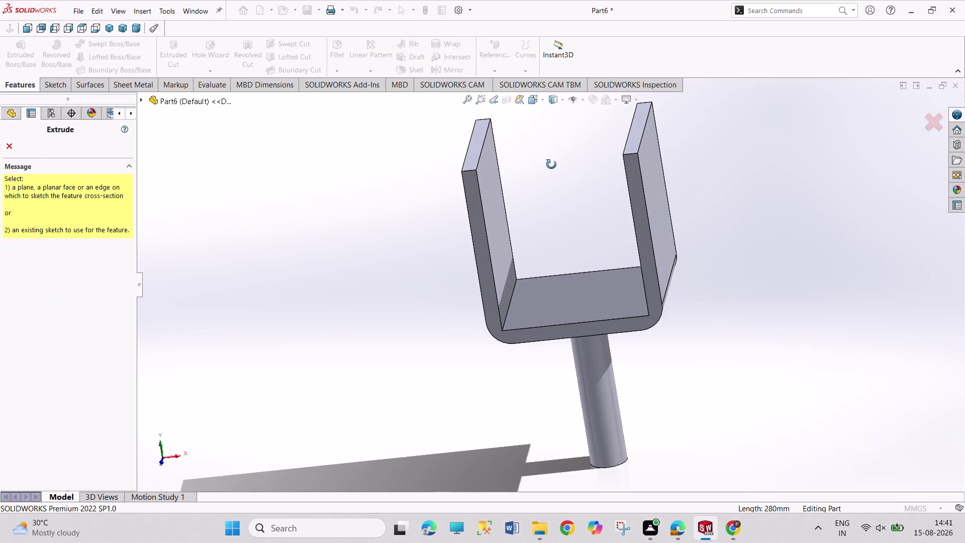
middle_drag(551, 164, 551, 164)
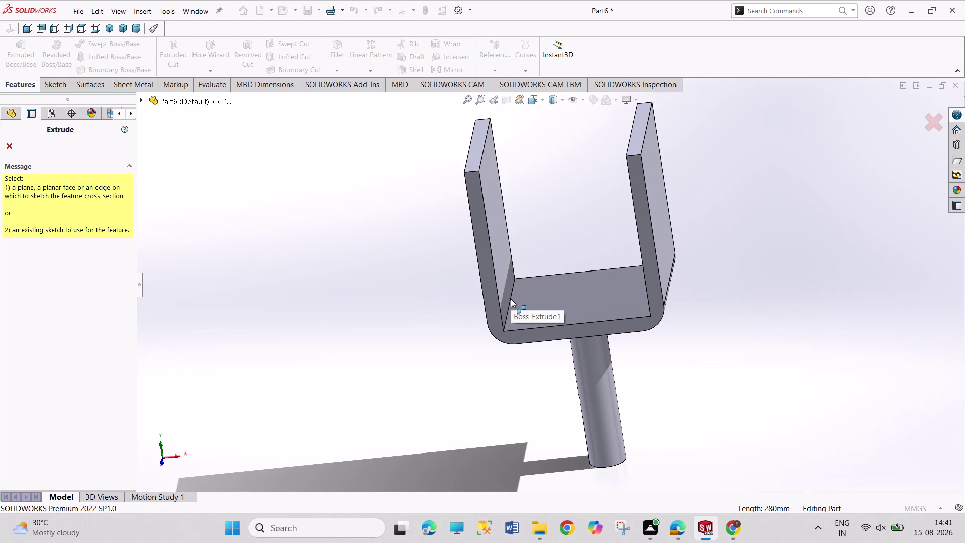
click(511, 299)
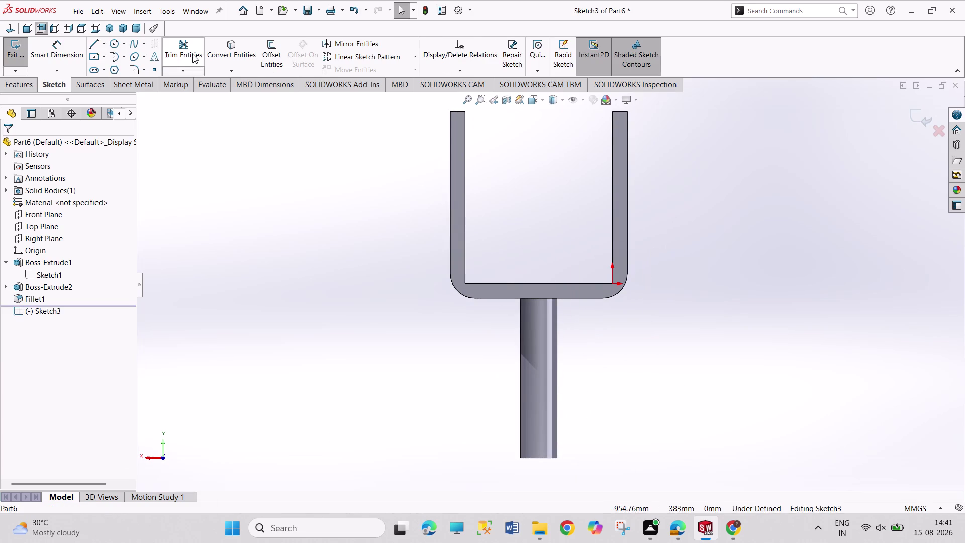
click(12, 47)
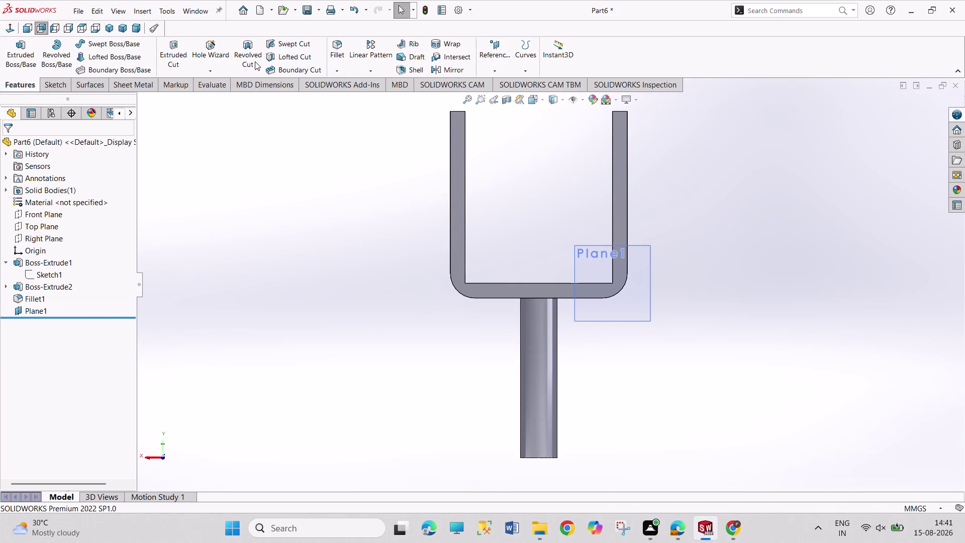
click(343, 46)
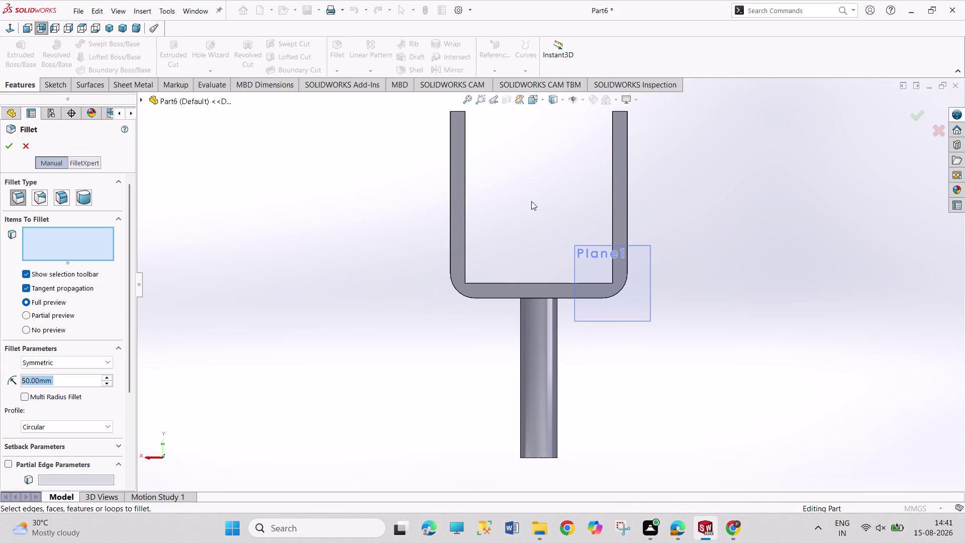
Set the fillet radius to 20 mm on both inner bottom edges of the U.
middle_drag(533, 201, 525, 246)
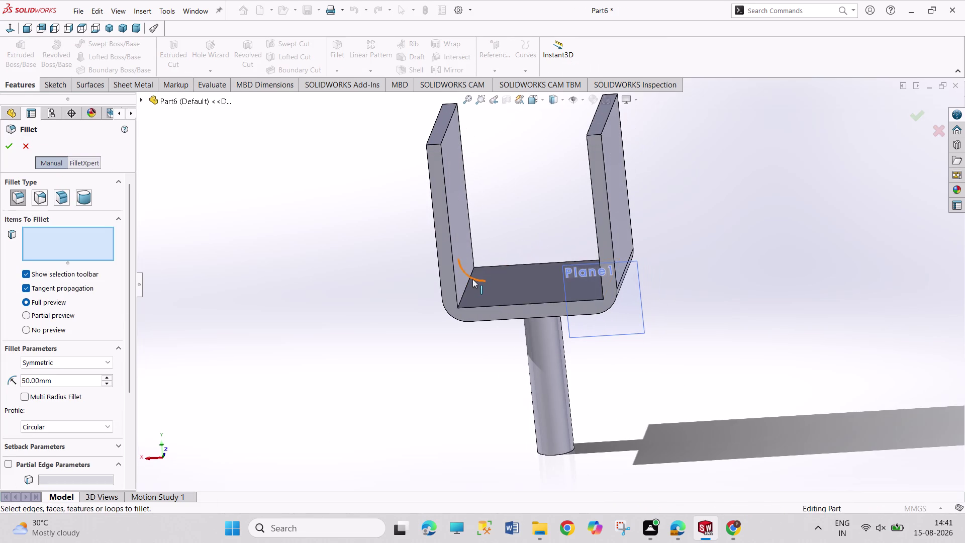
click(466, 288)
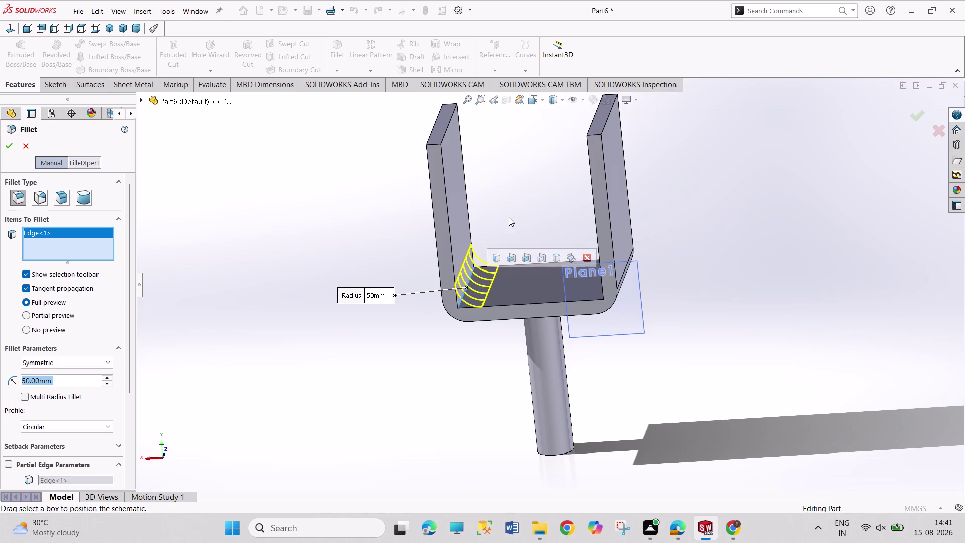
text(20)
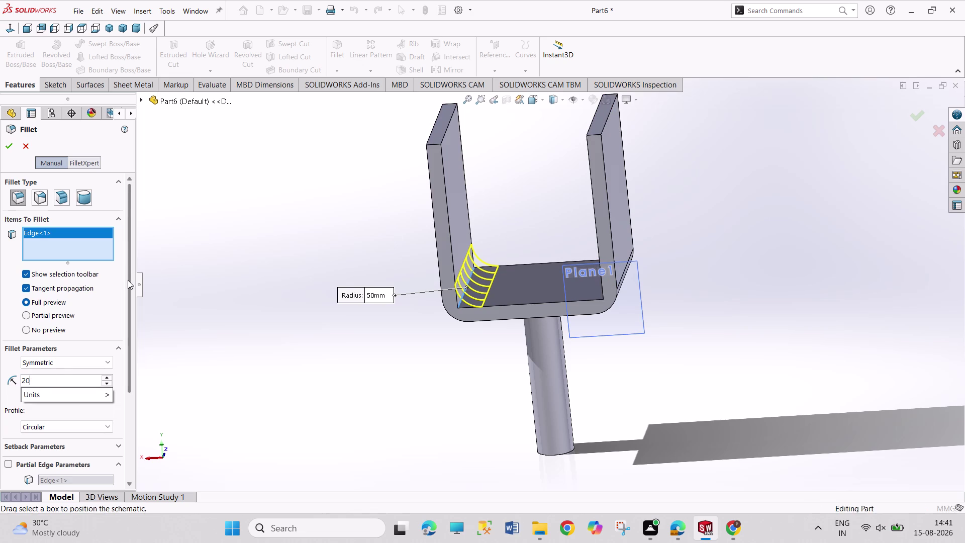
middle_drag(350, 293, 381, 295)
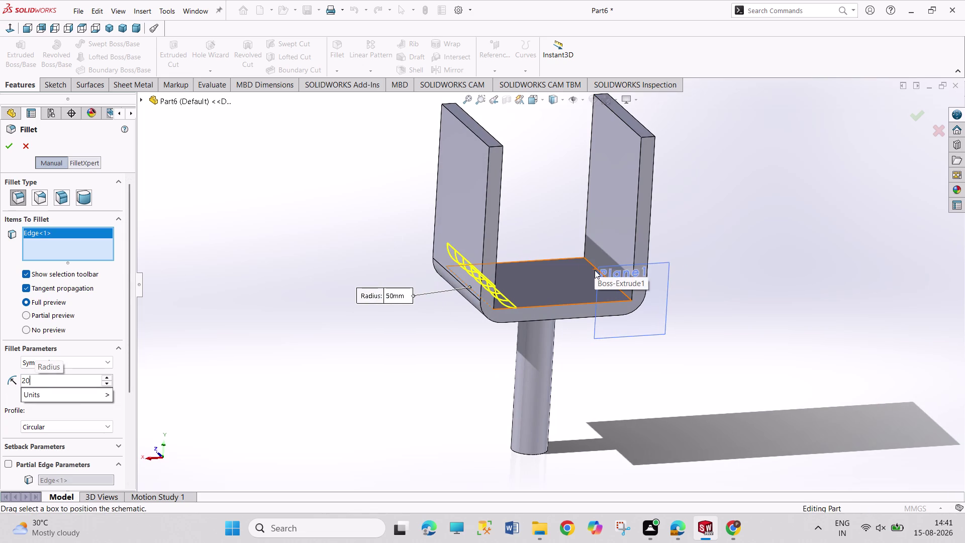
click(595, 267)
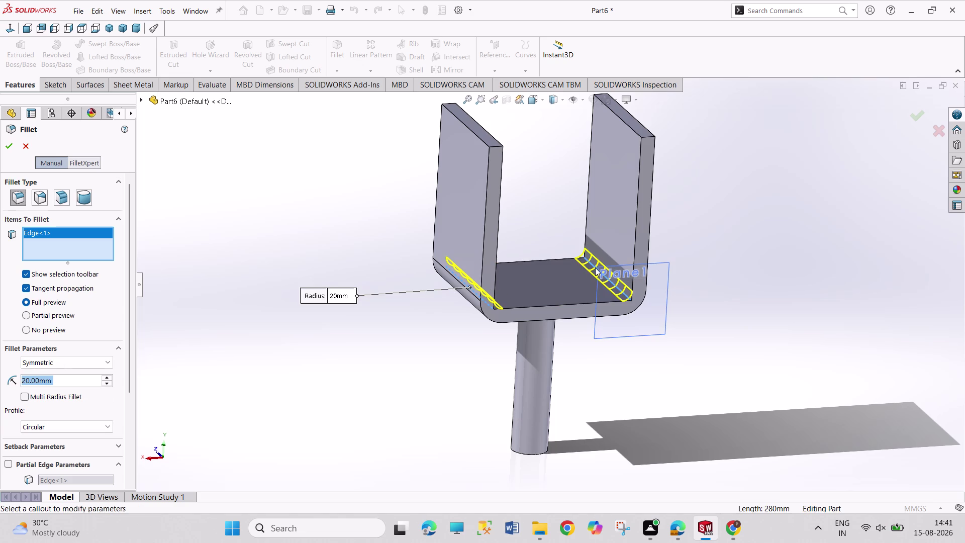
click(11, 153)
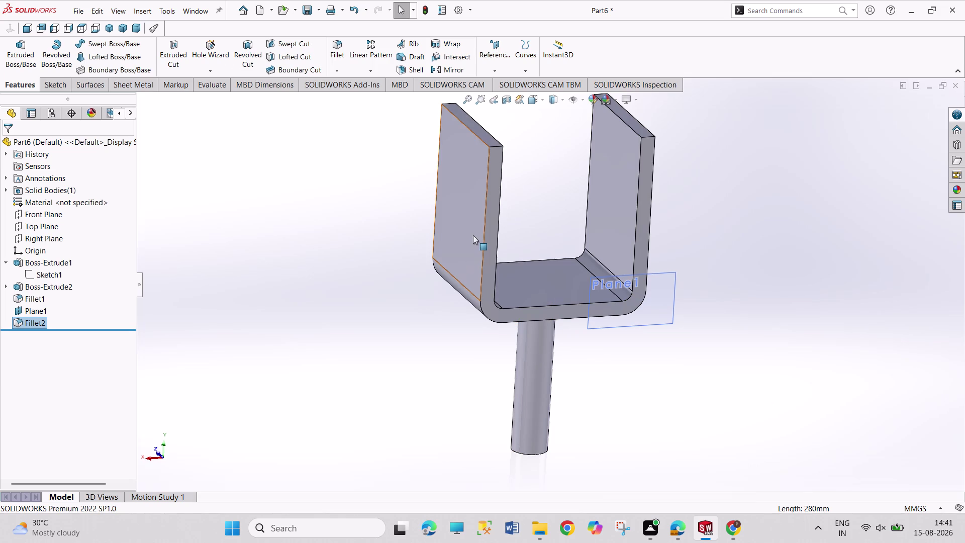
On the arm's outer face, sketch an R140 circle centred on its top-edge midpoint.
click(473, 236)
click(516, 206)
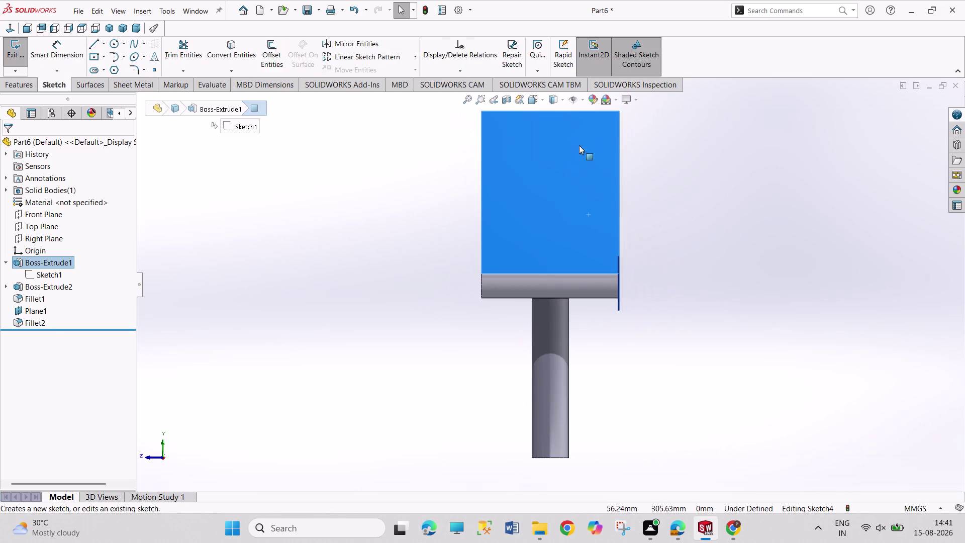
scroll(up, 3)
scroll(down, 3)
scroll(down, 3)
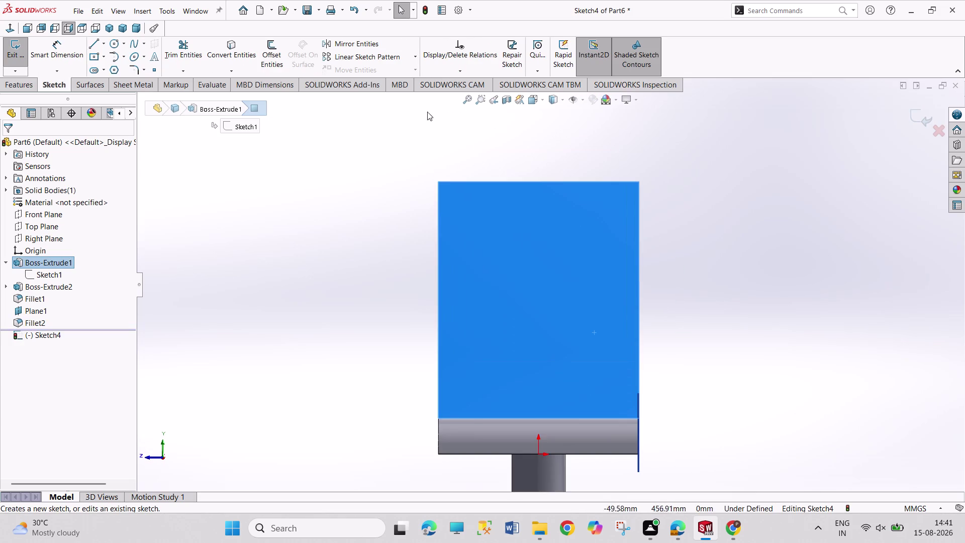
click(111, 42)
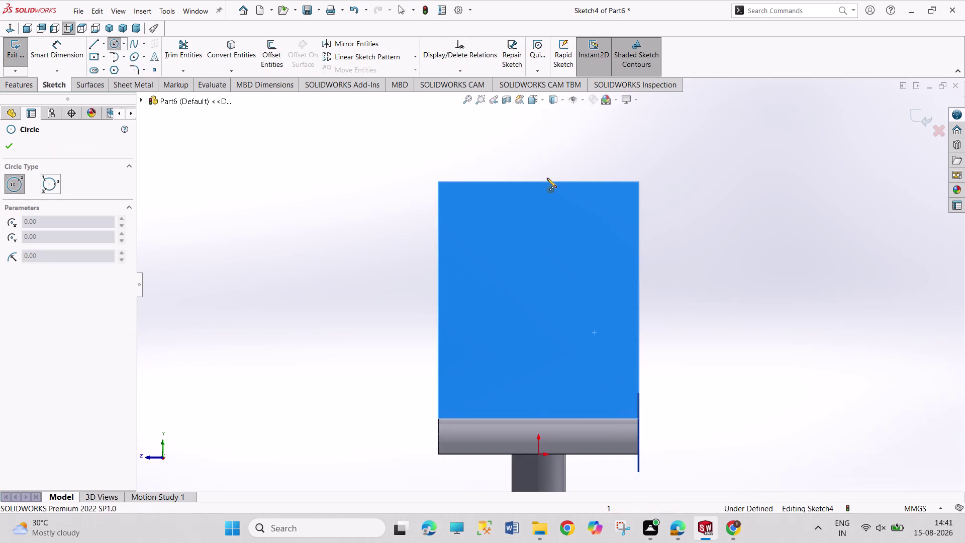
click(536, 182)
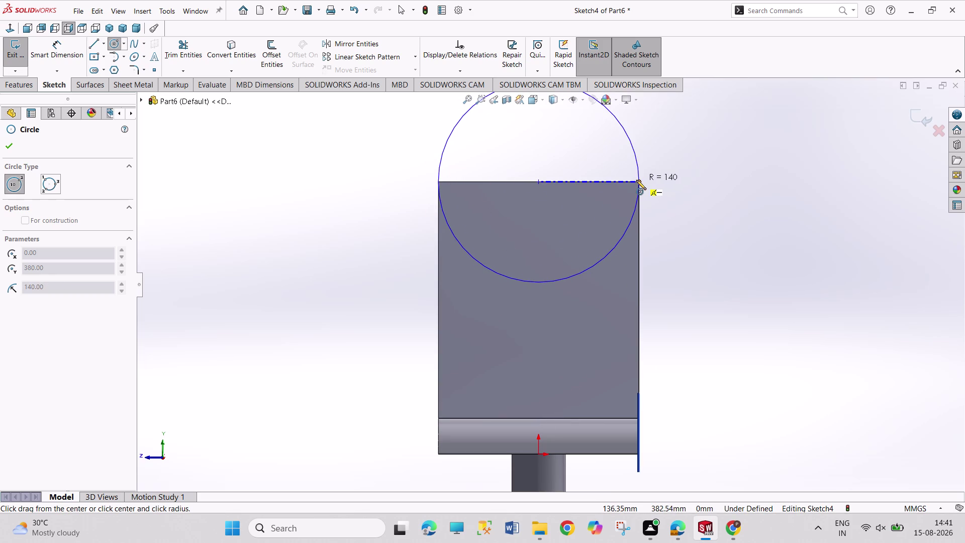
click(636, 180)
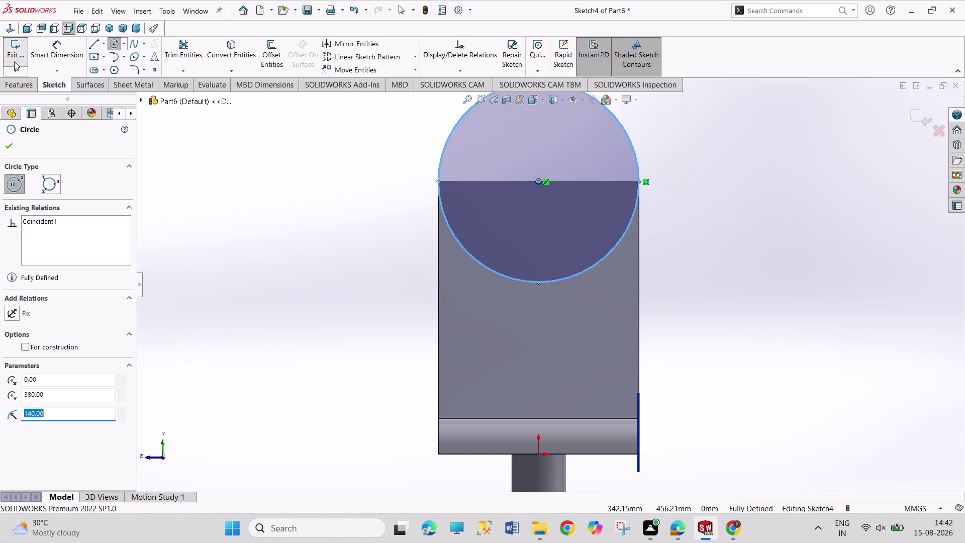
click(11, 146)
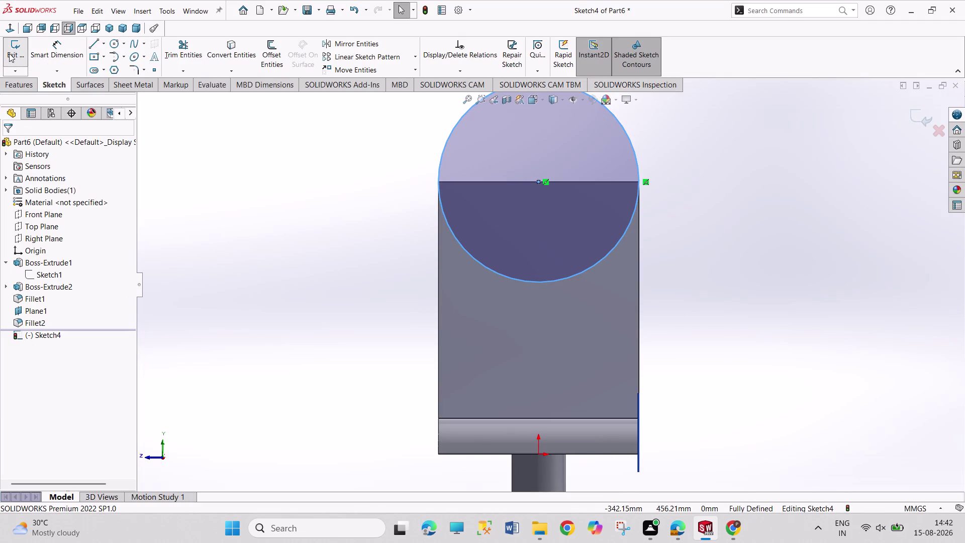
click(12, 54)
middle_drag(243, 233, 231, 238)
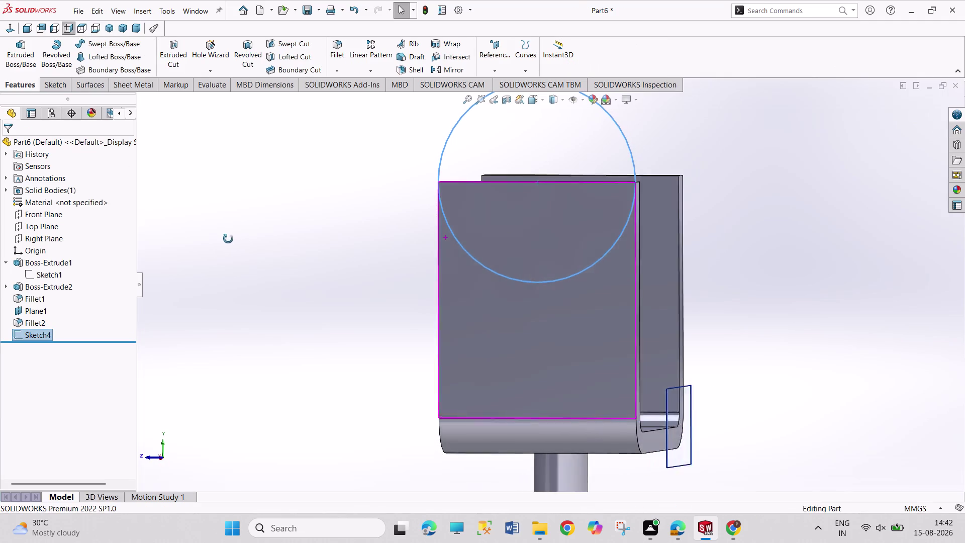
middle_drag(230, 238, 207, 246)
Extrude the R140 circle 30 mm in reverse direction as Boss-Extrude3.
click(28, 48)
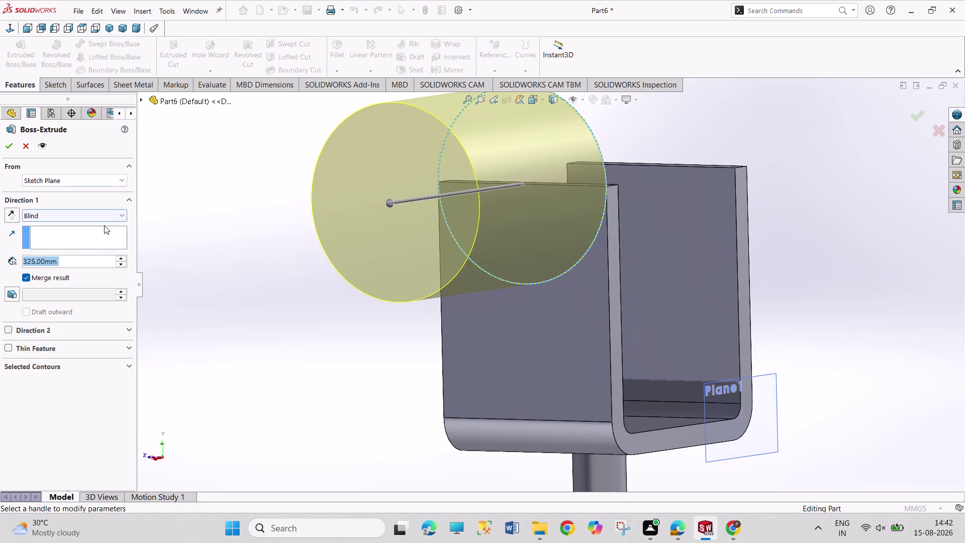
click(13, 217)
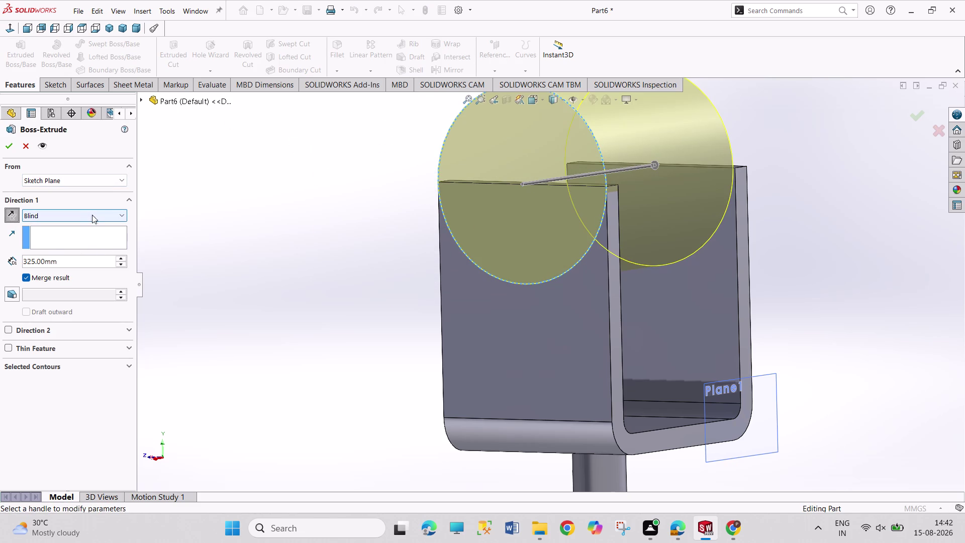
double_click(71, 265)
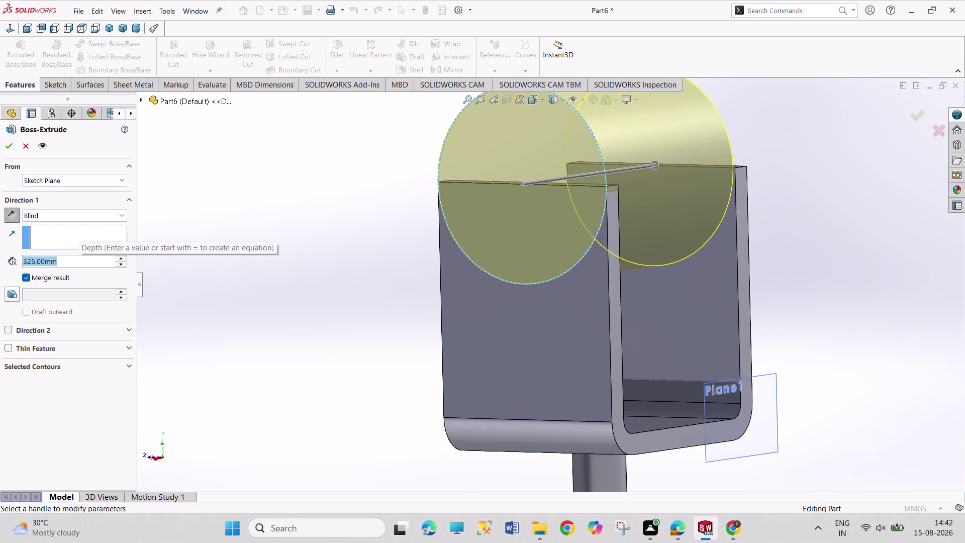
text(30)
key(Return)
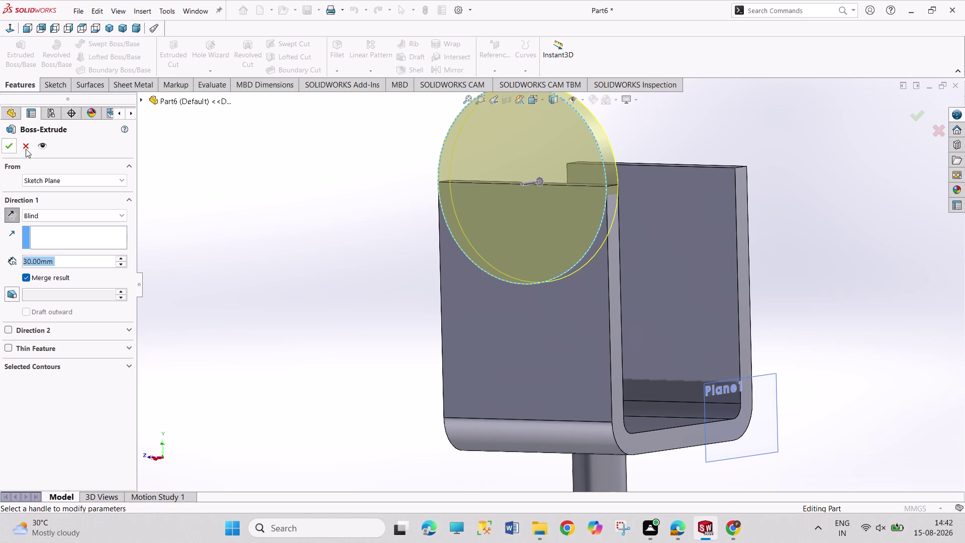
click(5, 149)
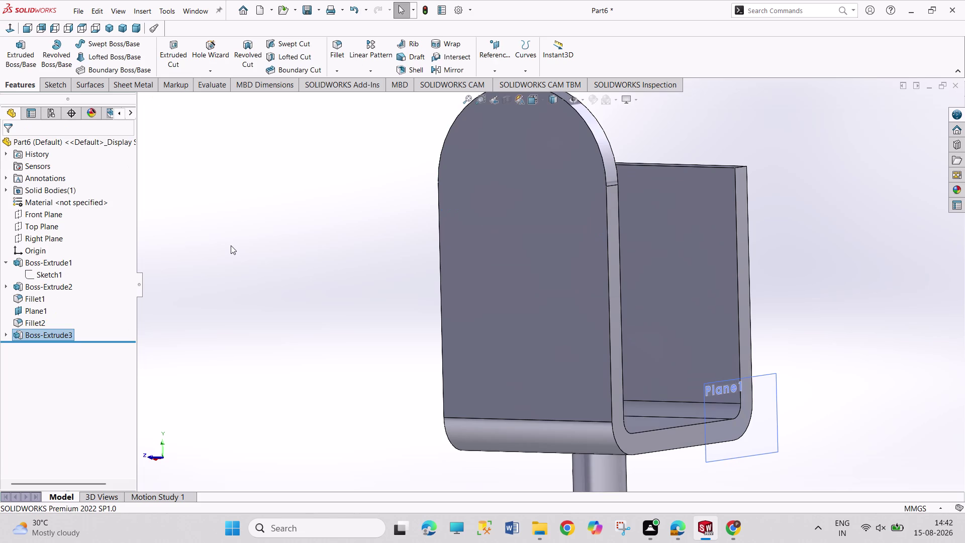
middle_drag(253, 286, 163, 273)
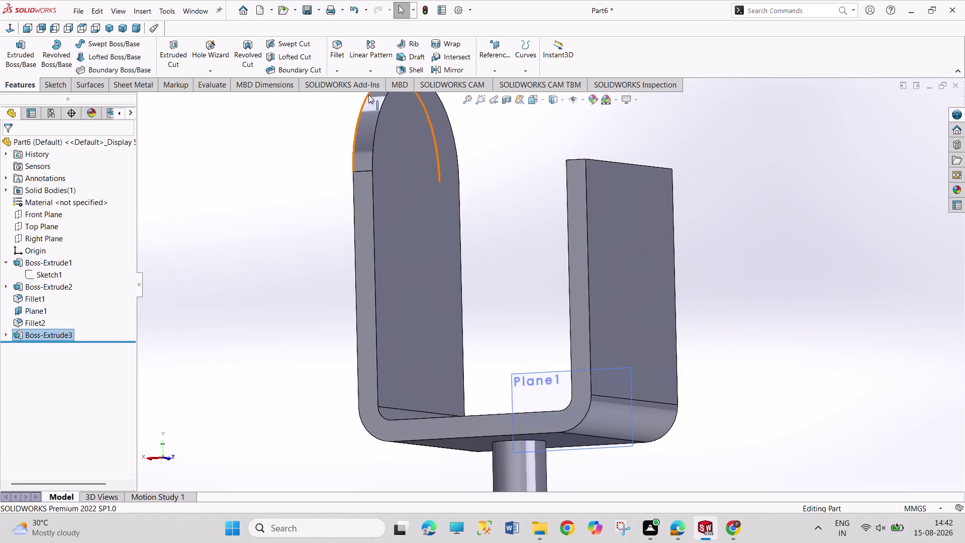
Mirror Boss-Extrude3 about a plane from the flyout tree onto the opposite arm.
click(60, 334)
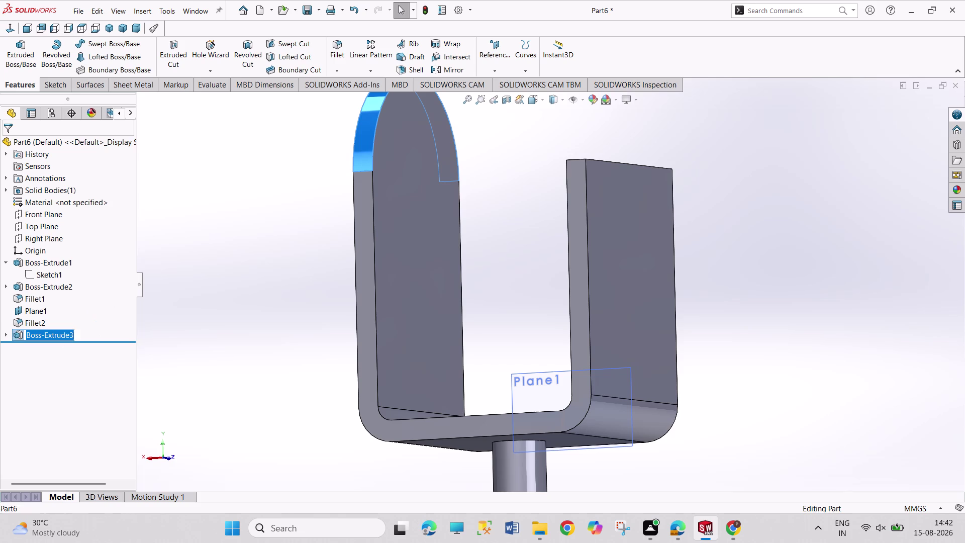
click(381, 71)
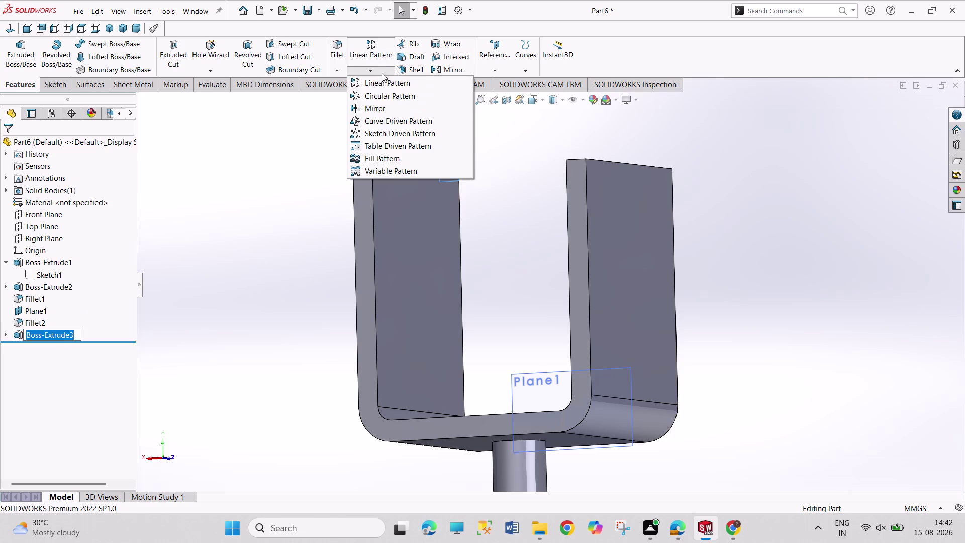
click(382, 108)
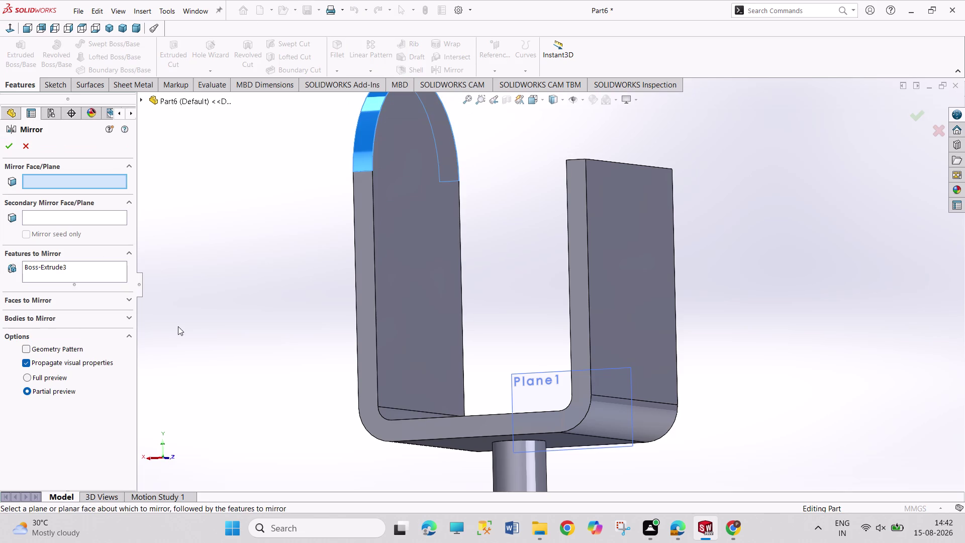
click(63, 217)
click(141, 99)
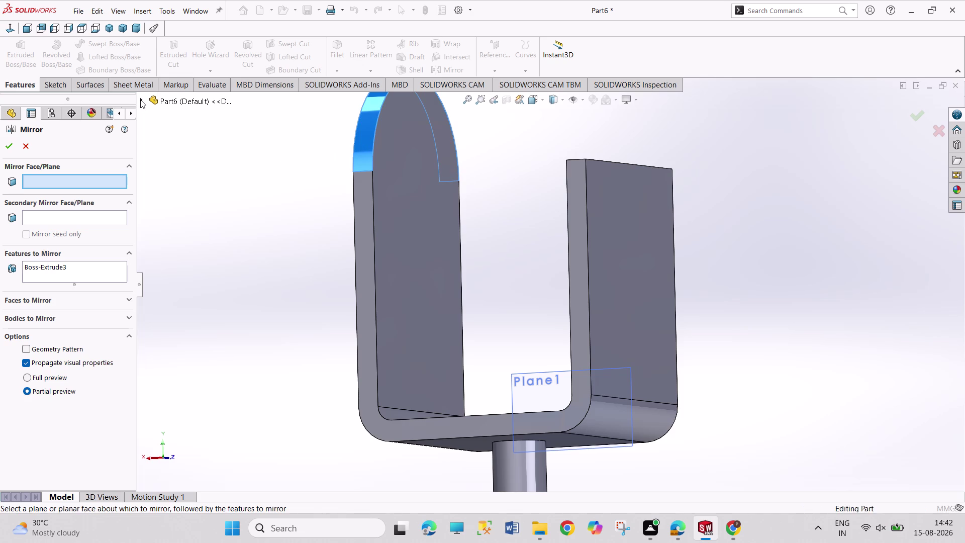
click(181, 277)
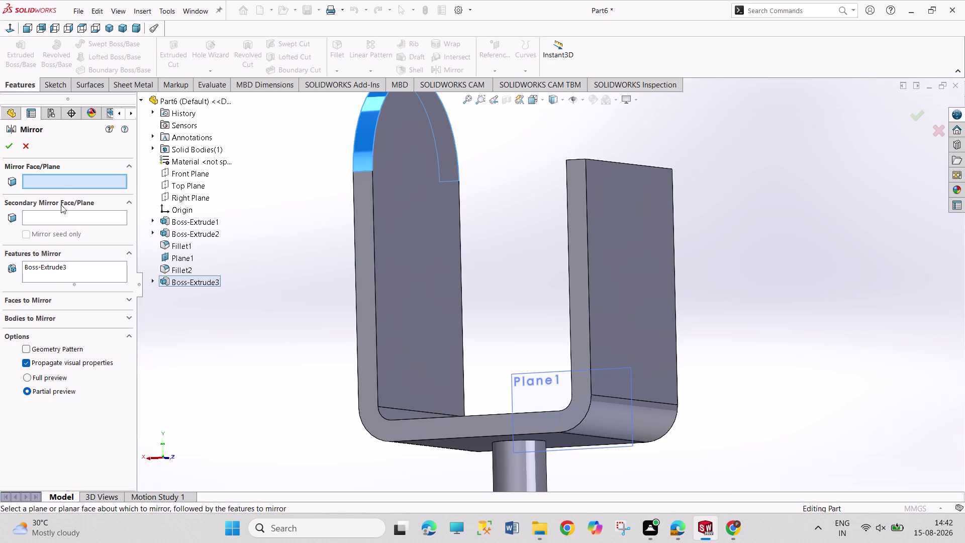
click(181, 195)
click(11, 144)
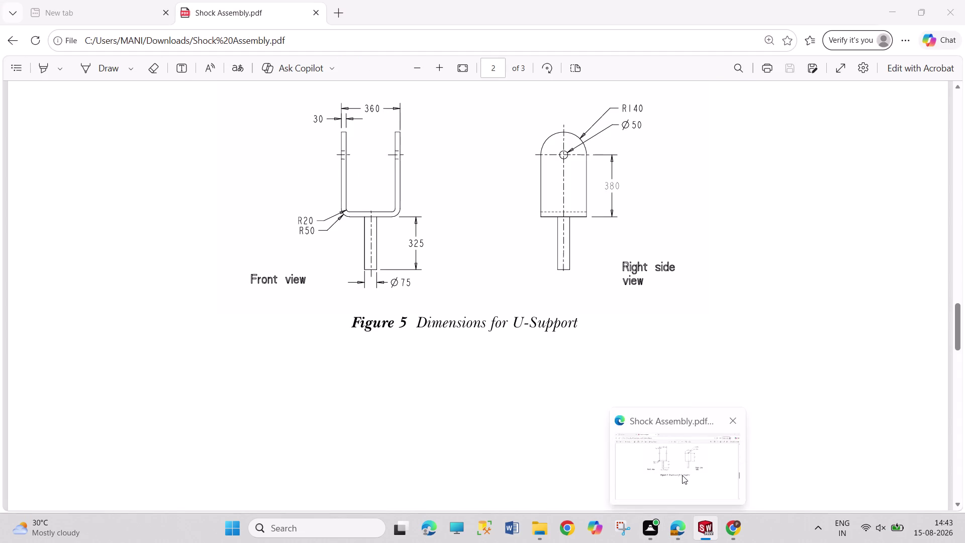
click(638, 272)
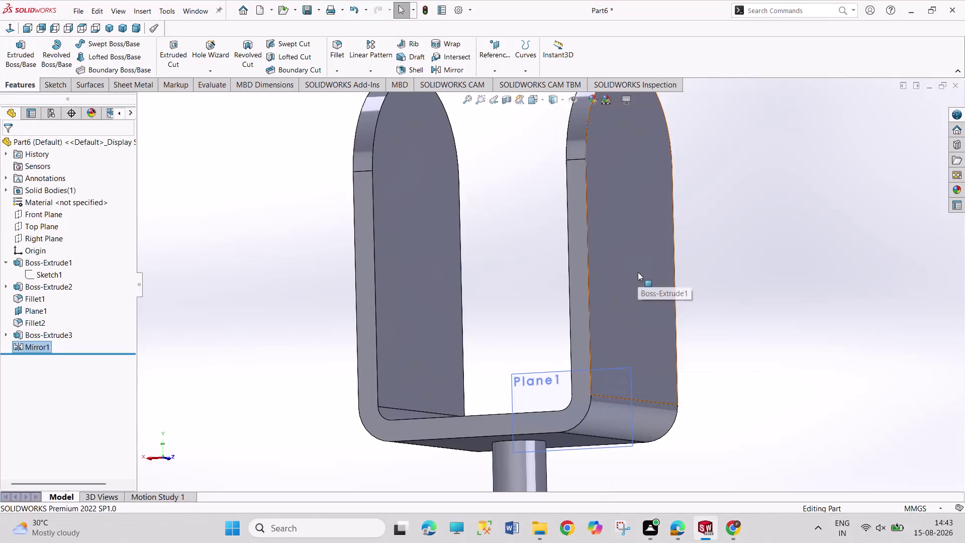
Sketch a small circle on the arm face, centred on the arc centre.
click(681, 247)
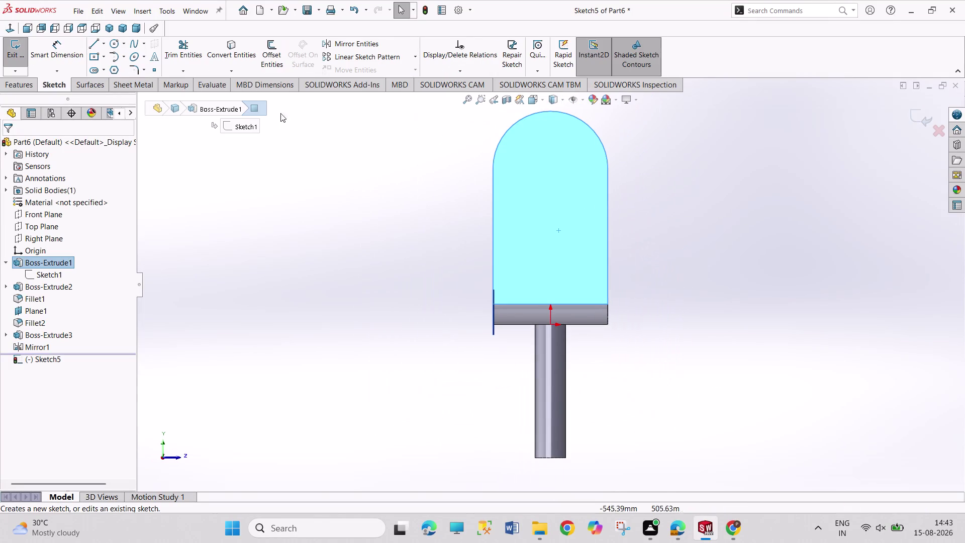
click(117, 44)
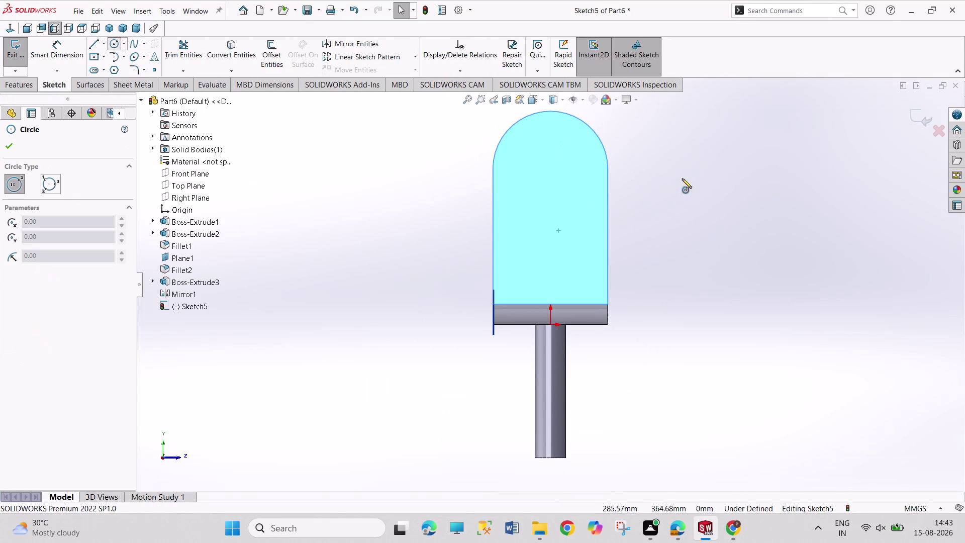
click(548, 179)
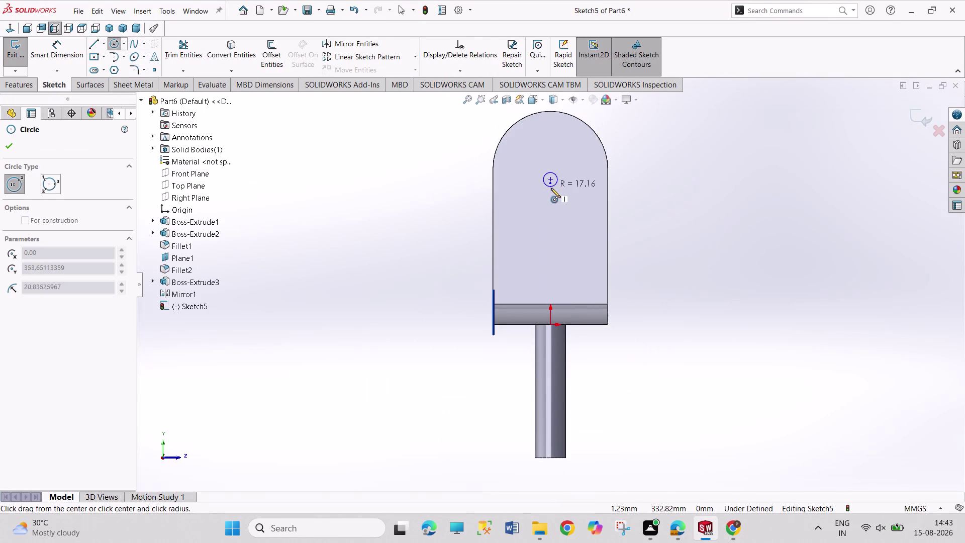
click(552, 195)
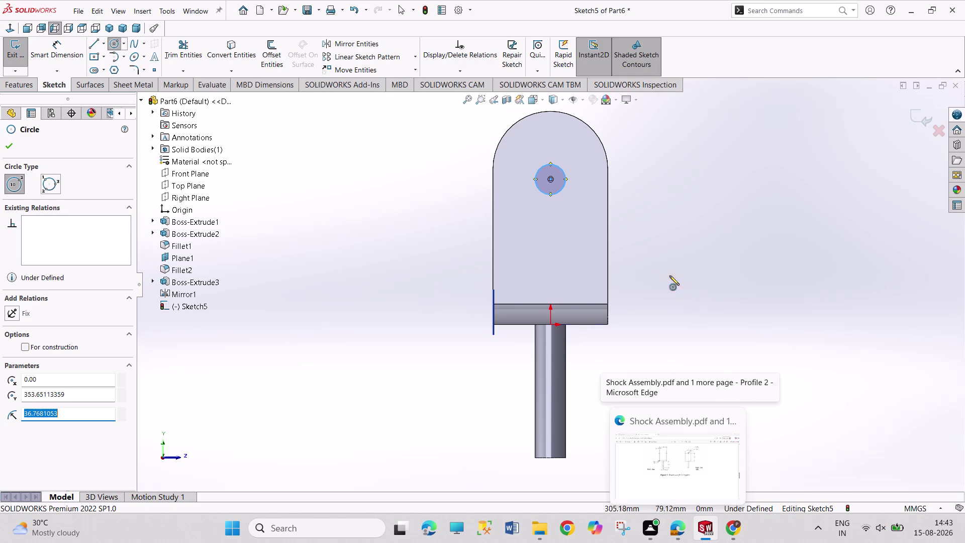
Dimension the circle to Ø50 mm and 380 mm above the bottom edge.
right_drag(678, 348, 671, 191)
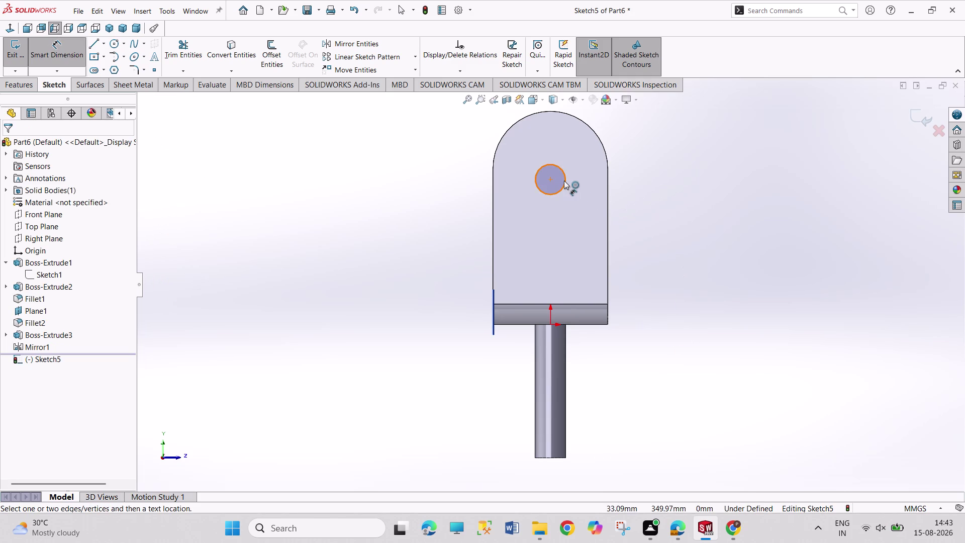
click(564, 180)
click(652, 160)
text(5)
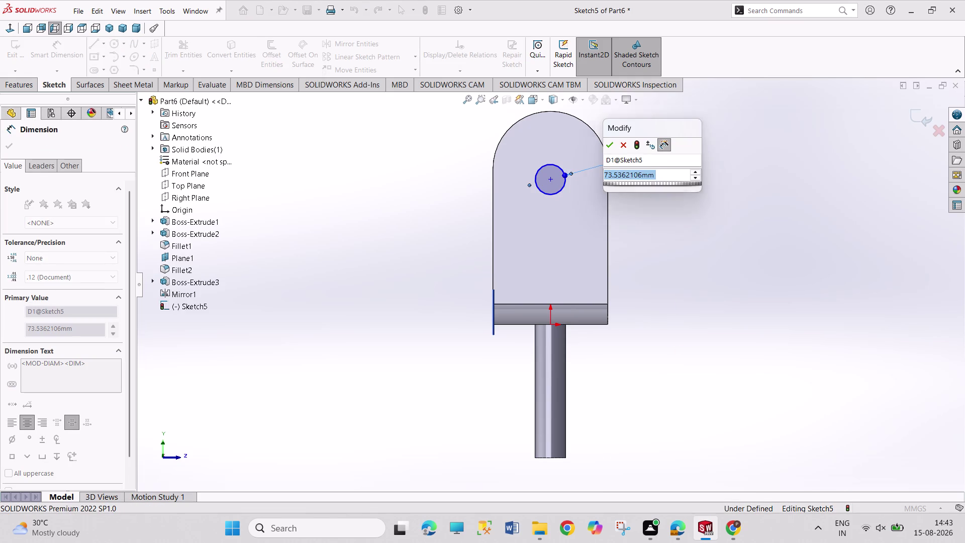
text(0)
key(Return)
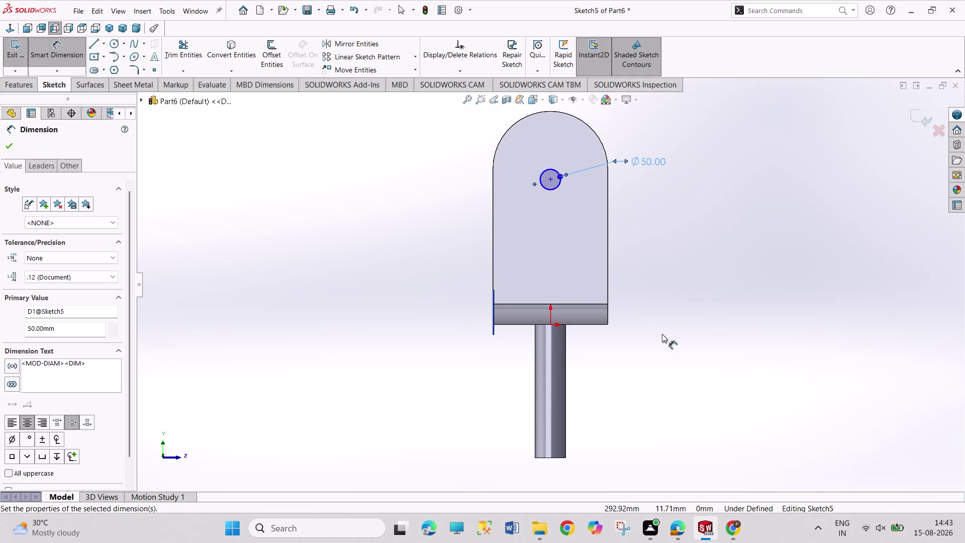
click(599, 325)
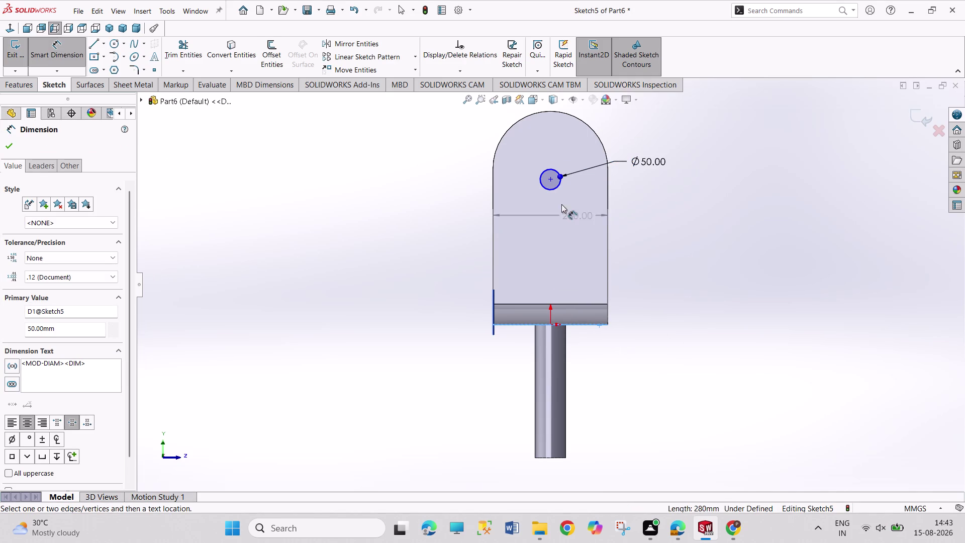
click(549, 179)
click(648, 245)
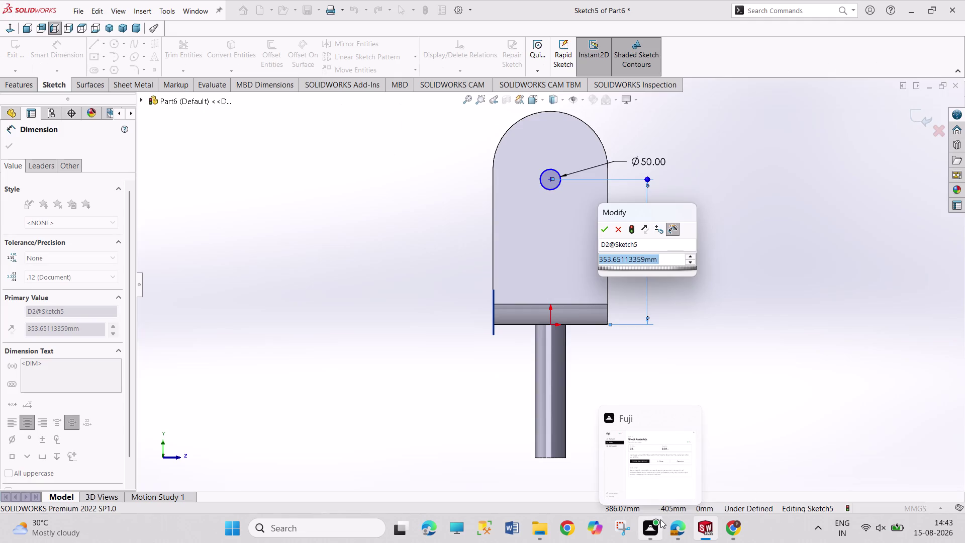
text(380)
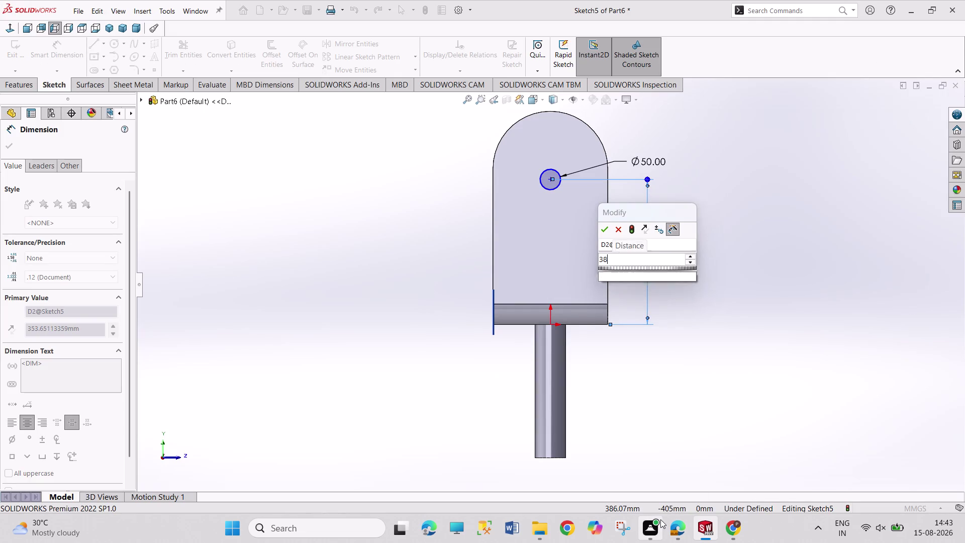
key(Return)
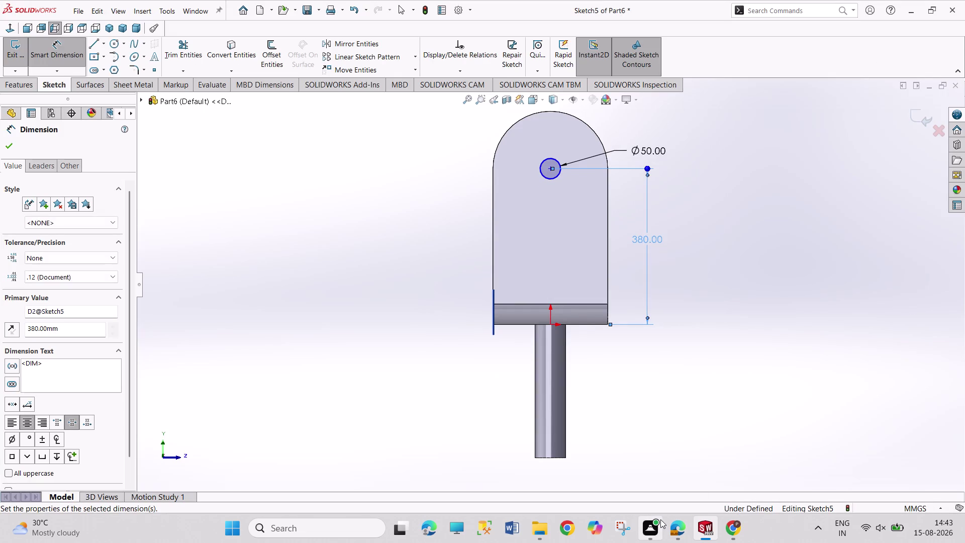
right_click(785, 408)
click(795, 439)
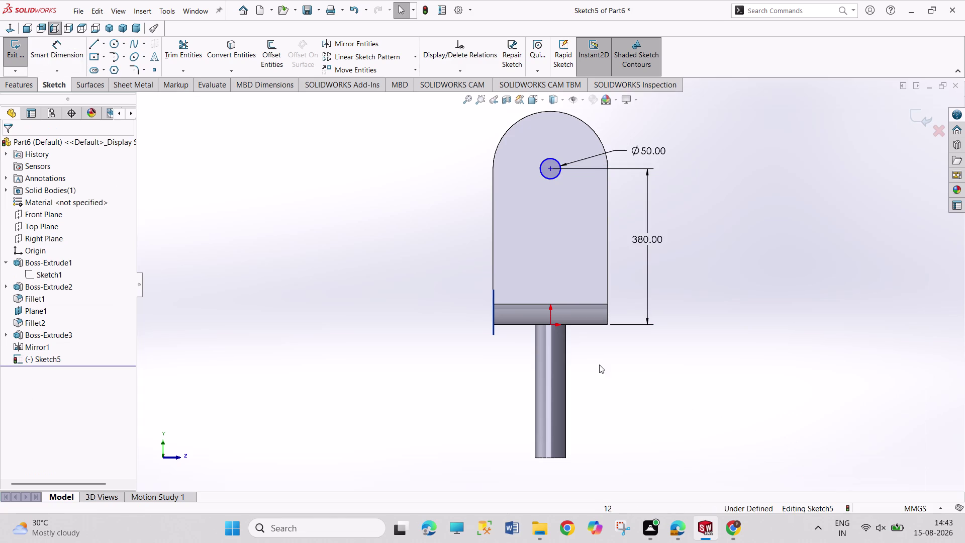
Make the hole centre vertical with the origin and exit the sketch.
click(550, 327)
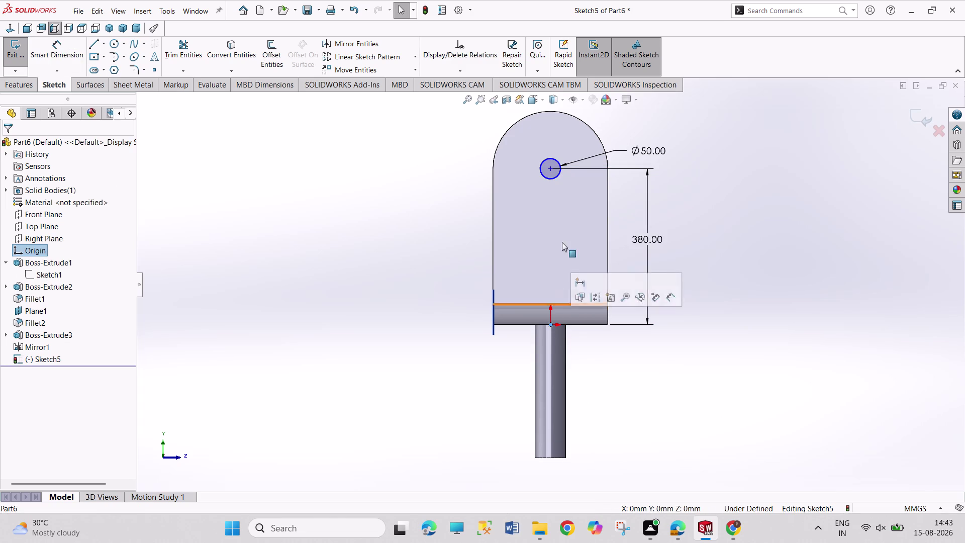
click(549, 170)
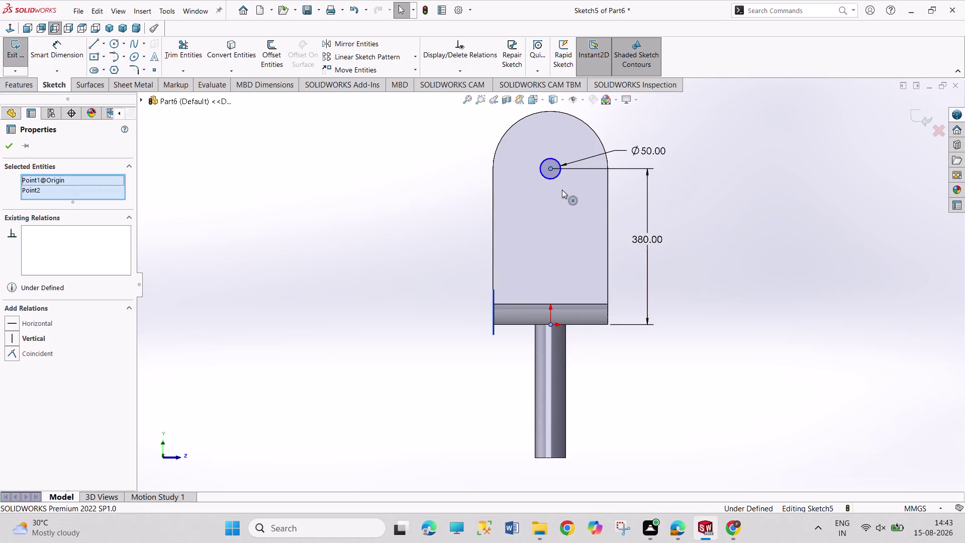
click(596, 124)
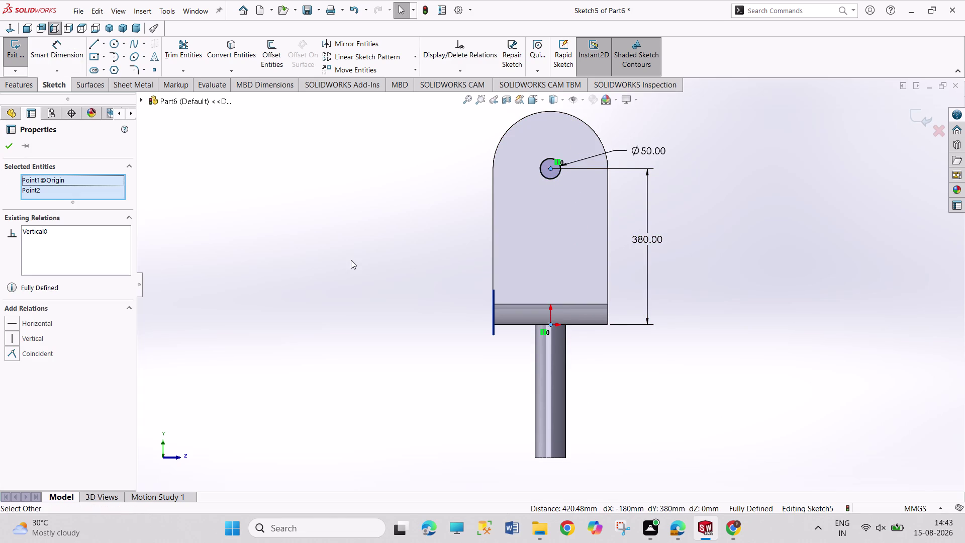
click(351, 260)
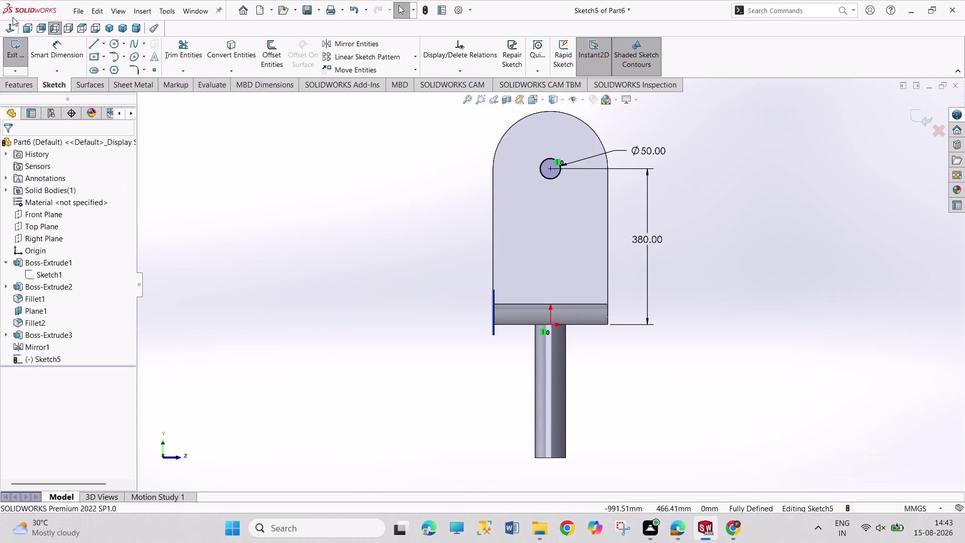
click(21, 46)
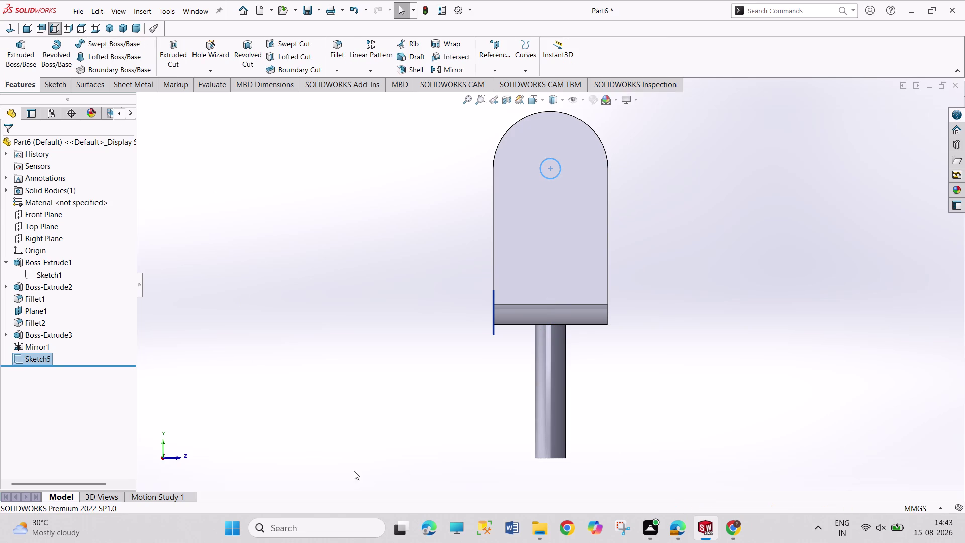
click(171, 50)
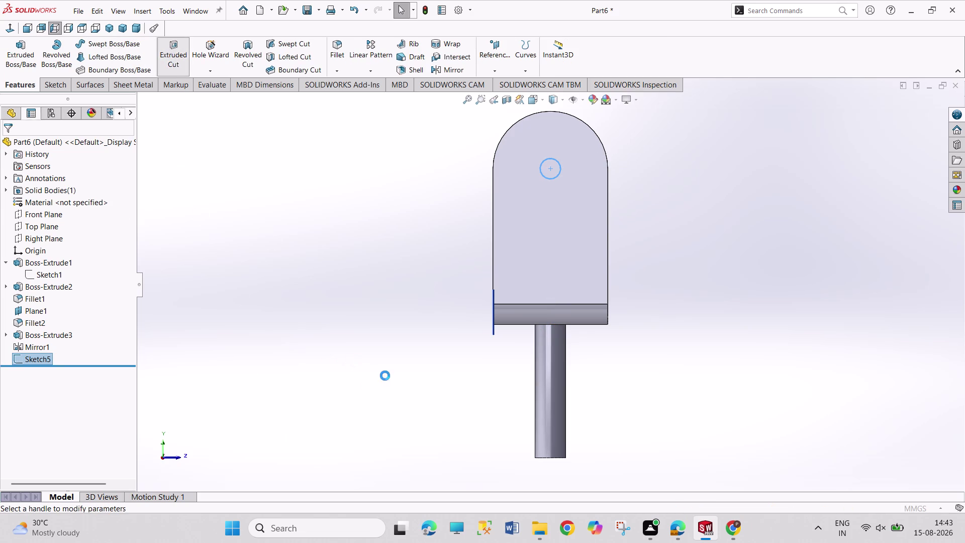
Extrude-cut Sketch5 with the Through All end condition through both arms.
middle_drag(430, 365, 526, 441)
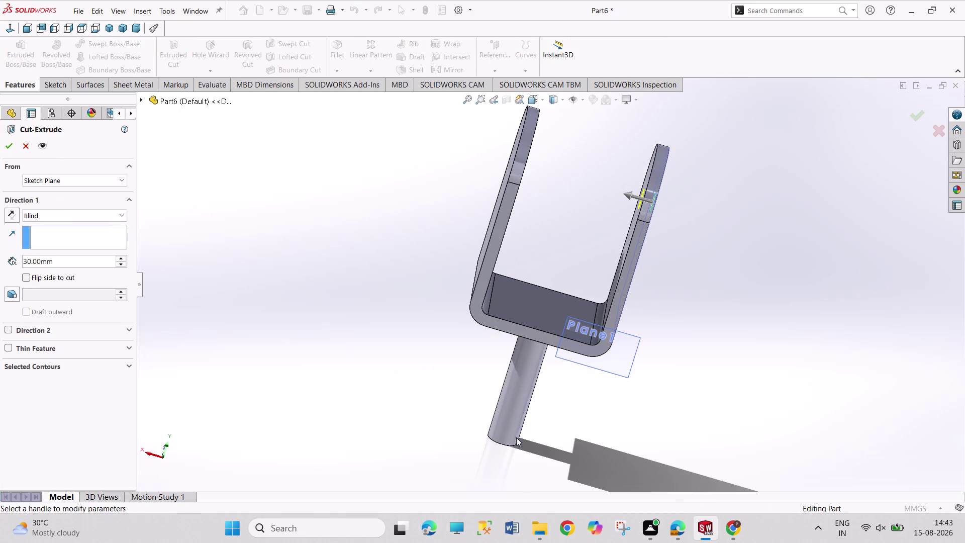
click(118, 181)
click(156, 226)
click(114, 215)
click(96, 234)
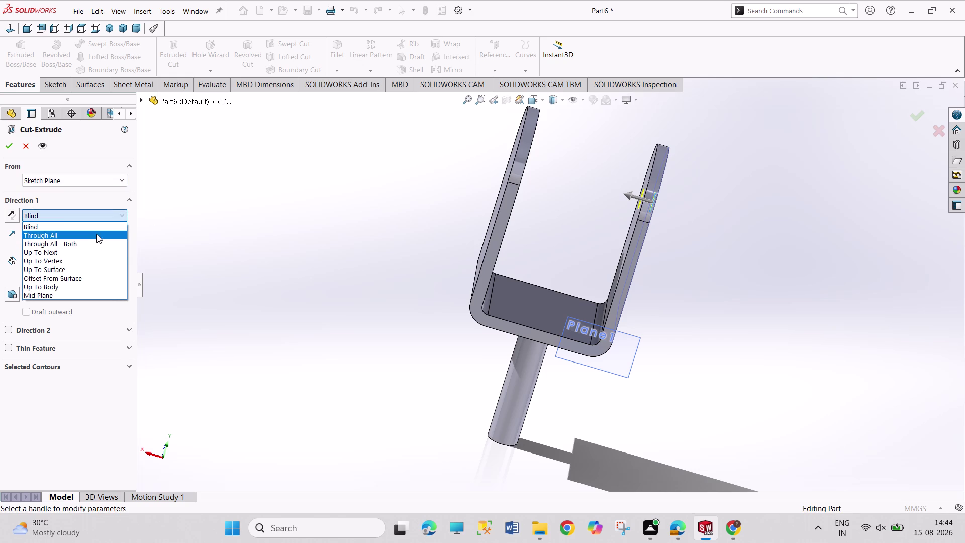
click(6, 148)
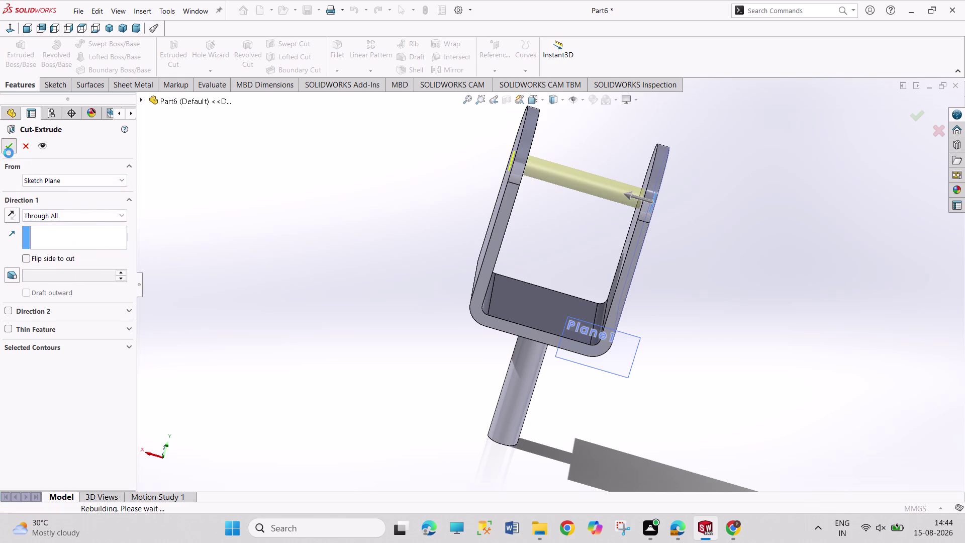
middle_drag(275, 251, 271, 180)
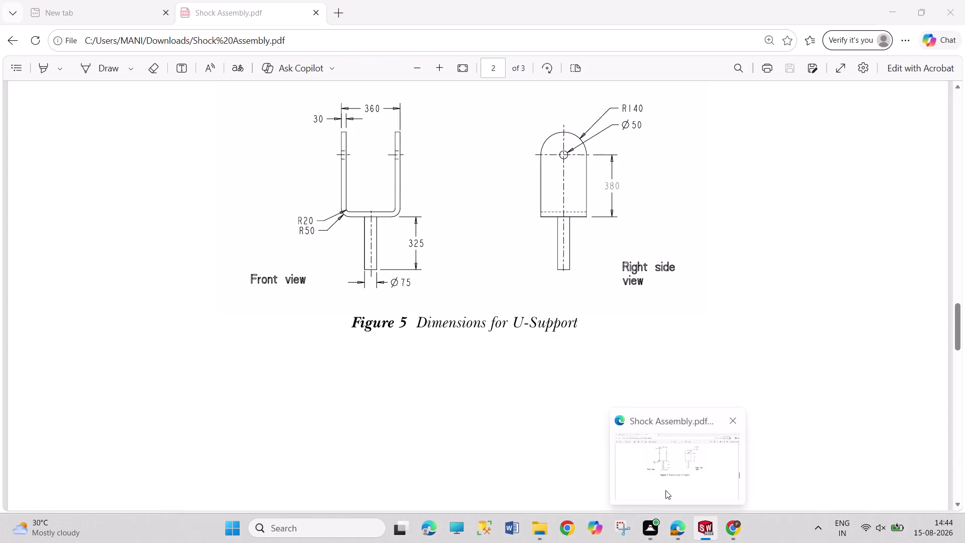
Review the self-locking nut drawing on page 3 of Shock Assembly.pdf, then return to SOLIDWORKS.
click(666, 490)
scroll(down, 3)
scroll(down, 3)
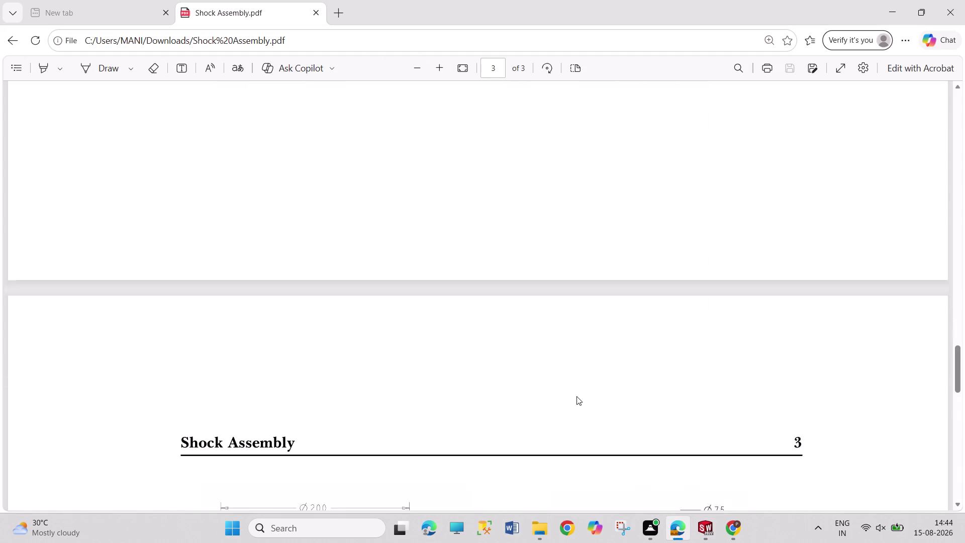
scroll(up, 3)
scroll(up, 3)
scroll(up, 3)
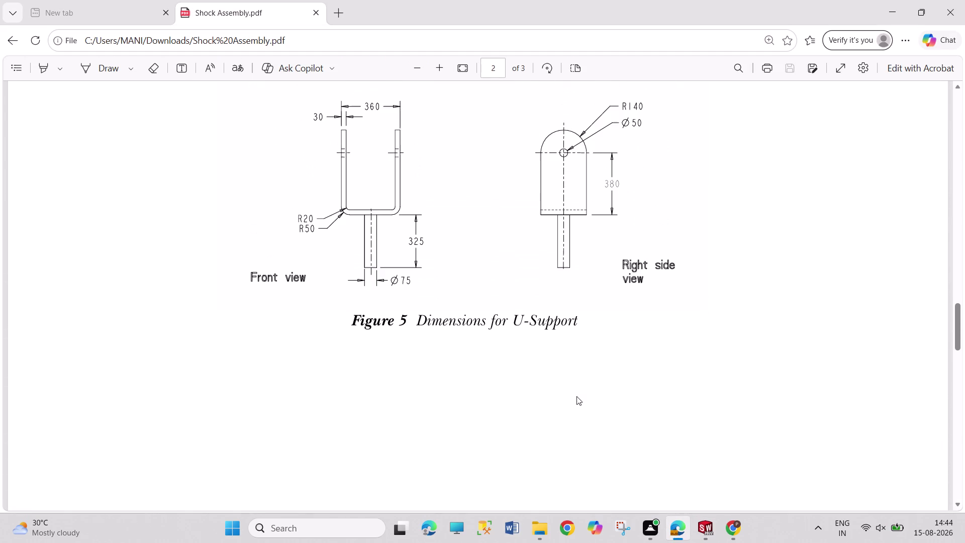
scroll(down, 3)
scroll(down, 3)
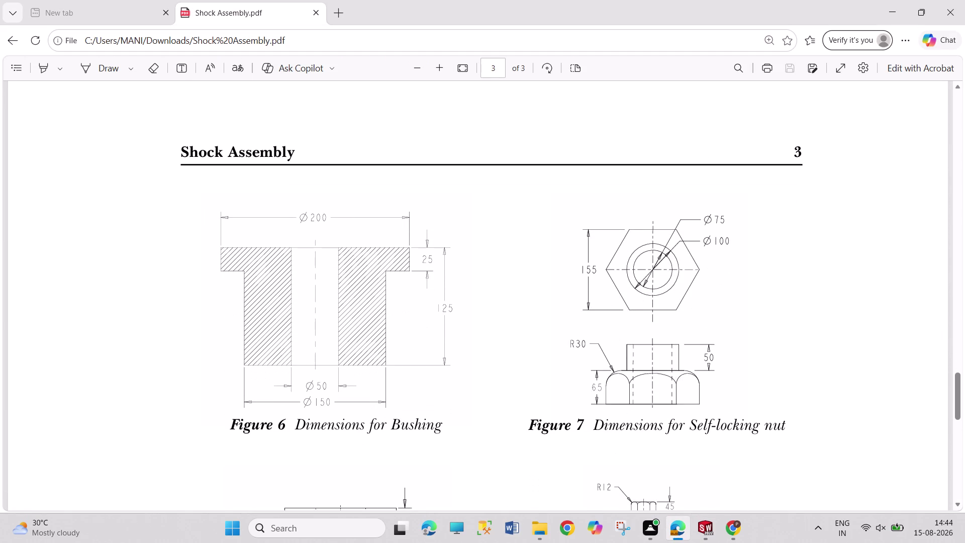
click(703, 522)
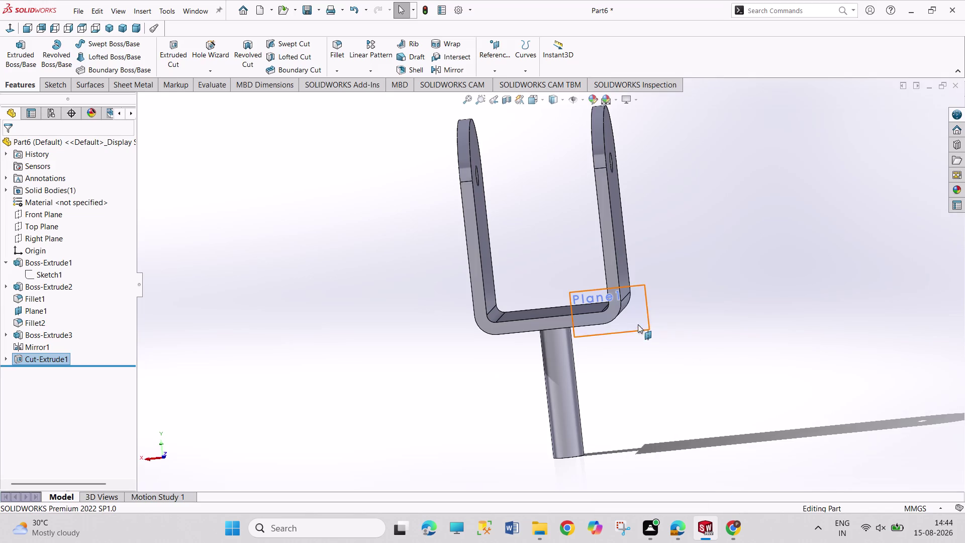
scroll(up, 3)
scroll(down, 3)
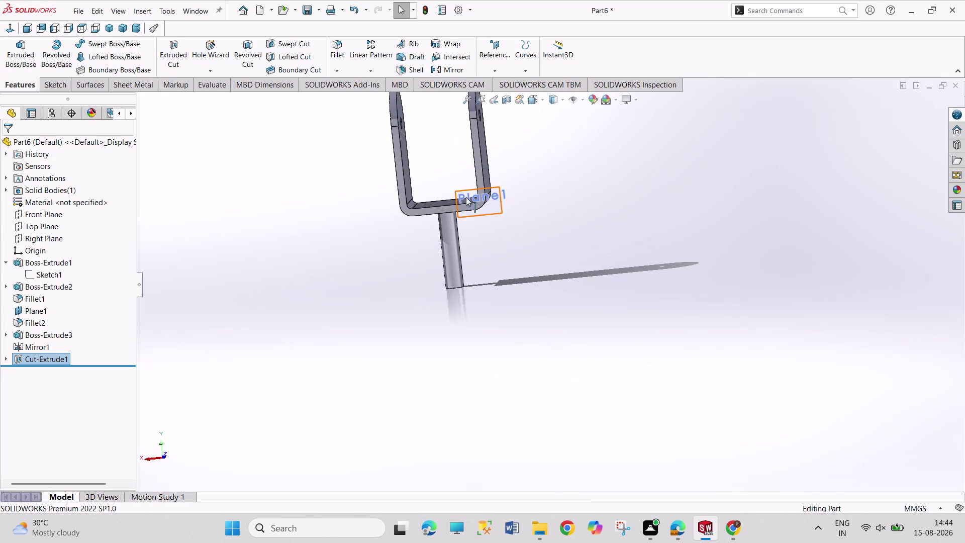
scroll(up, 3)
scroll(down, 3)
scroll(down, 3)
scroll(up, 3)
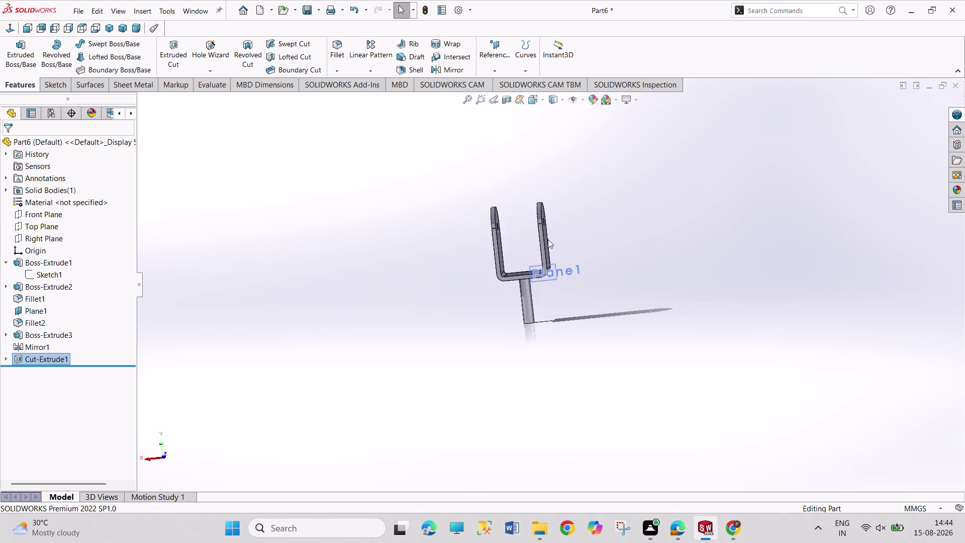
scroll(up, 3)
scroll(down, 3)
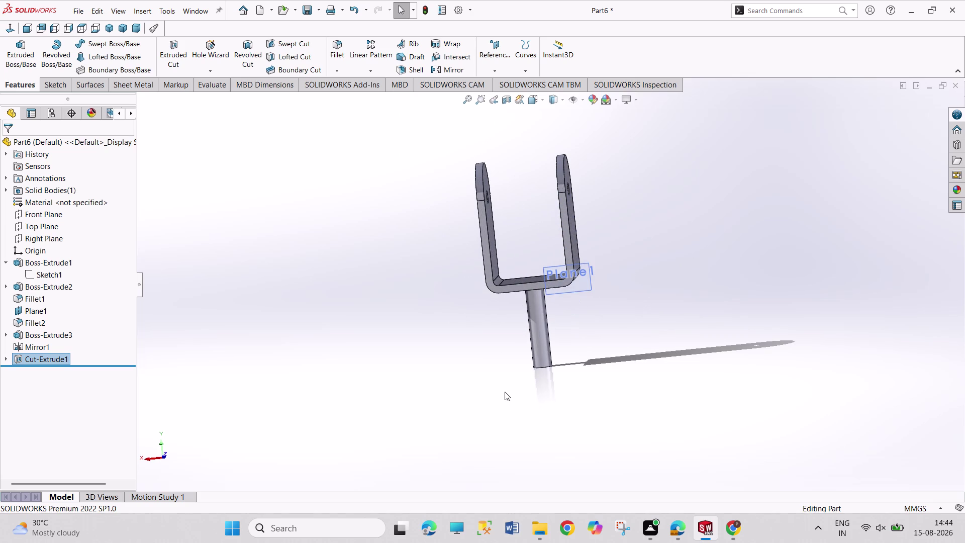
scroll(up, 3)
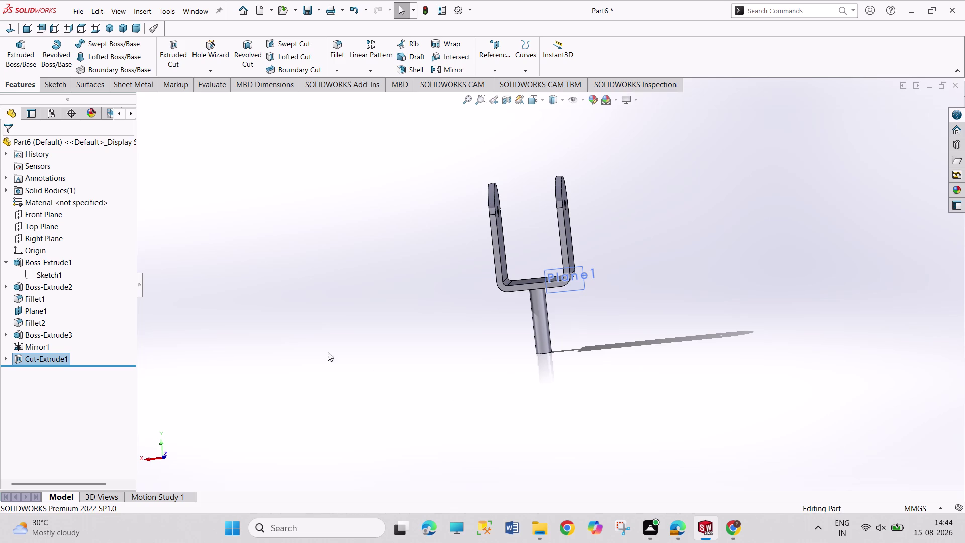
key(ctrl+s)
Browse the save folder and pick an existing shock assembly file as the name template.
scroll(down, 3)
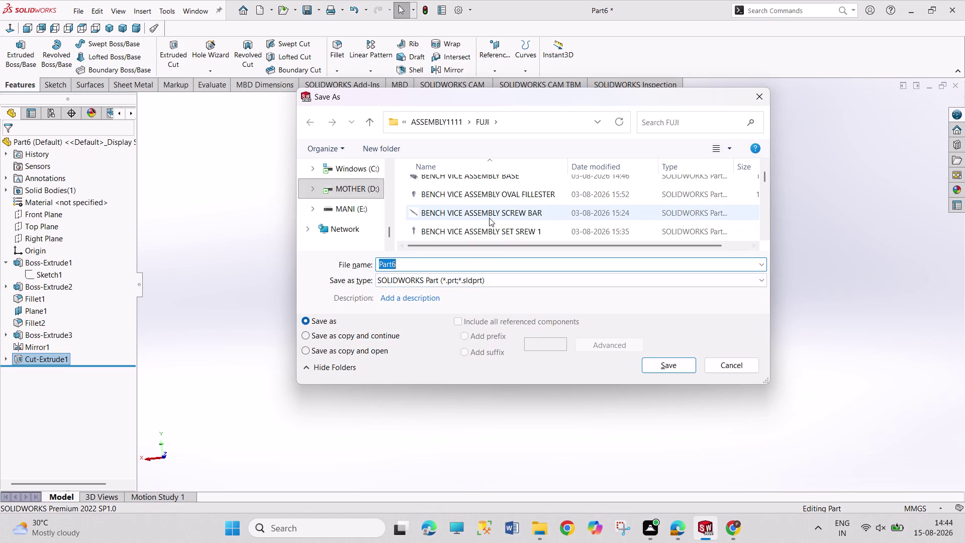
scroll(down, 3)
scroll(down, 3)
scroll(down, 3)
scroll(down, 3)
scroll(down, 3)
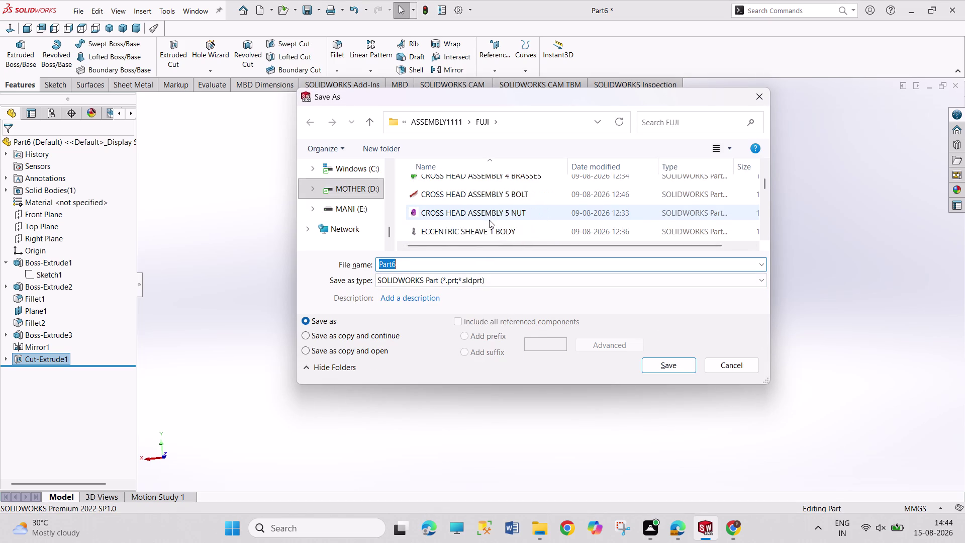
scroll(down, 3)
scroll(down, 3)
scroll(down, 3)
scroll(down, 3)
scroll(down, 3)
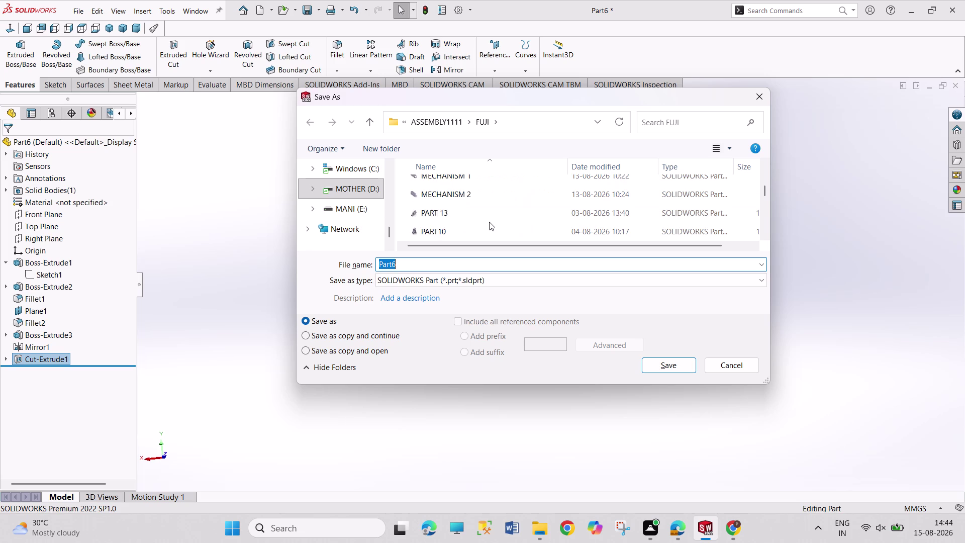
scroll(up, 3)
scroll(up, 3)
scroll(down, 3)
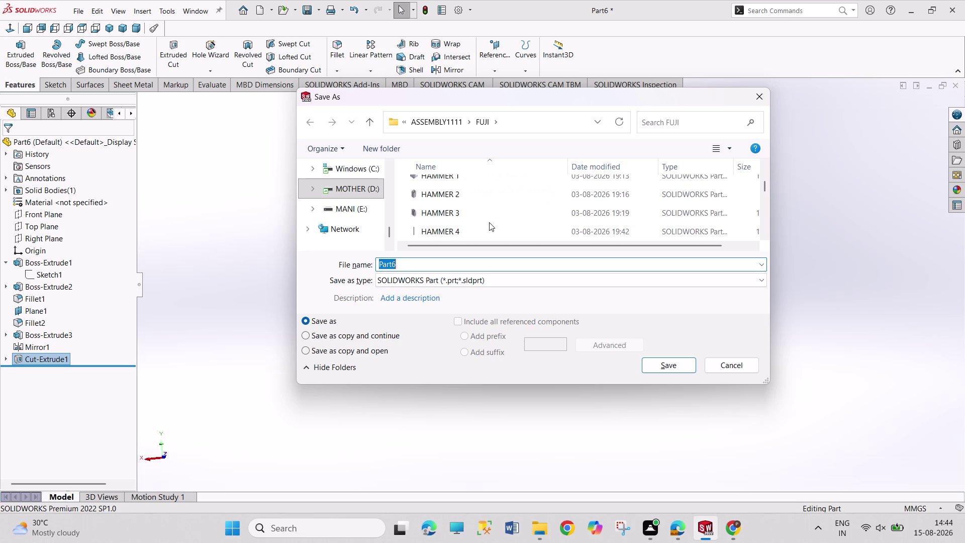
scroll(down, 3)
scroll(down, 3)
scroll(down, 3)
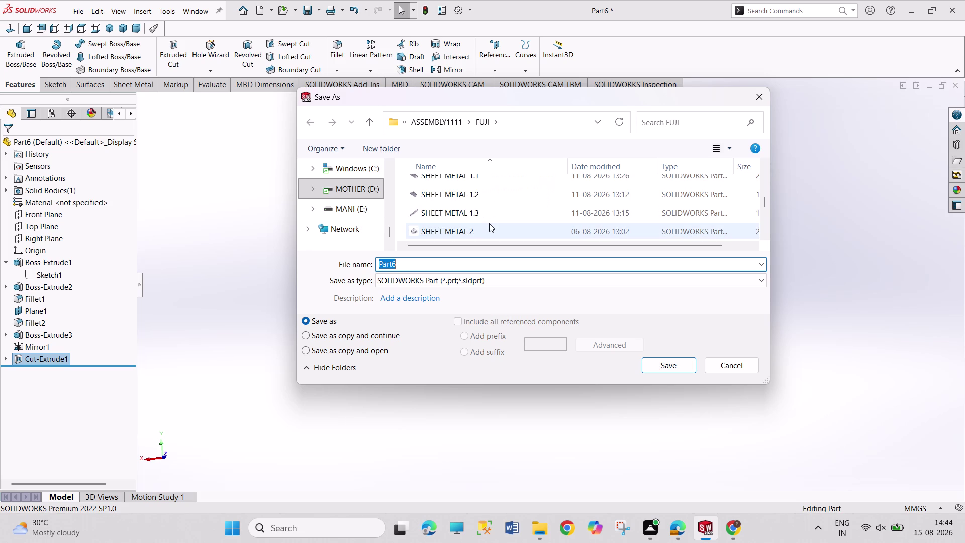
scroll(down, 3)
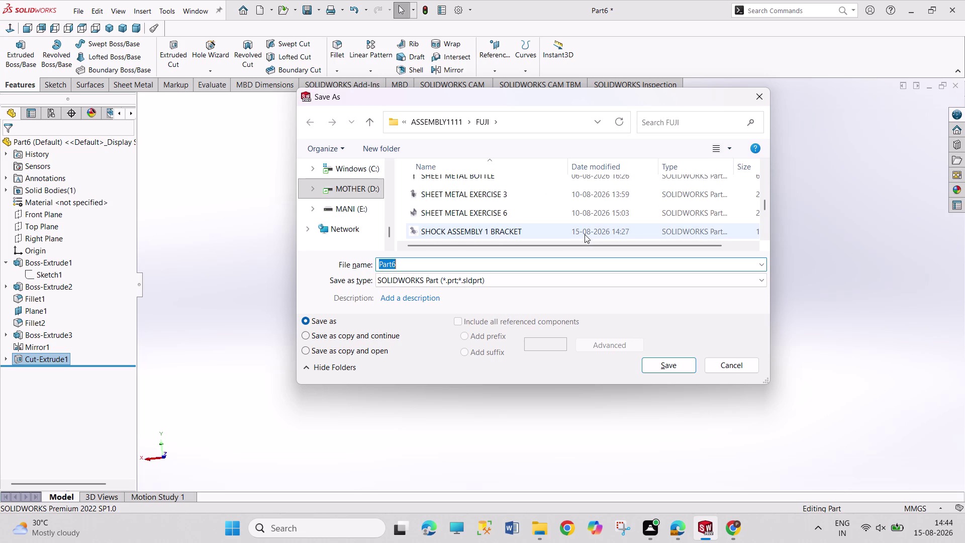
scroll(down, 3)
click(529, 214)
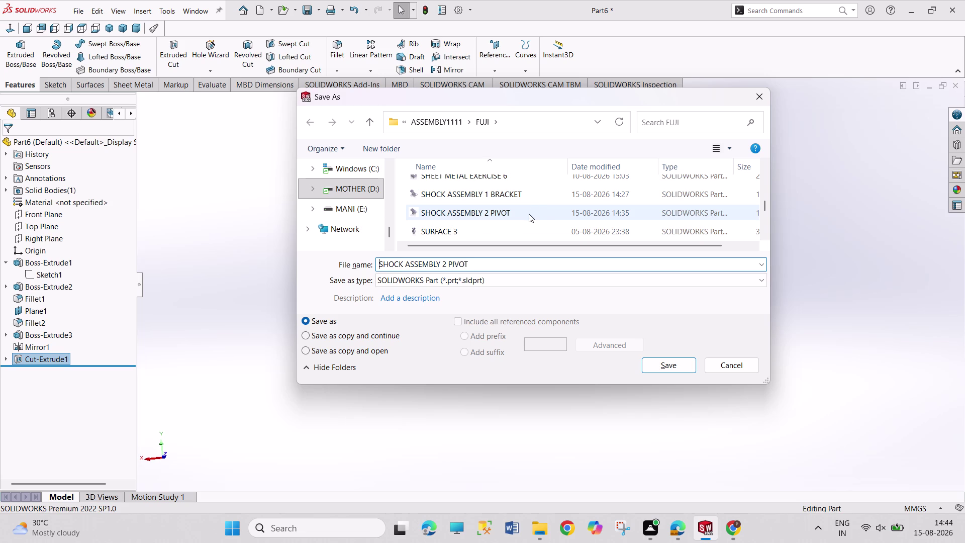
Change the file name to SHOCK ASSEMBLY 3 U-SUPPORT and save the part.
double_click(505, 266)
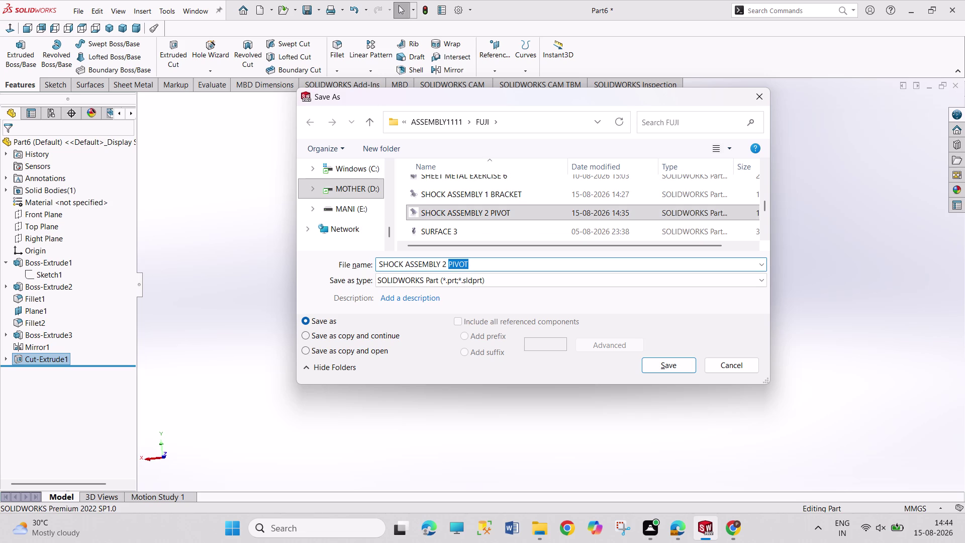
key(BackSpace)
key(BackSpace)
key(BackSpace)
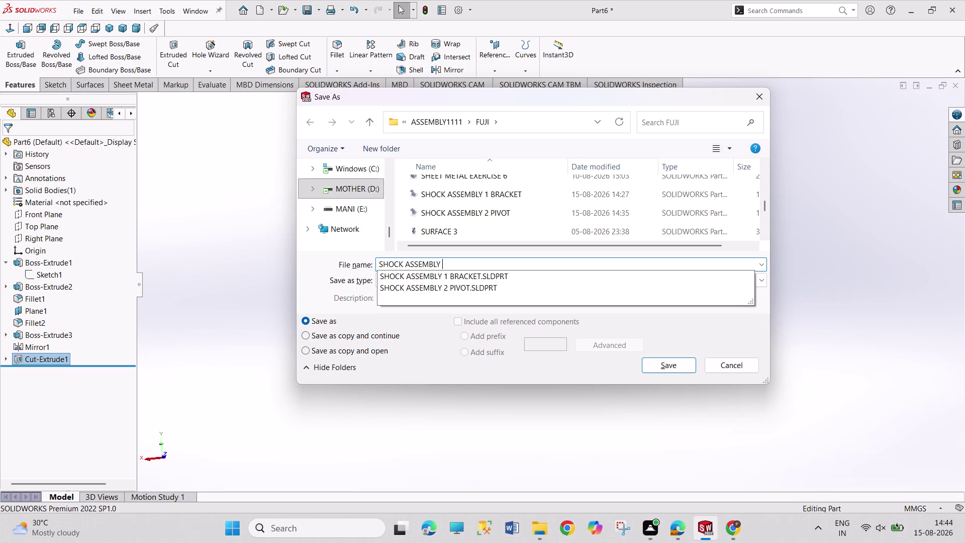
text(3 U)
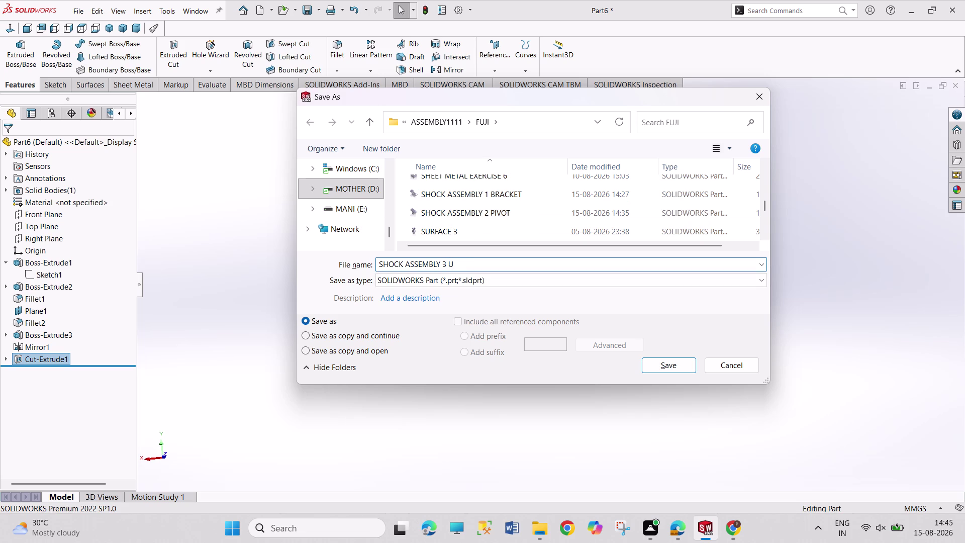
key(space)
text(DU[[)
key(BackSpace)
key(BackSpace)
key(BackSpace)
key(BackSpace)
key(BackSpace)
key(equal)
key(BackSpace)
key(minus)
key(s)
key(u)
text(P)
text(PO)
text(TY)
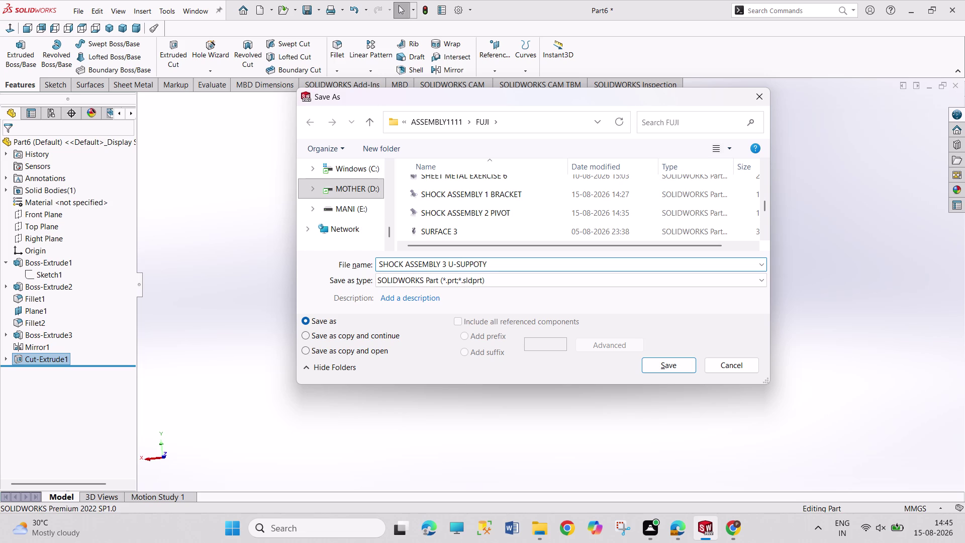
key(BackSpace)
key(BackSpace)
text(RT)
key(Return)
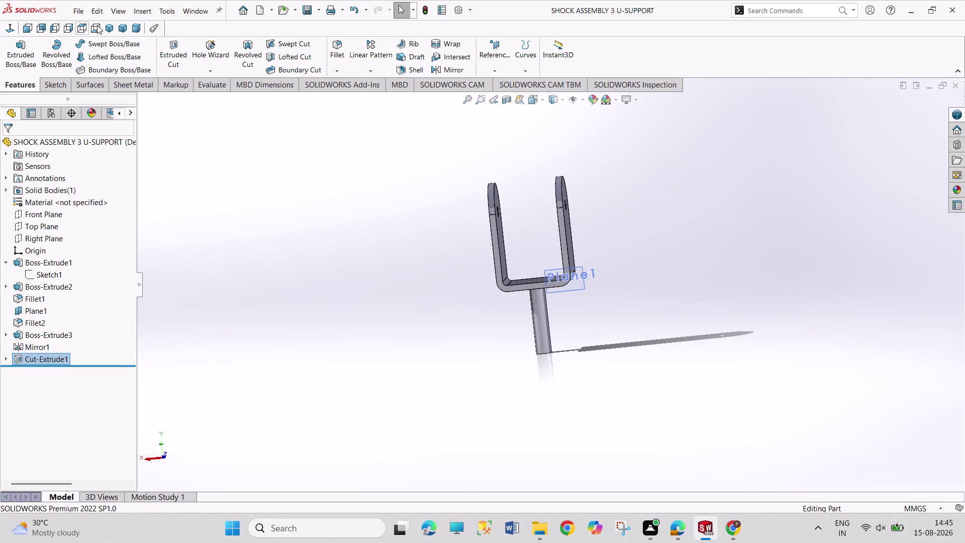
click(258, 10)
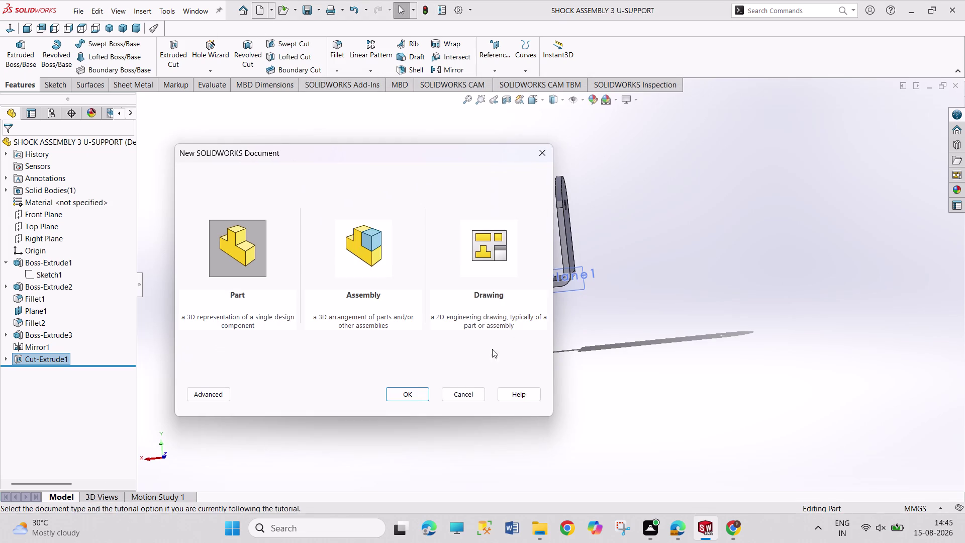
Create a new blank part and start a sketch on the Front Plane.
click(414, 396)
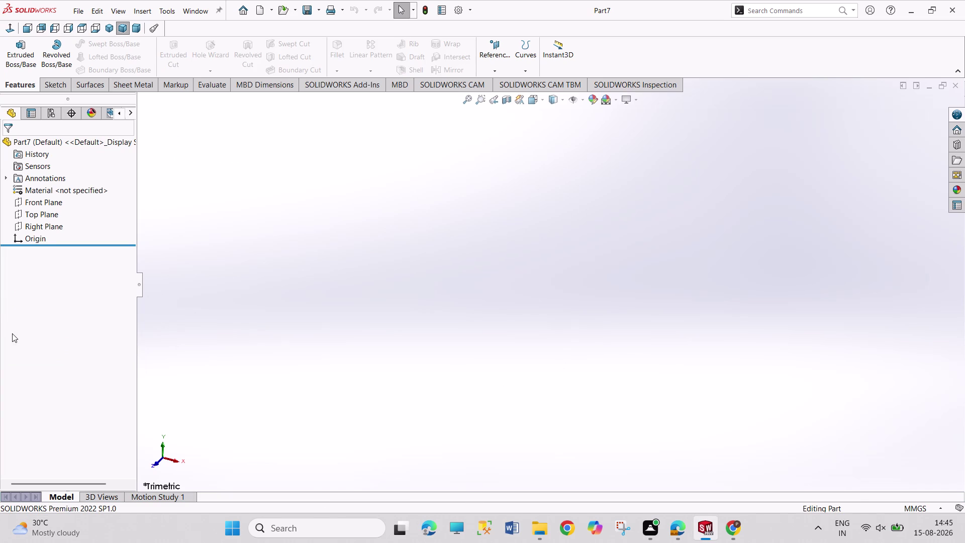
click(45, 198)
click(54, 190)
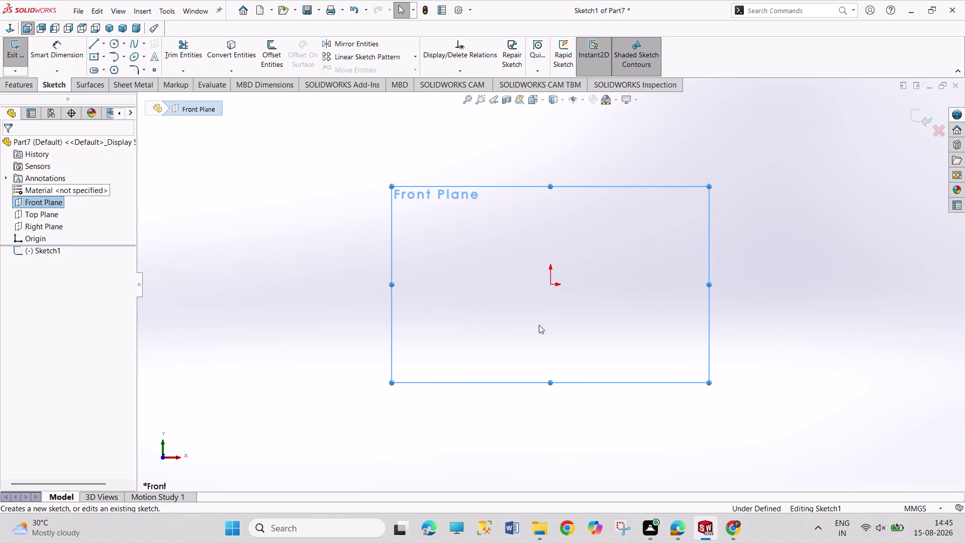
Draw a closed stepped L-shaped line profile starting at the origin.
click(91, 47)
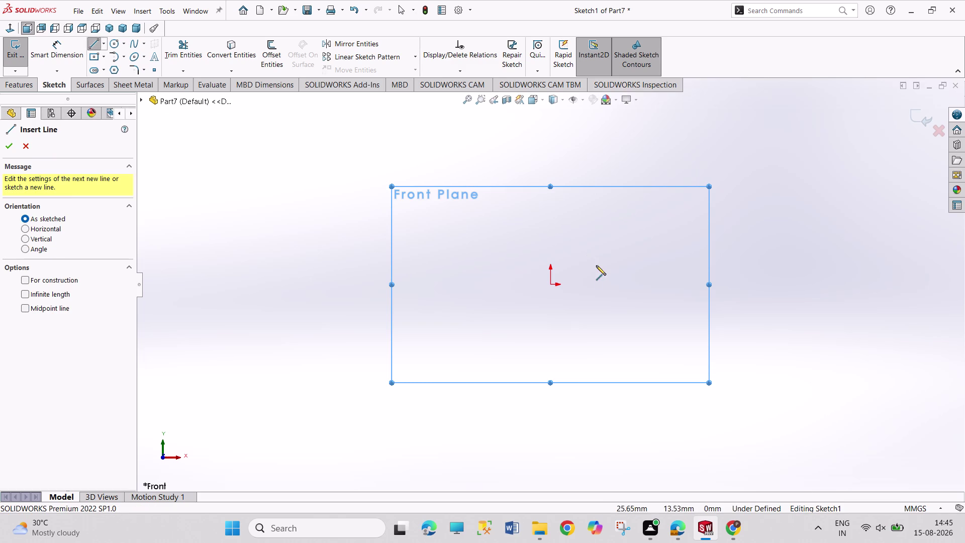
drag(600, 285, 603, 273)
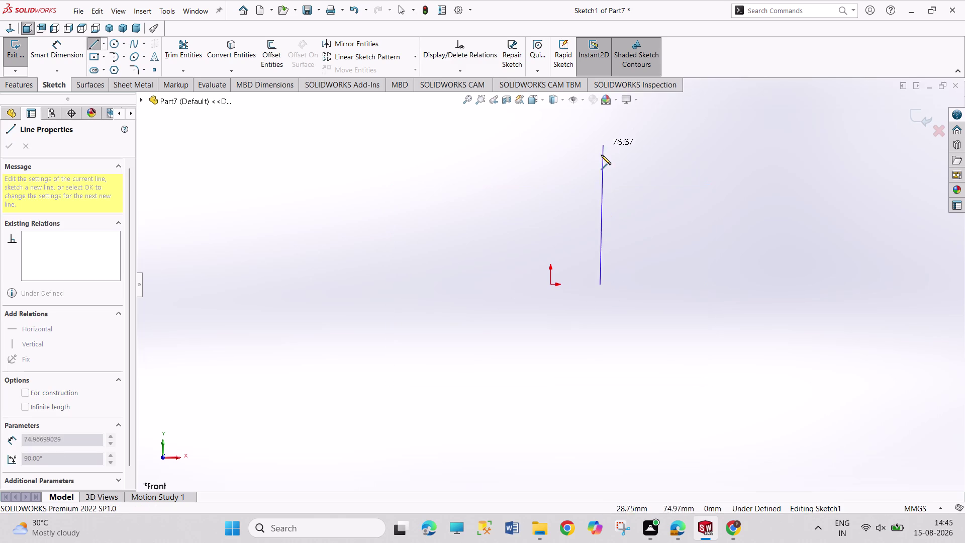
click(598, 153)
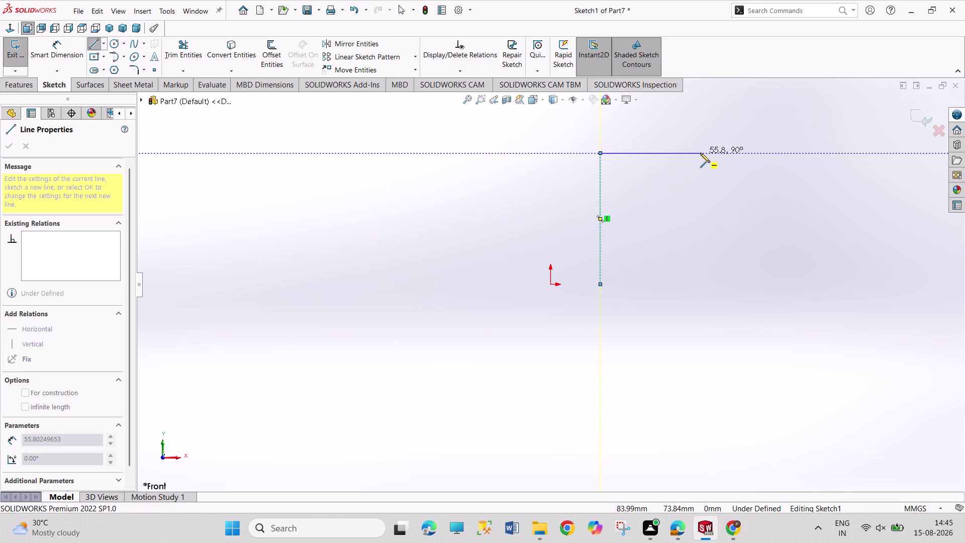
click(701, 153)
click(700, 187)
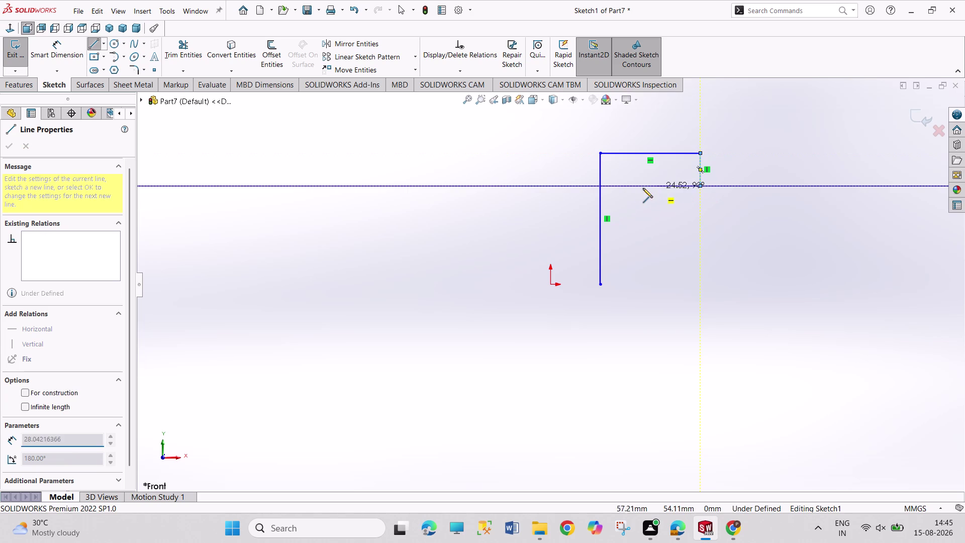
click(628, 187)
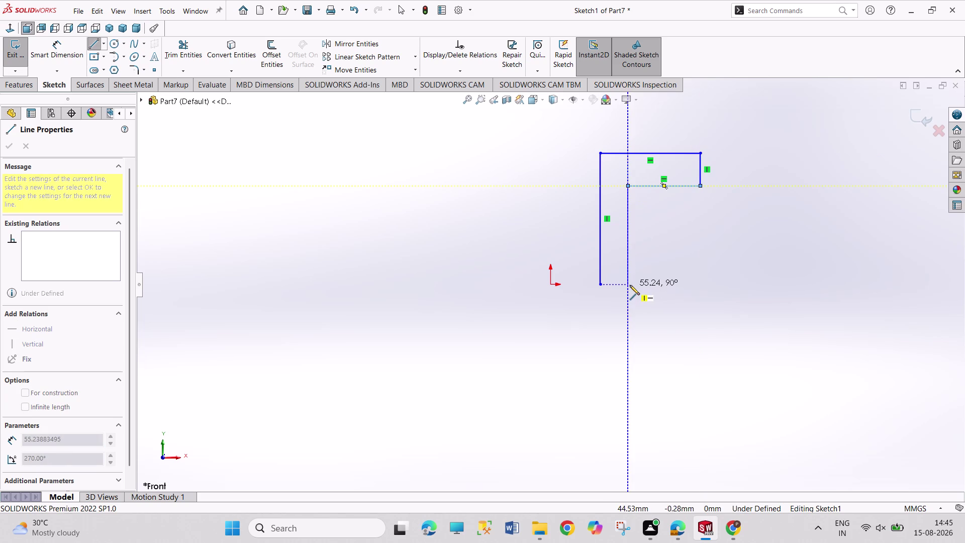
click(630, 285)
click(601, 286)
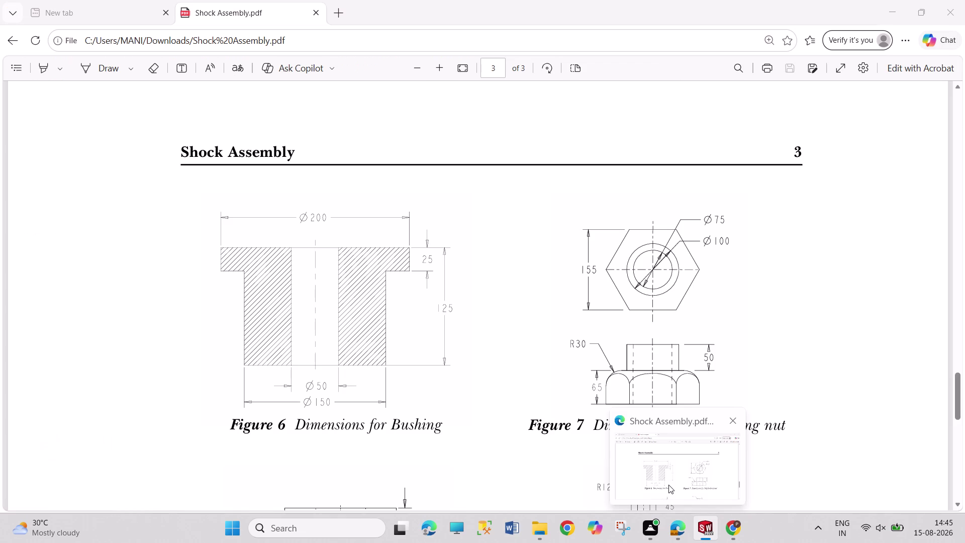
right_drag(761, 322, 766, 180)
click(624, 286)
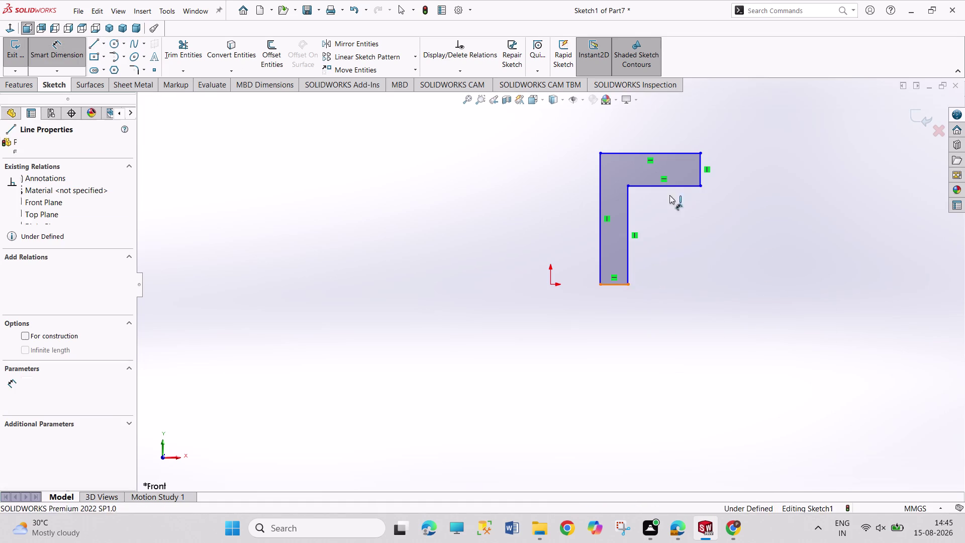
Dimension the outline's overall height to 125 mm and top flange thickness to 25 mm.
drag(678, 154, 680, 159)
click(782, 251)
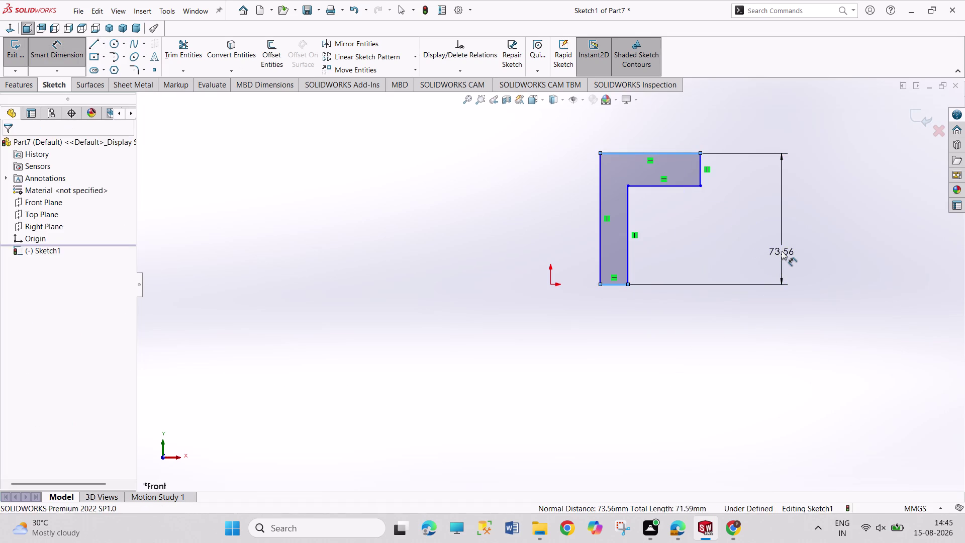
text(125)
key(Return)
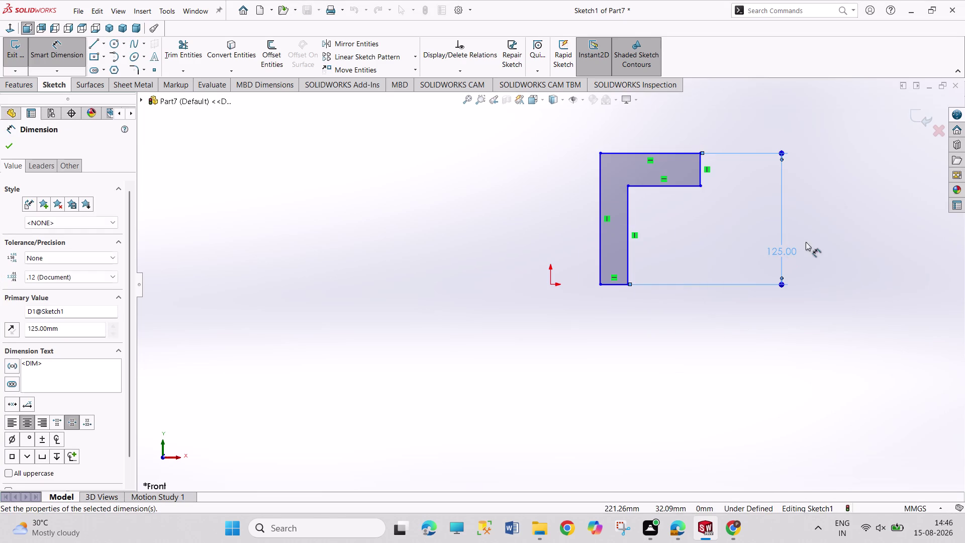
click(702, 177)
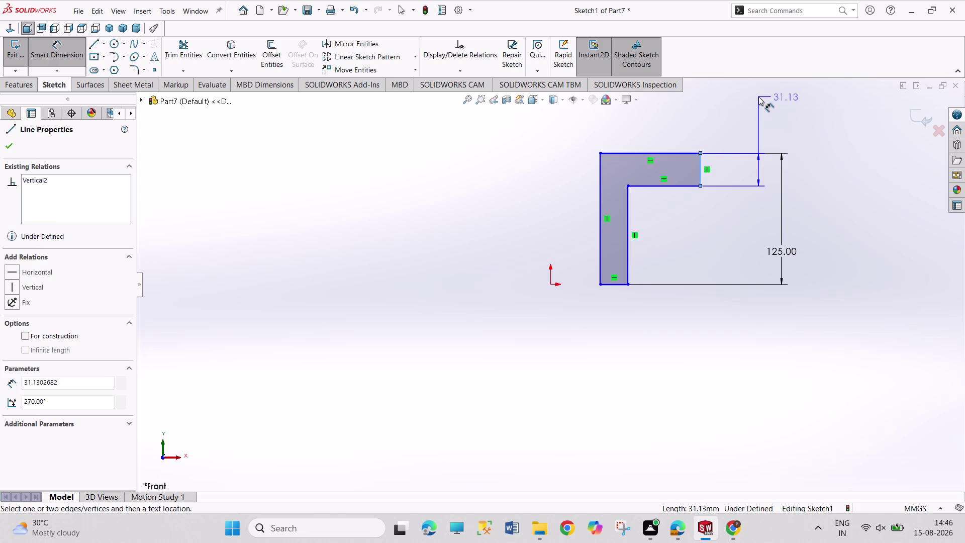
click(759, 97)
key(2)
key(Return)
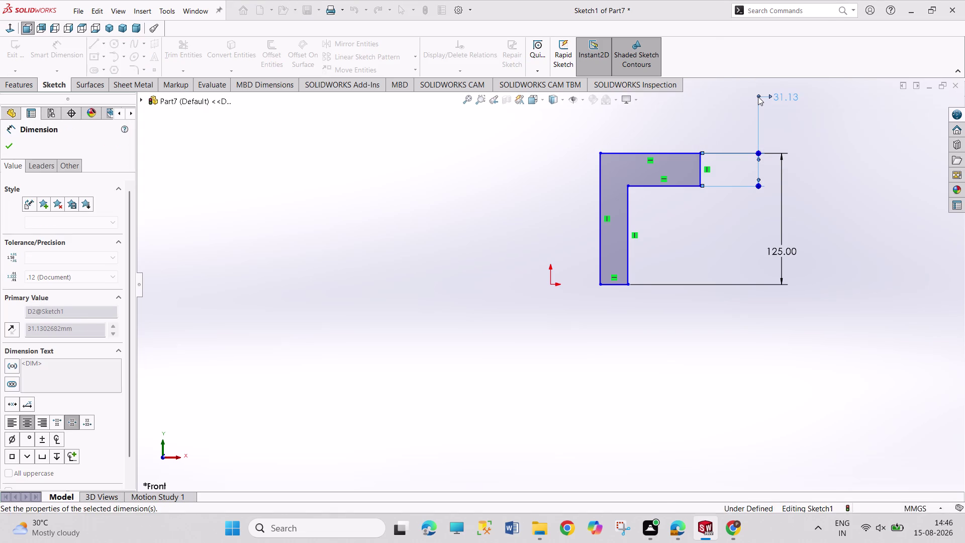
right_click(704, 230)
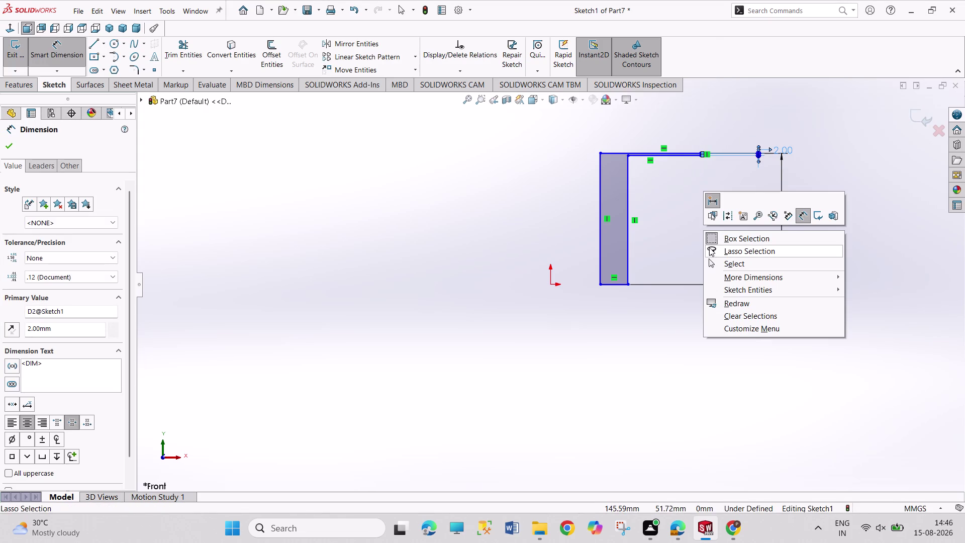
click(712, 263)
double_click(792, 150)
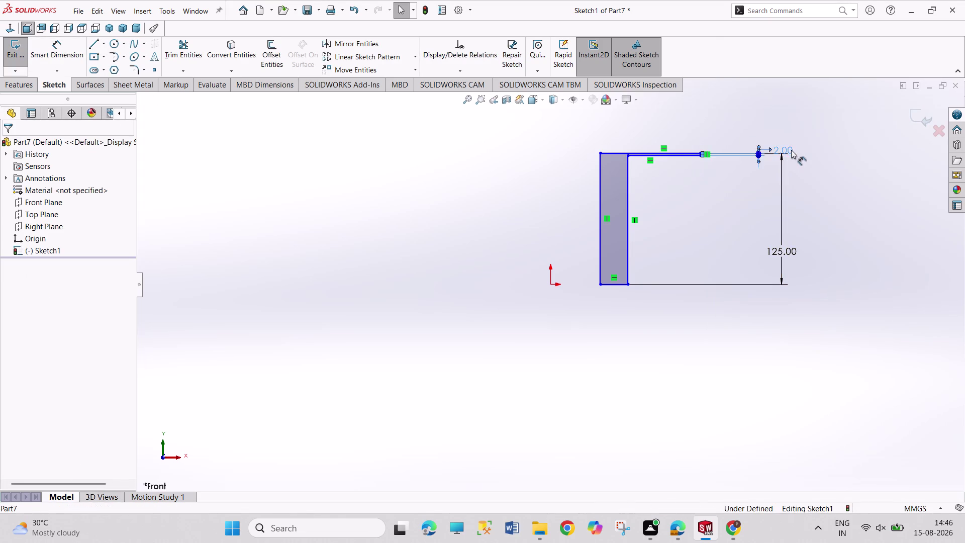
text(25)
key(Return)
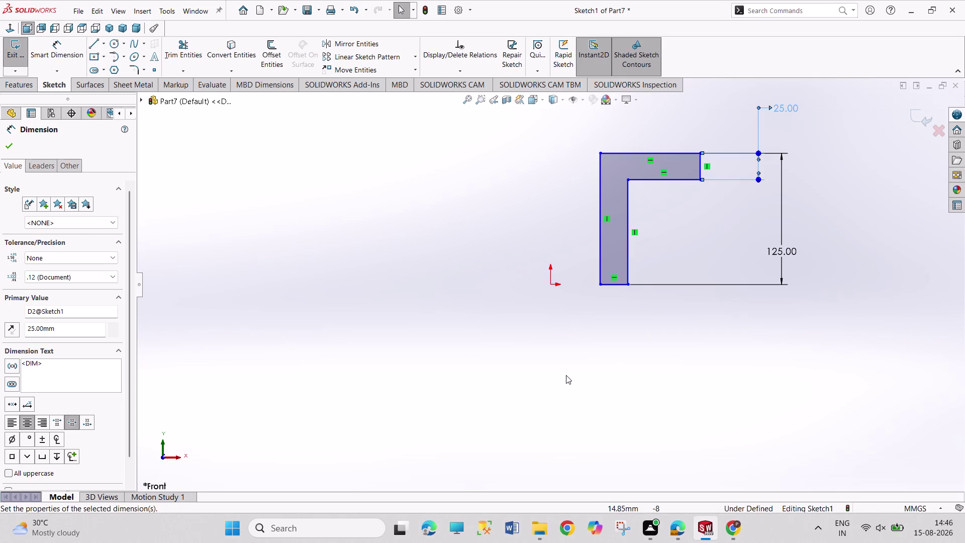
Dimension the outline 25 mm horizontally from the origin.
right_drag(566, 375, 558, 273)
click(551, 284)
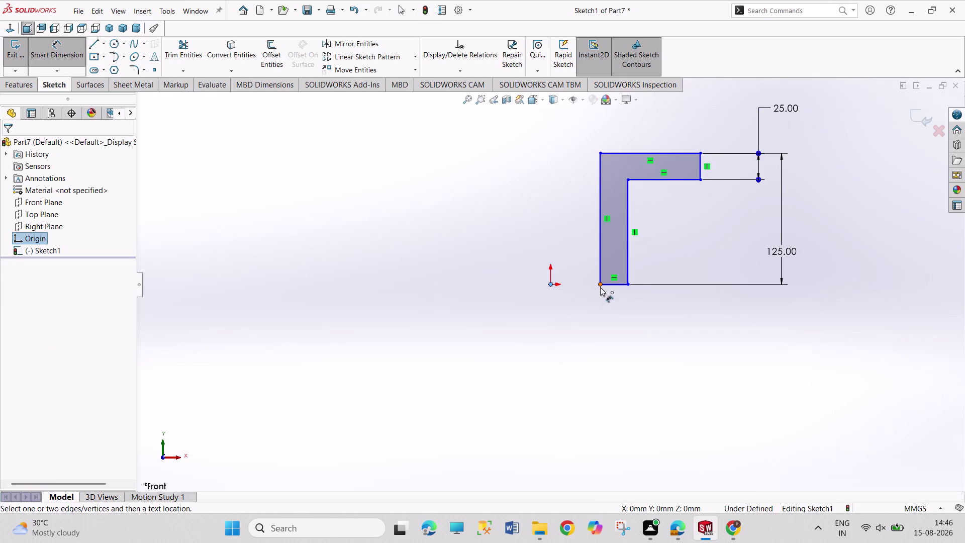
click(601, 287)
click(583, 319)
text(25)
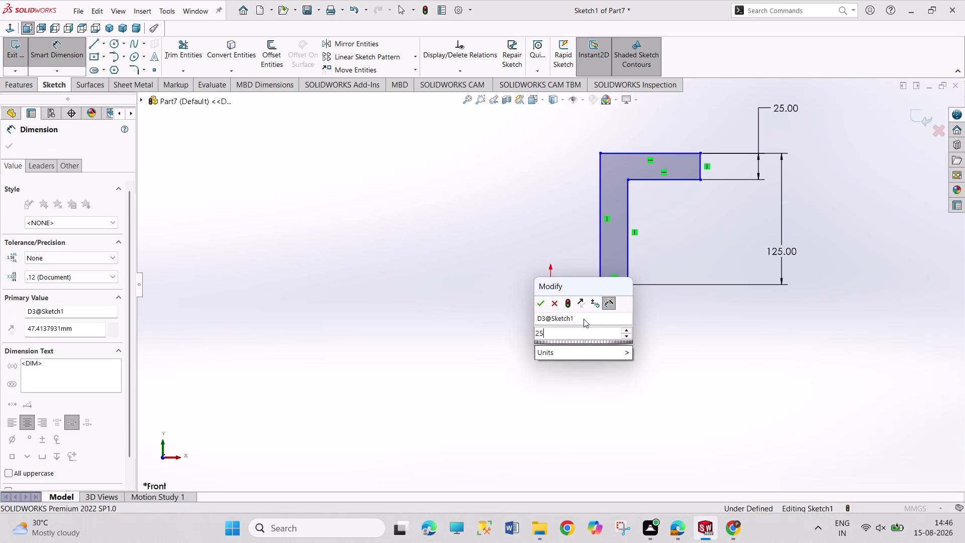
key(Return)
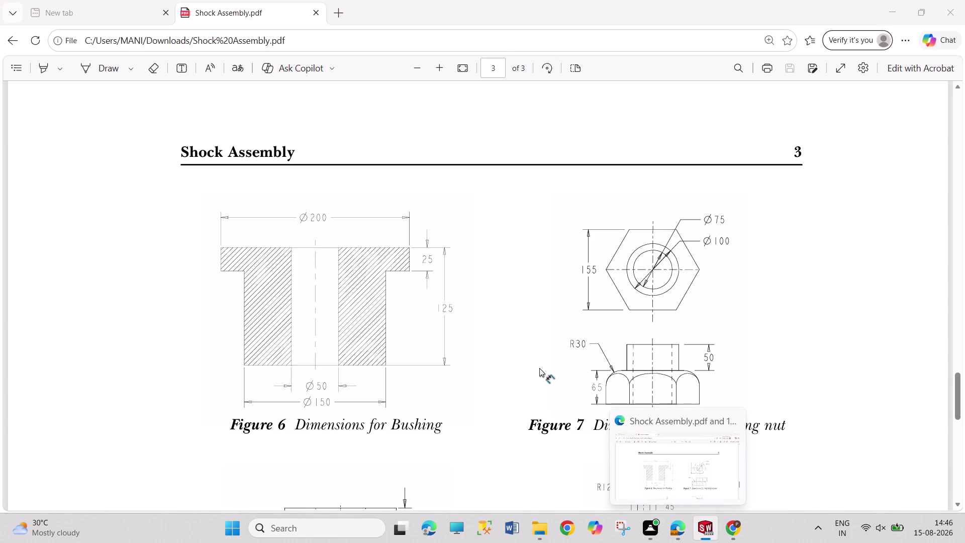
drag(553, 283, 551, 288)
click(605, 284)
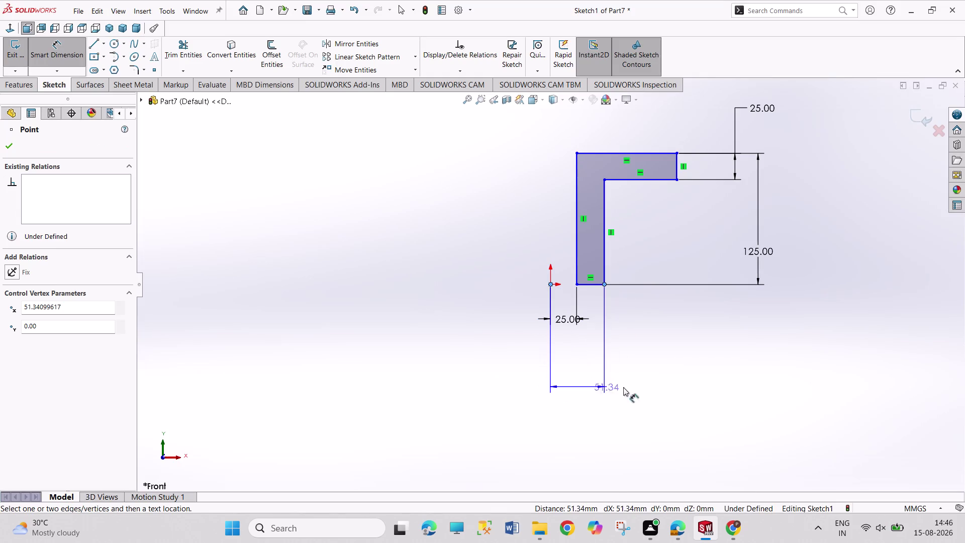
Dimension the inner vertical edge 75 mm and the flange's right end 100 mm from the origin.
click(639, 387)
text(75)
key(Return)
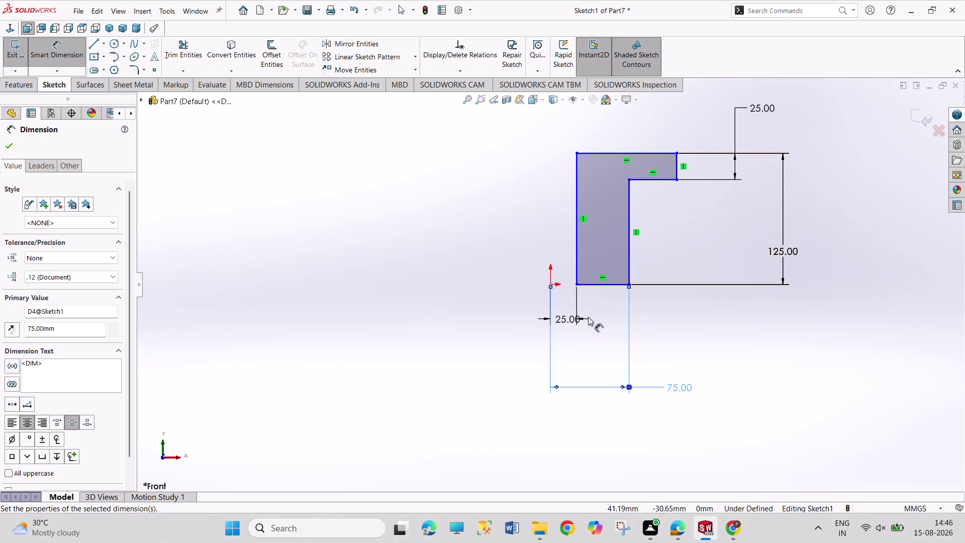
click(550, 284)
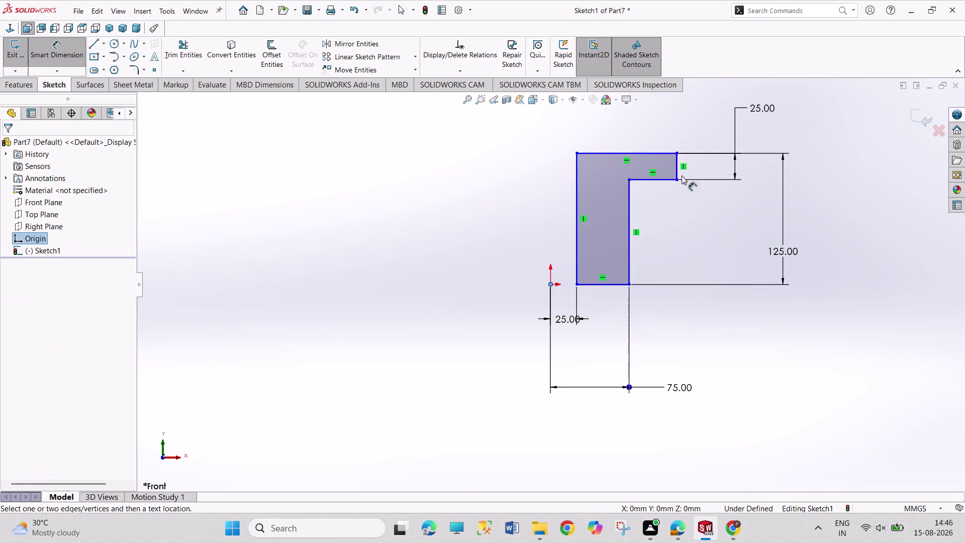
drag(677, 179, 677, 189)
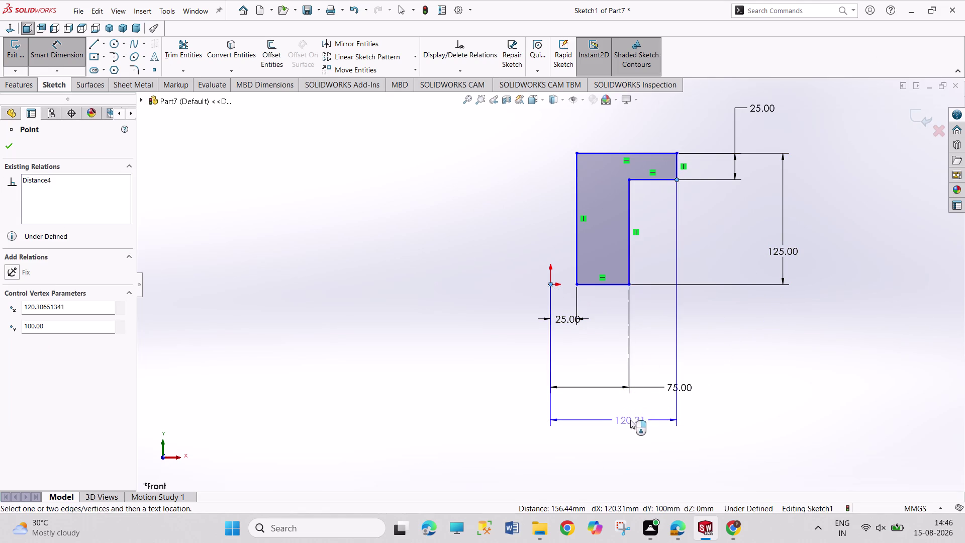
click(631, 419)
text(100)
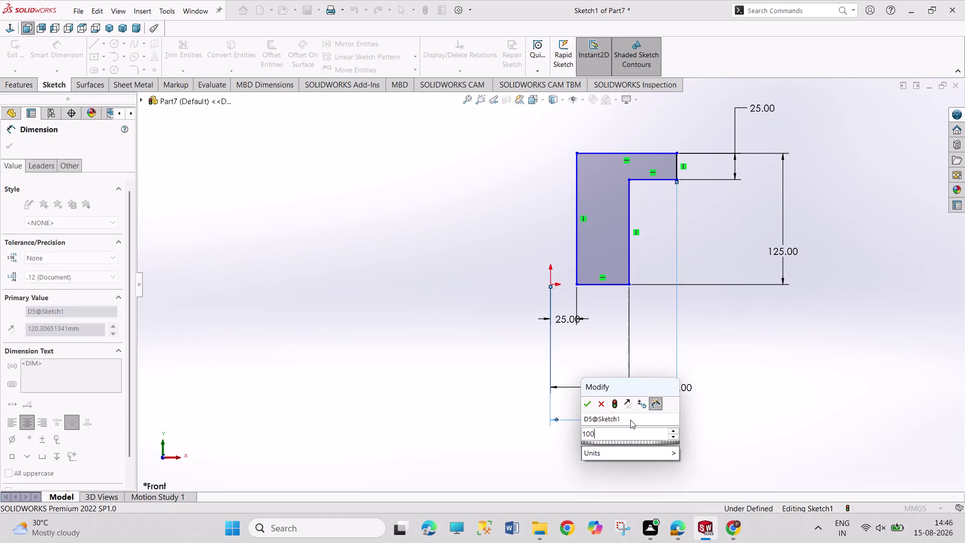
key(Return)
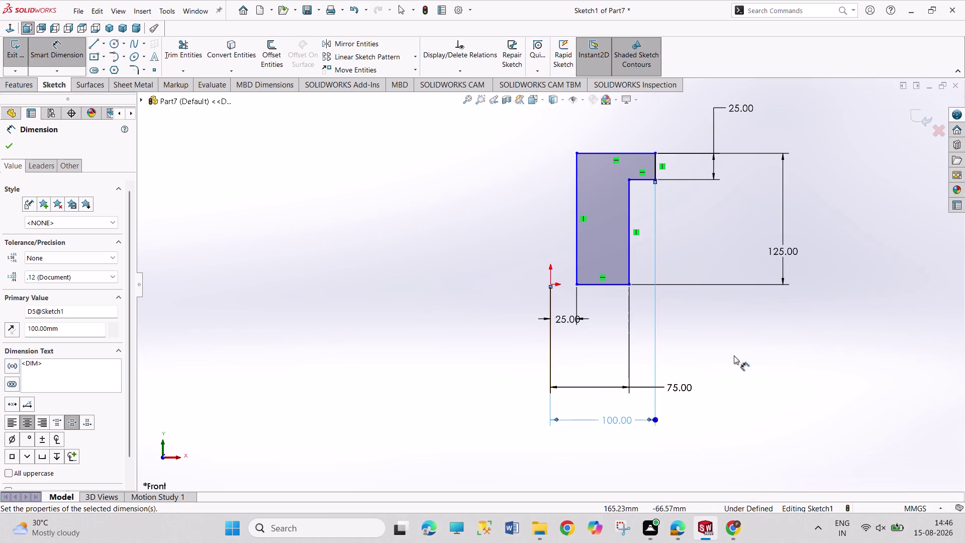
right_click(757, 374)
click(773, 413)
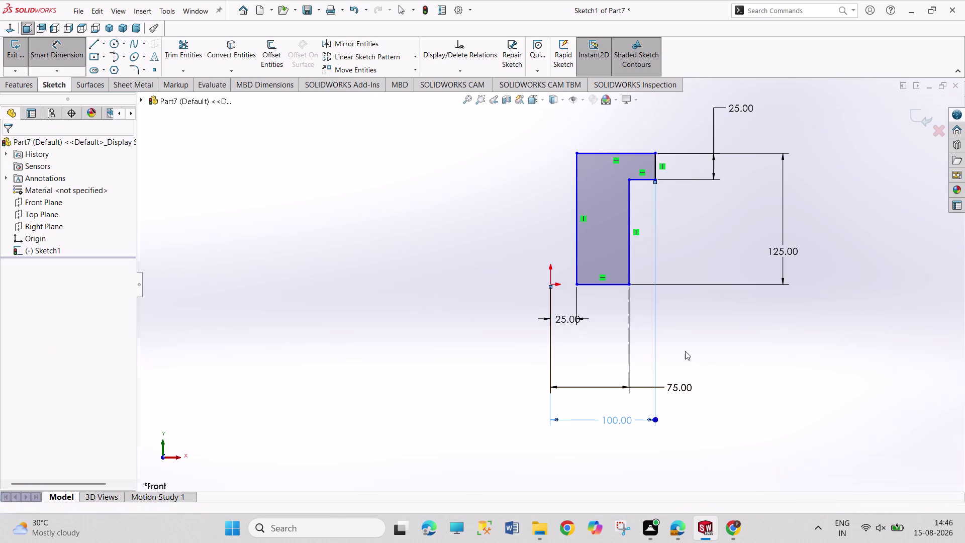
Add a Horizontal relation between the profile's lower corner and the origin, then exit Sketch1.
drag(606, 287, 639, 288)
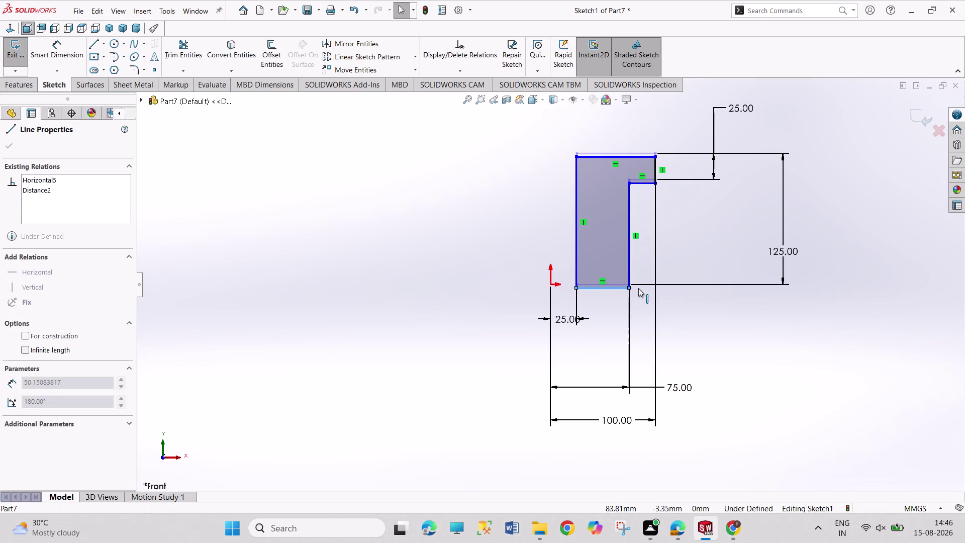
drag(639, 288, 645, 280)
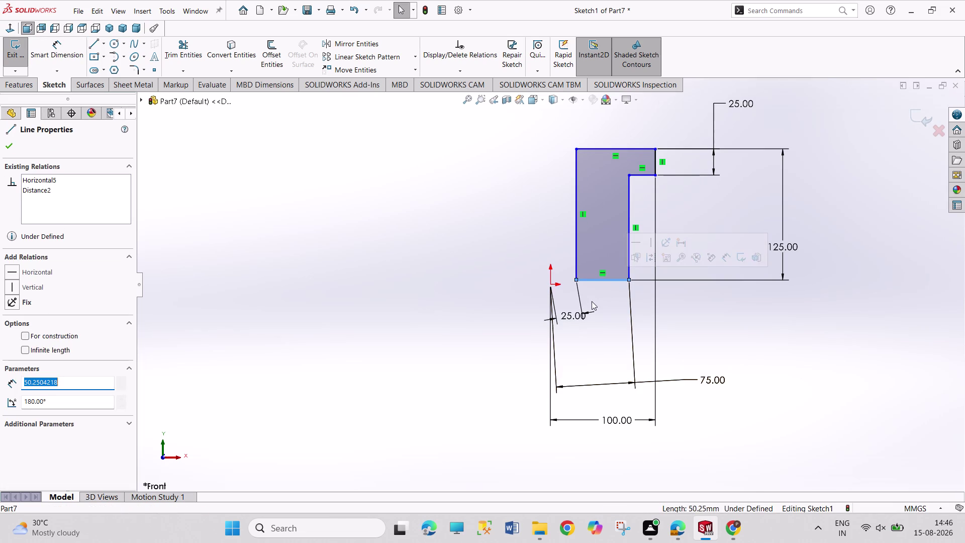
click(592, 302)
click(574, 280)
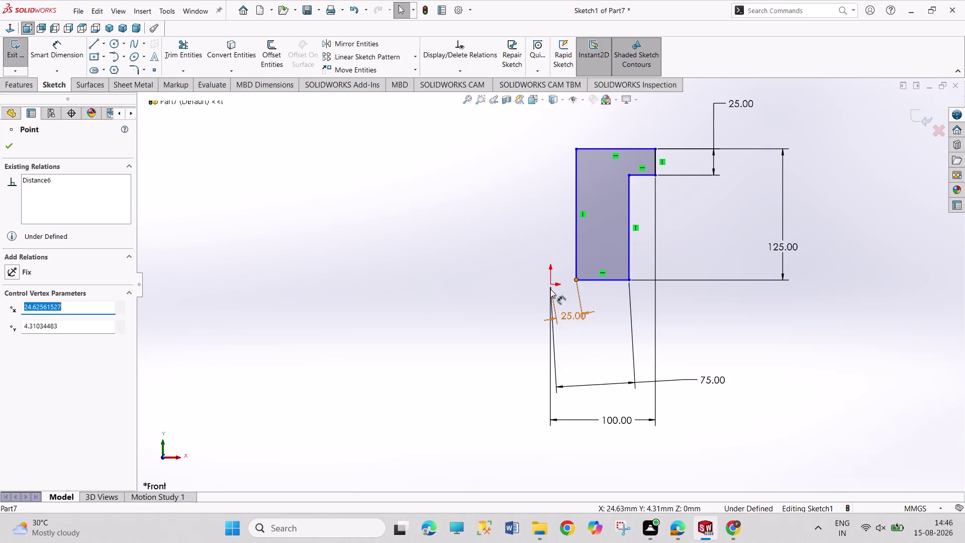
click(550, 286)
click(578, 241)
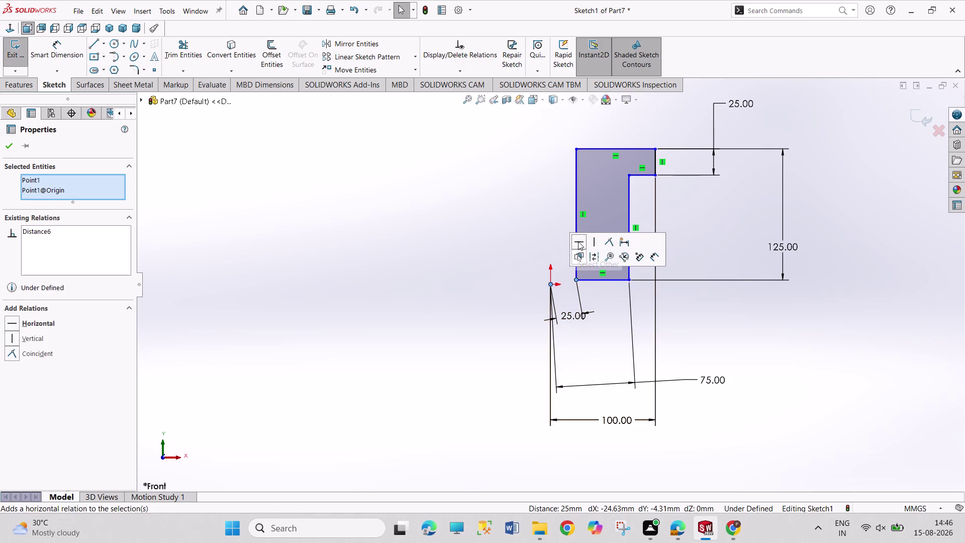
click(729, 346)
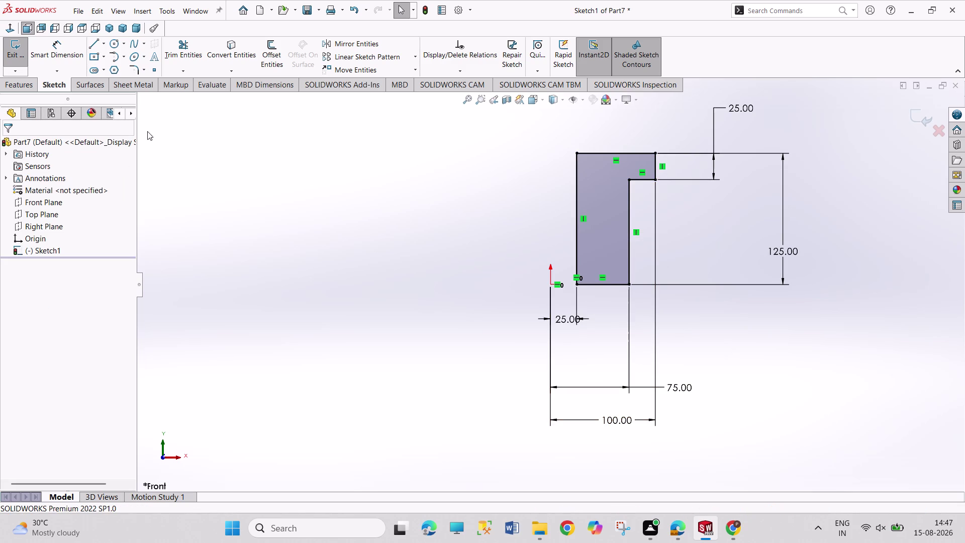
click(20, 55)
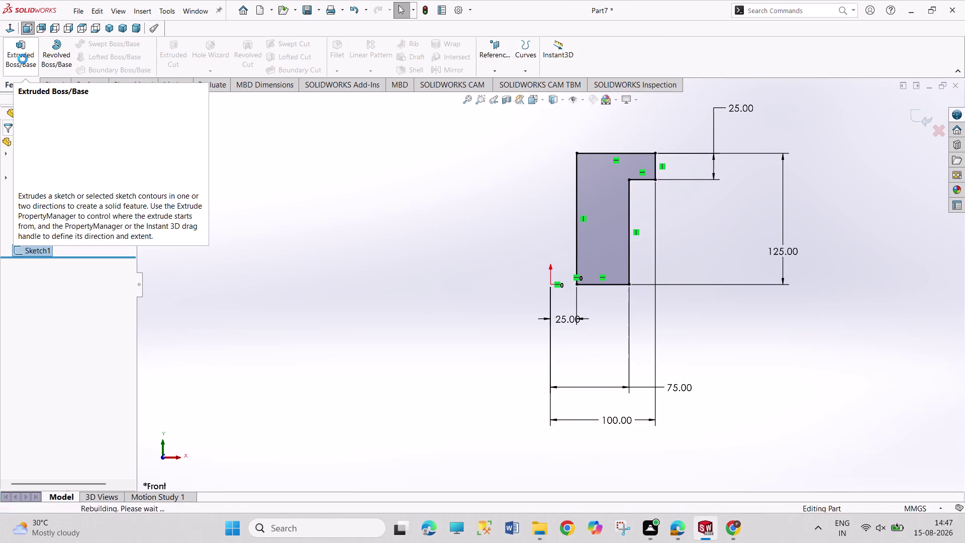
Cancel the axis-less revolve and reopen Sketch1 for editing.
click(69, 57)
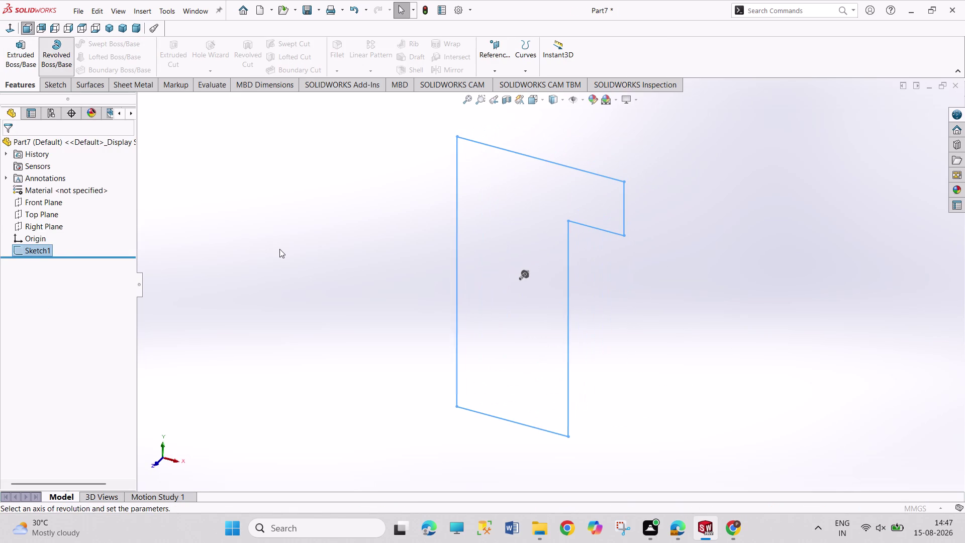
click(25, 146)
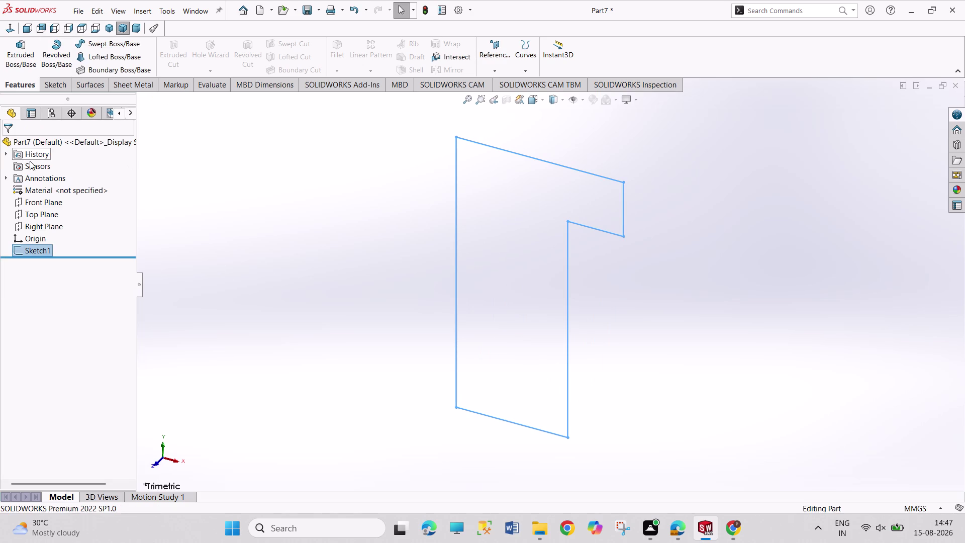
right_click(459, 301)
right_click(454, 297)
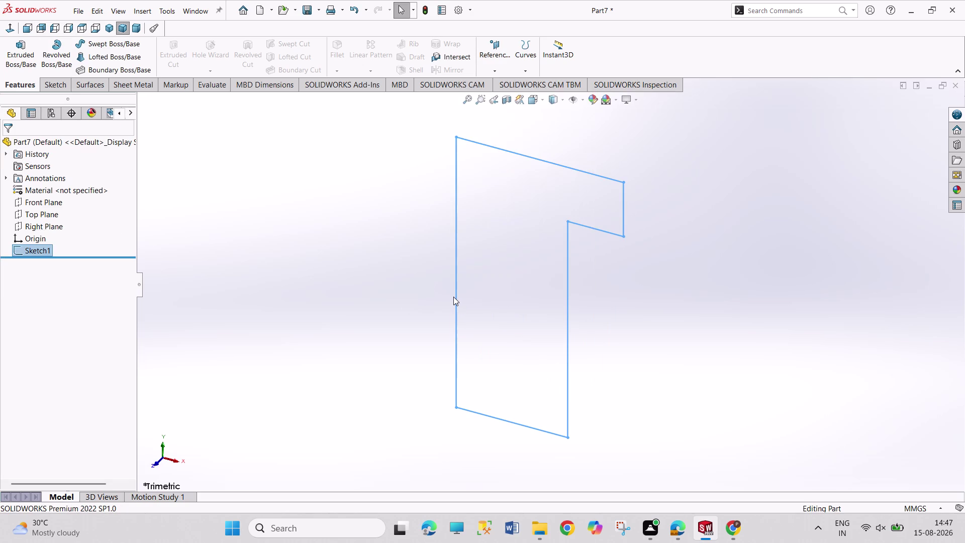
right_click(454, 303)
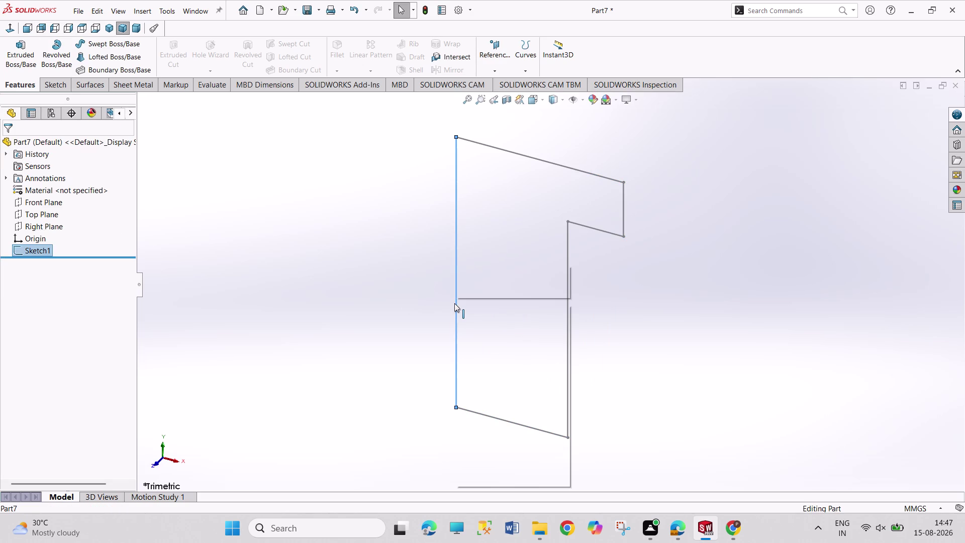
click(459, 275)
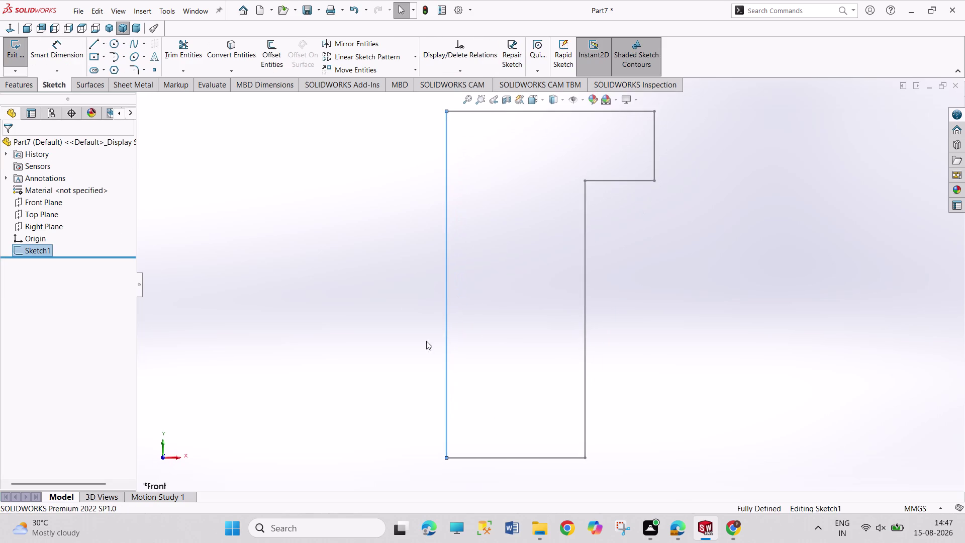
Draw a vertical construction centerline upward from the origin and exit the sketch.
scroll(up, 3)
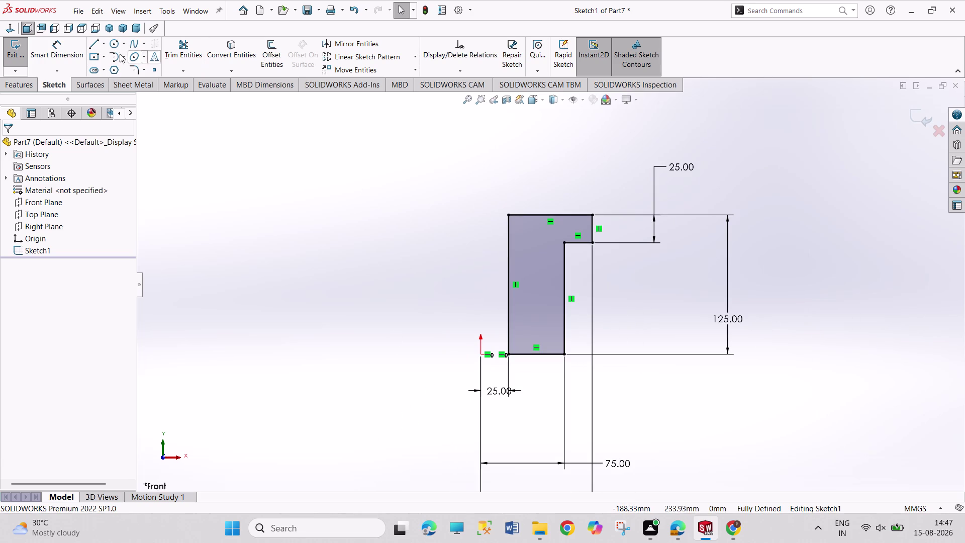
click(107, 47)
click(111, 65)
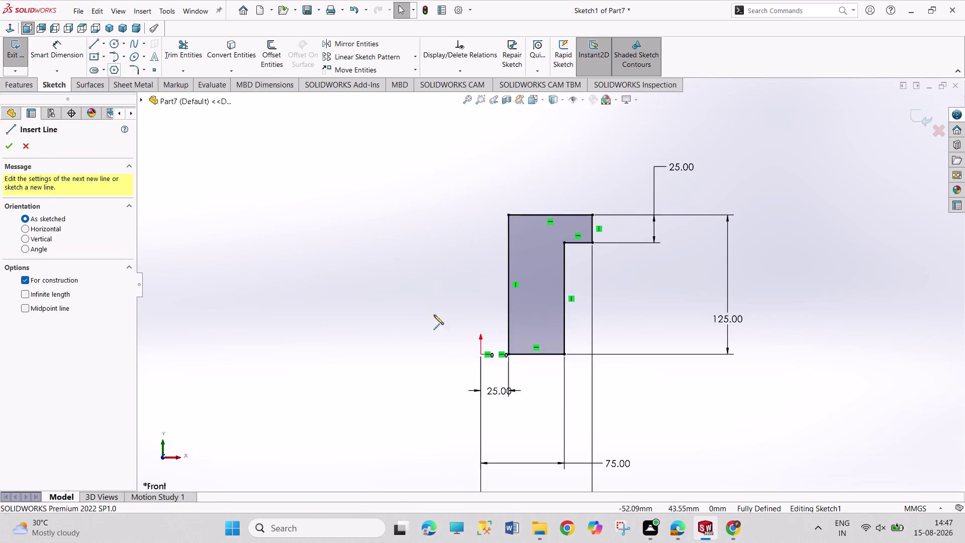
click(480, 354)
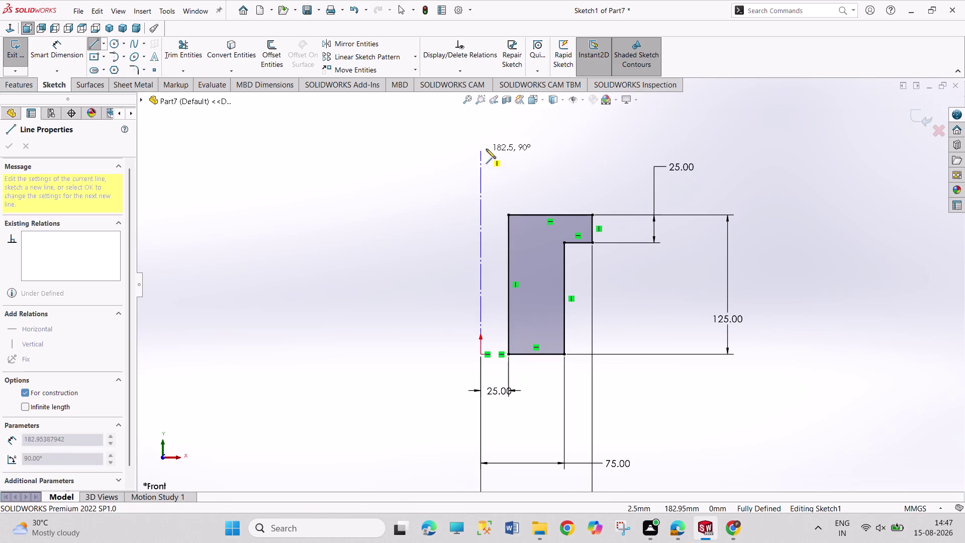
click(482, 143)
right_click(412, 170)
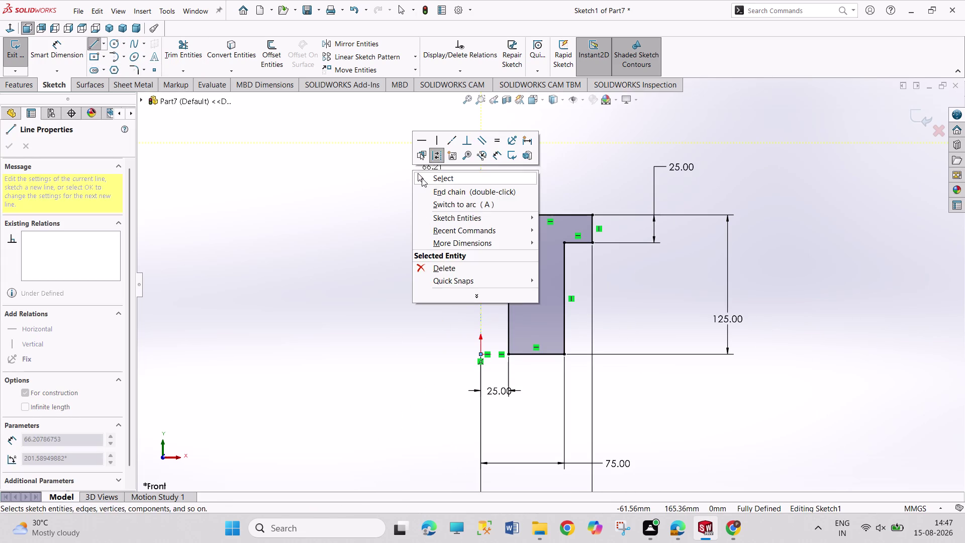
click(422, 178)
click(16, 52)
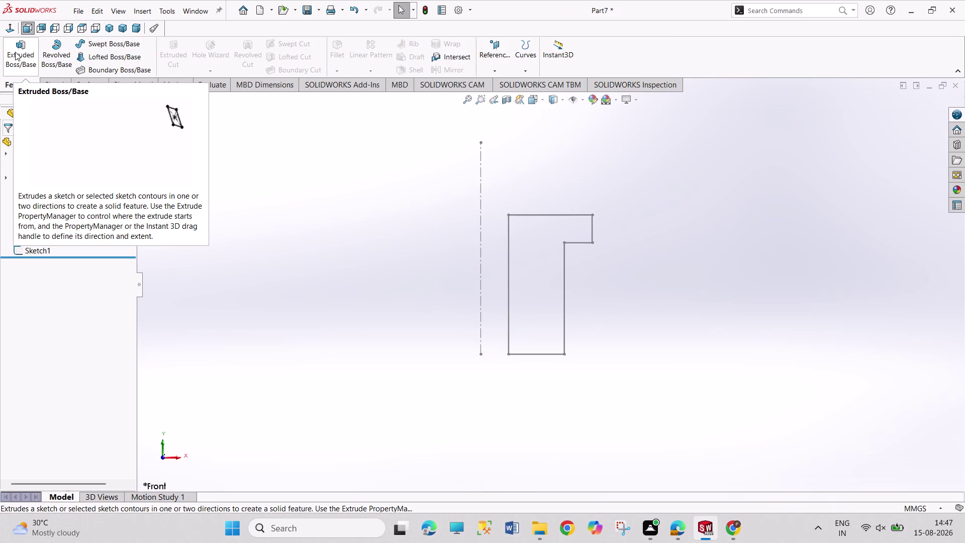
Revolve Sketch1 360° about the centerline into a flanged bushing with a bore.
click(46, 55)
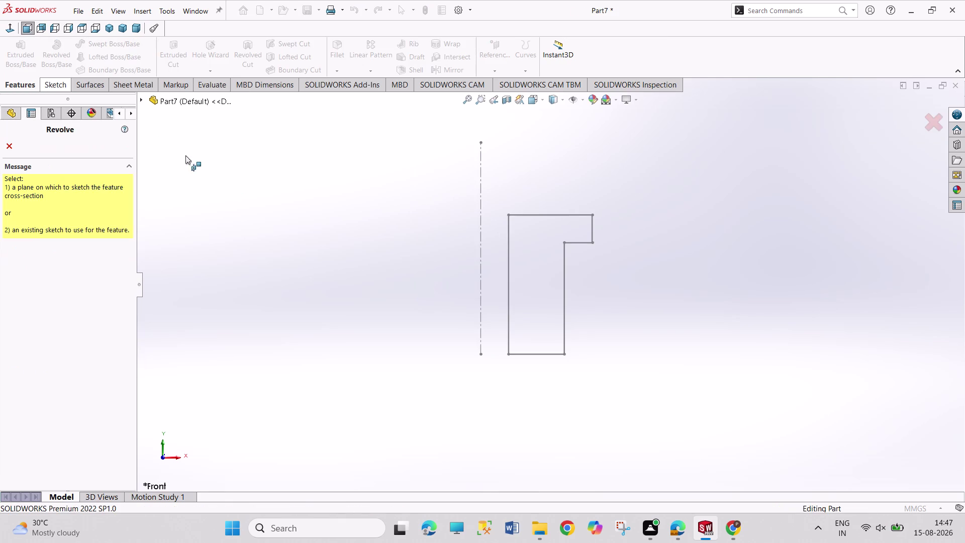
click(511, 297)
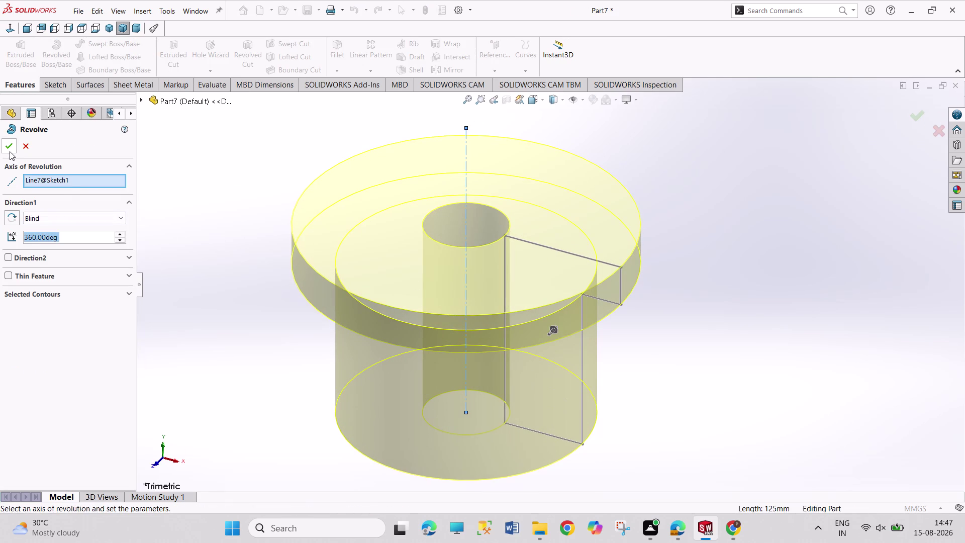
click(9, 151)
scroll(up, 3)
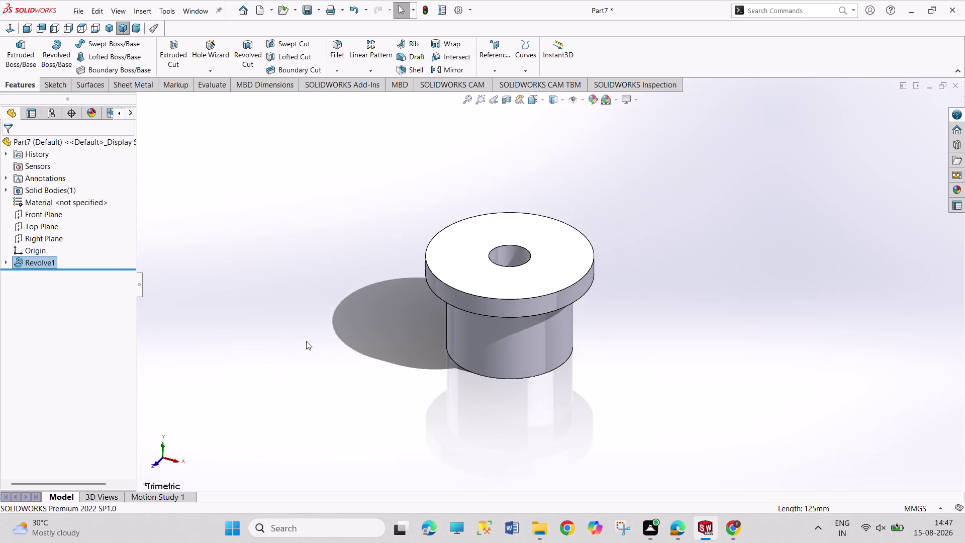
scroll(up, 3)
scroll(down, 3)
scroll(up, 3)
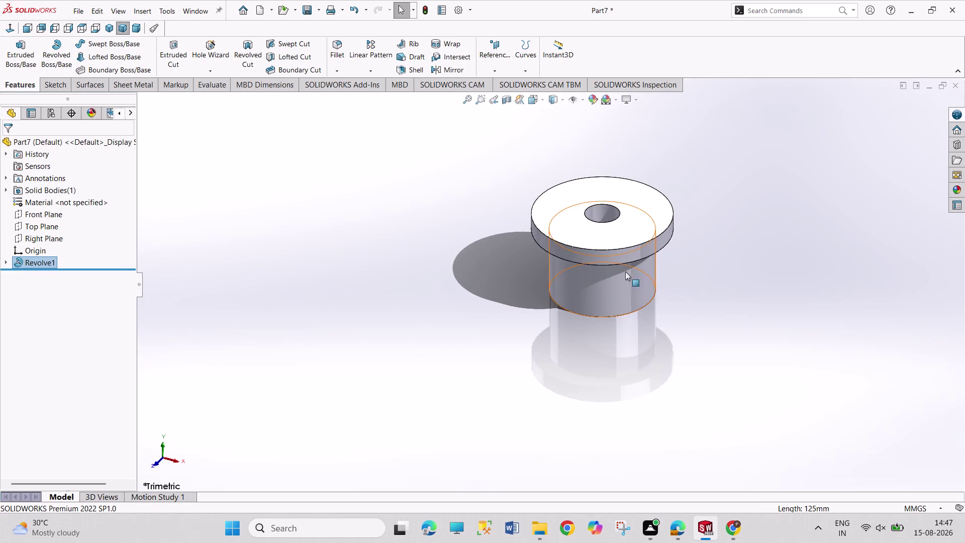
scroll(down, 3)
scroll(down, 3)
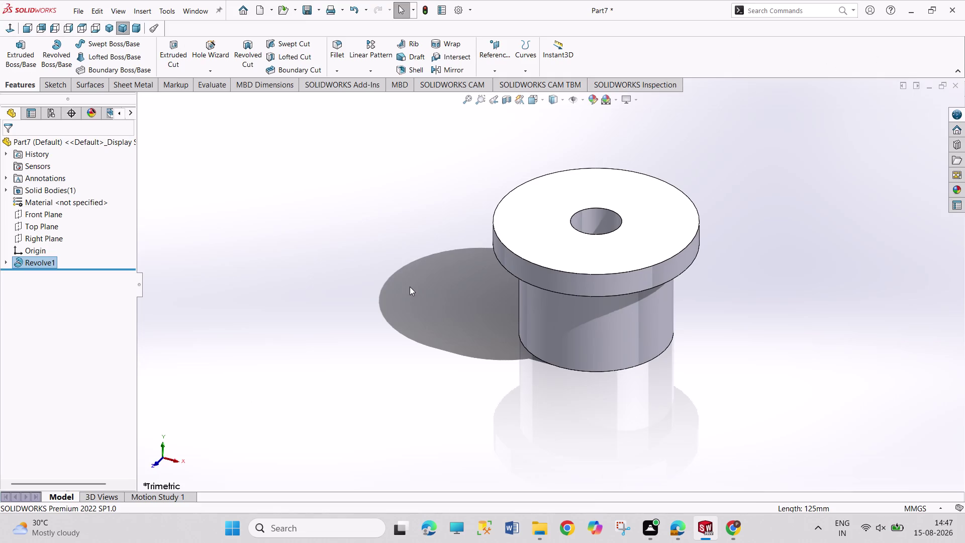
key(ctrl+s)
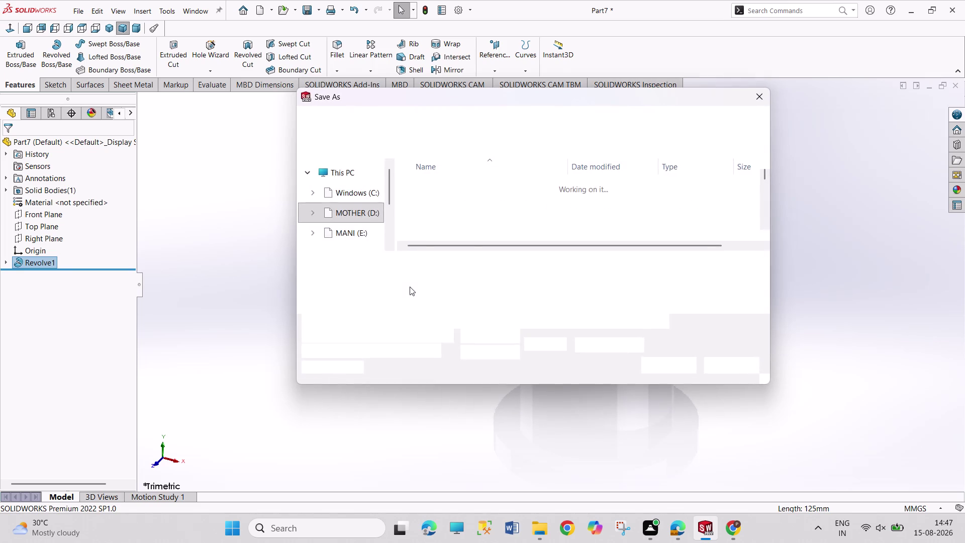
In the FUJI folder, trim the borrowed SHOCK ASSEMBLY 3 U-SUPPORT name to 'SHOCK ASSEMBLY 4'.
key(space)
key(BackSpace)
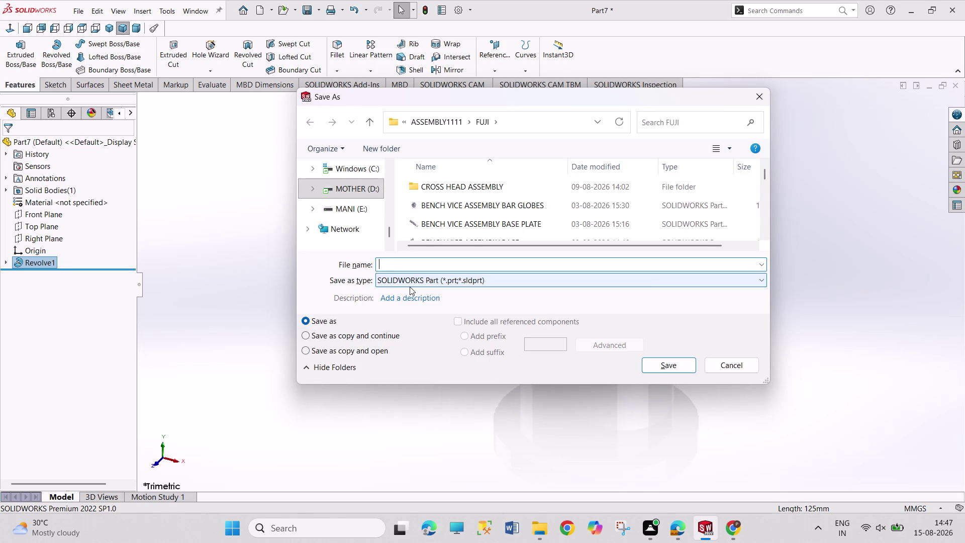
scroll(down, 3)
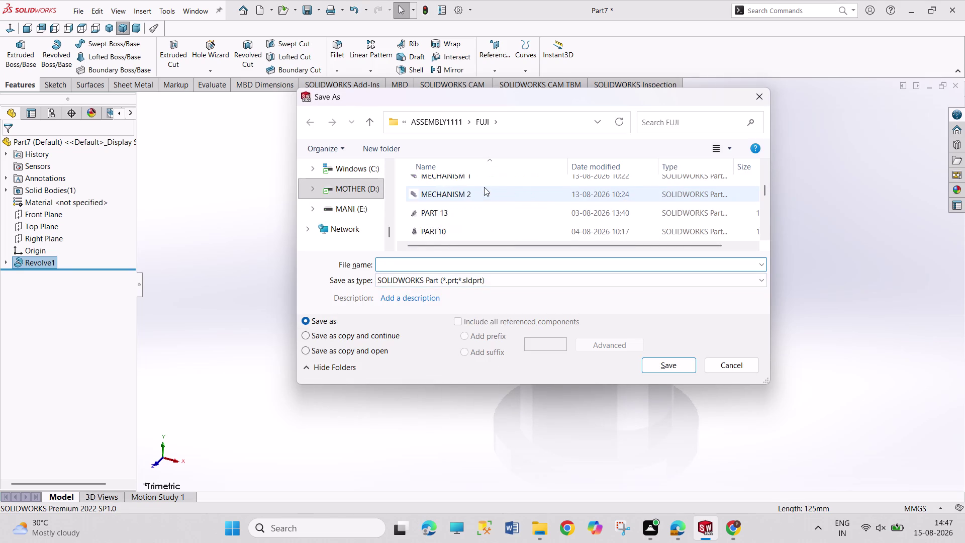
scroll(down, 3)
scroll(down, 3)
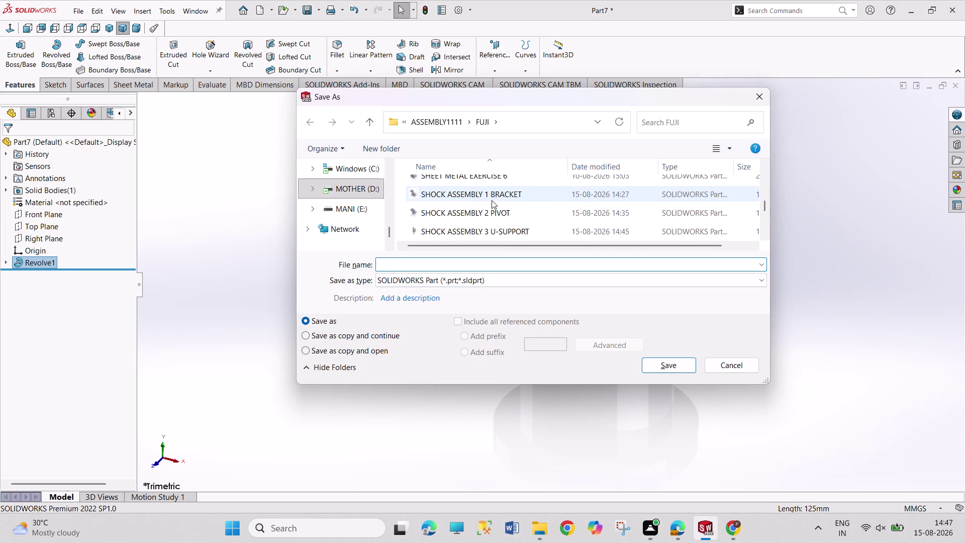
scroll(down, 3)
click(530, 199)
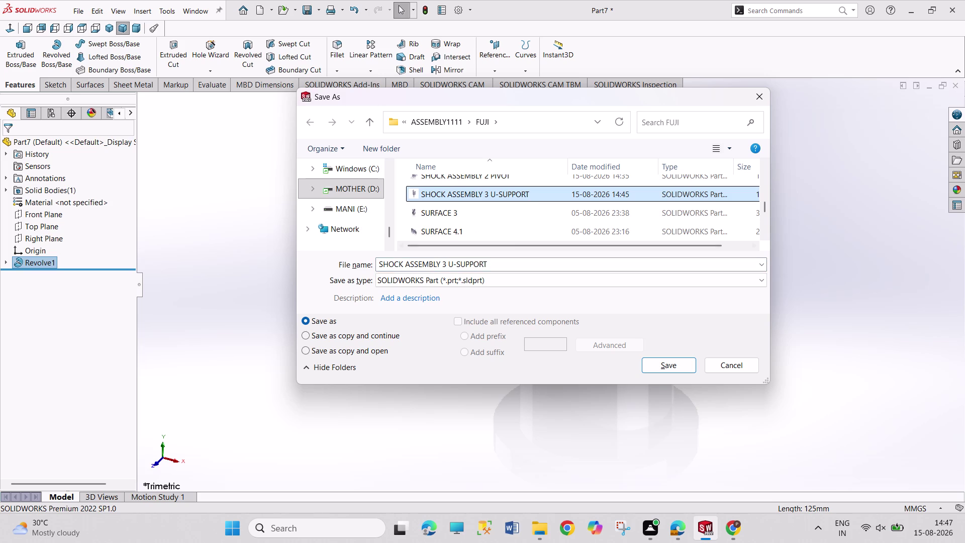
click(505, 268)
click(505, 268)
key(BackSpace)
key(BackSpace)
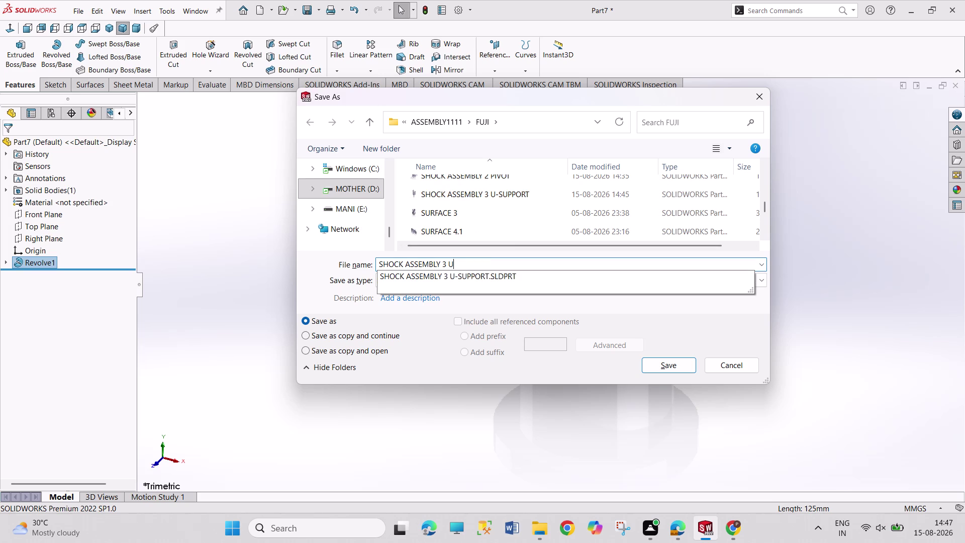
key(BackSpace)
key(BackSpace)
key(BackSpace)
key(4)
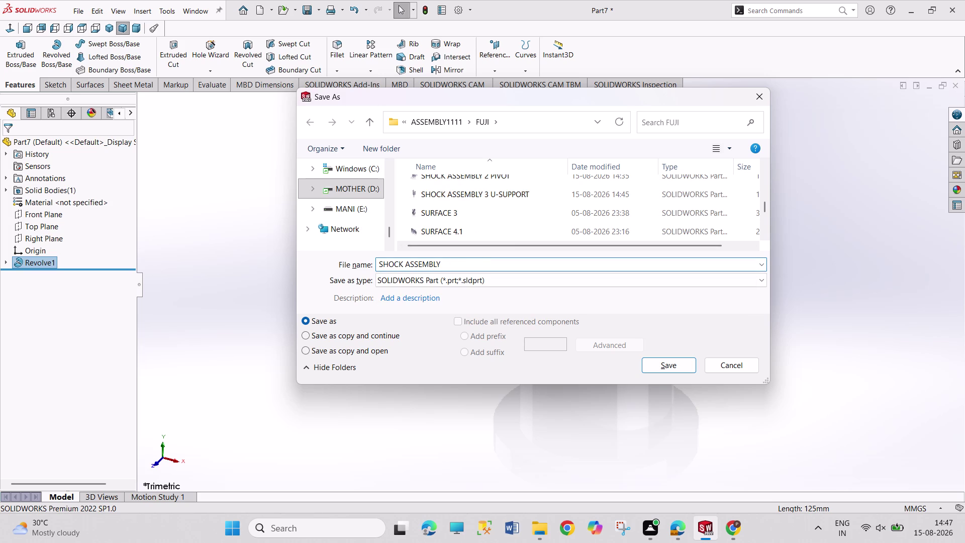
key(space)
Complete the name as SHOCK ASSEMBLY 4 BUSHING and save the part.
text(BUSH)
text(ER)
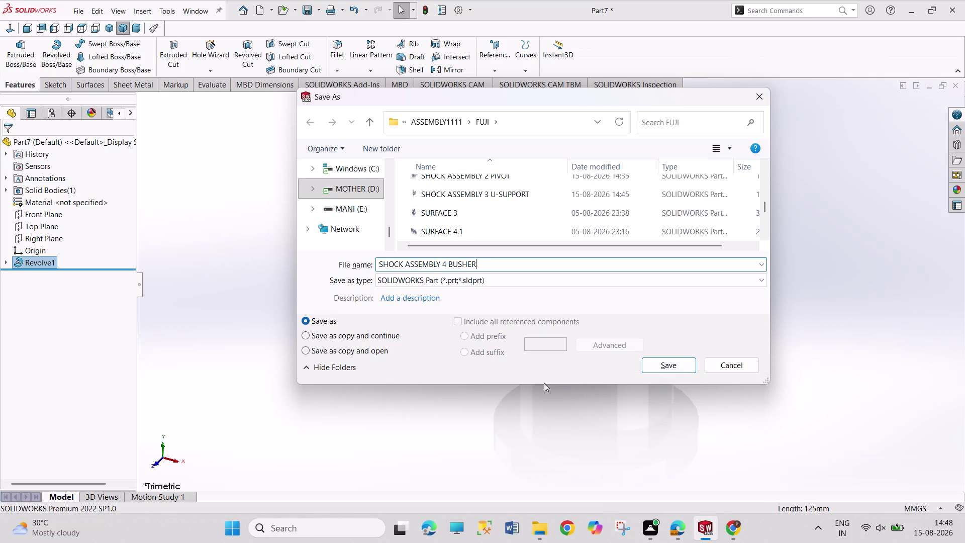
key(BackSpace)
key(BackSpace)
key(i)
text(NG)
key(Return)
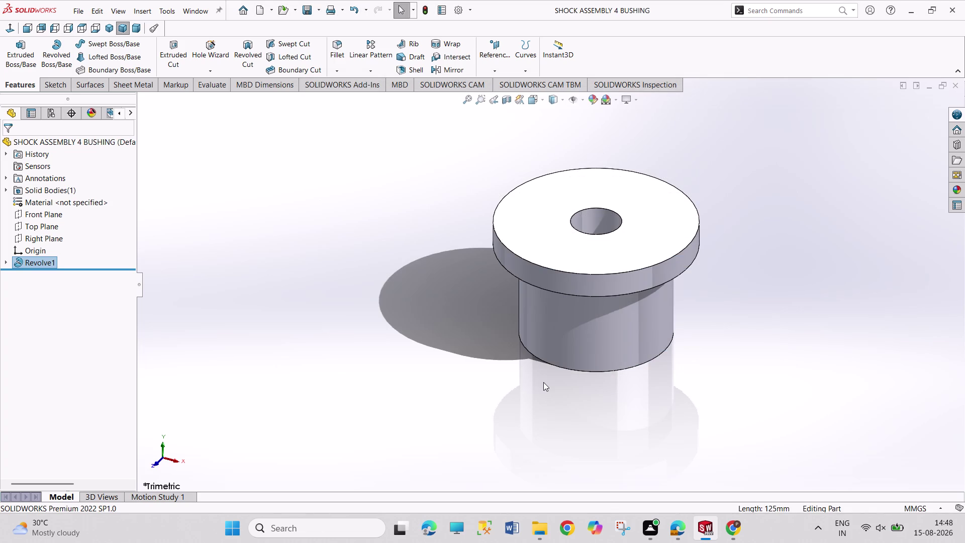
key(ctrl+n)
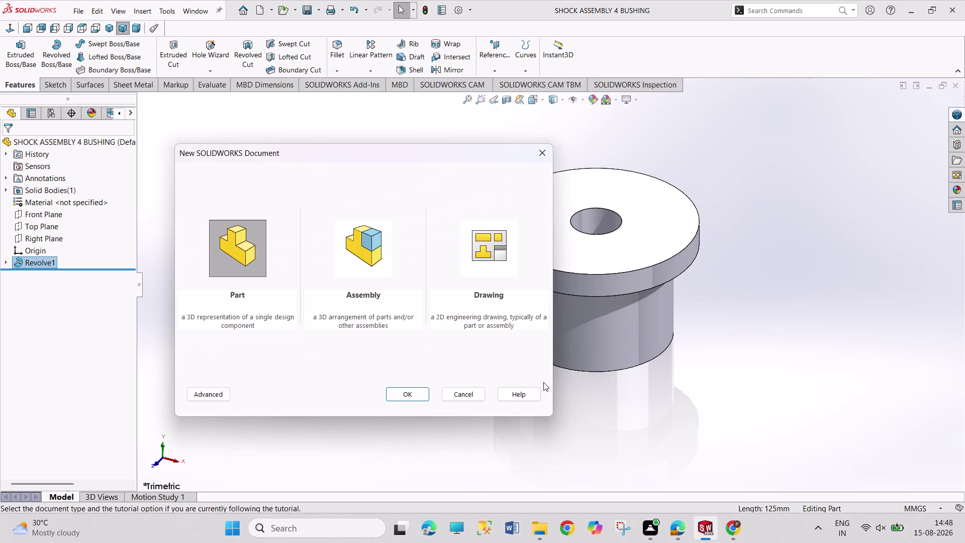
Create new blank Part8, check the nut drawing, and select the Top Plane.
key(Return)
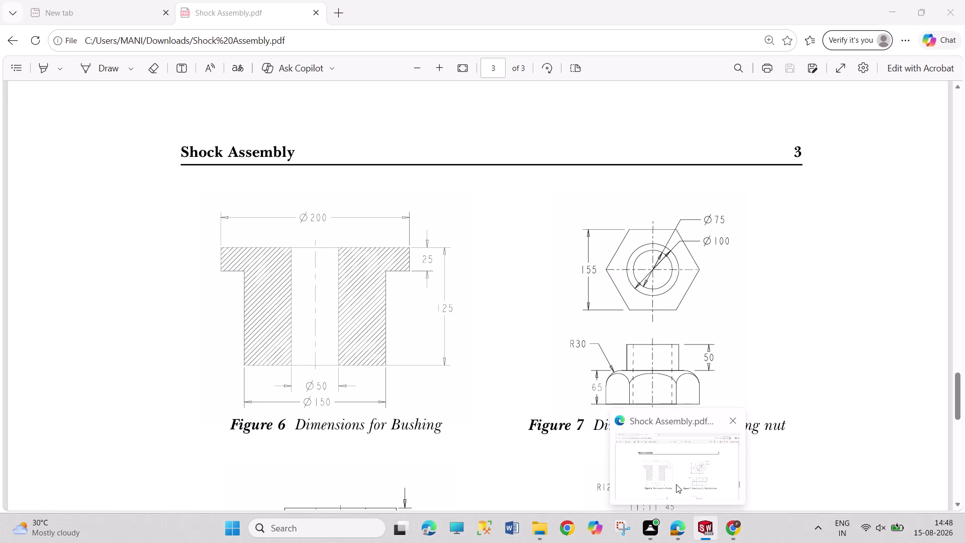
click(52, 213)
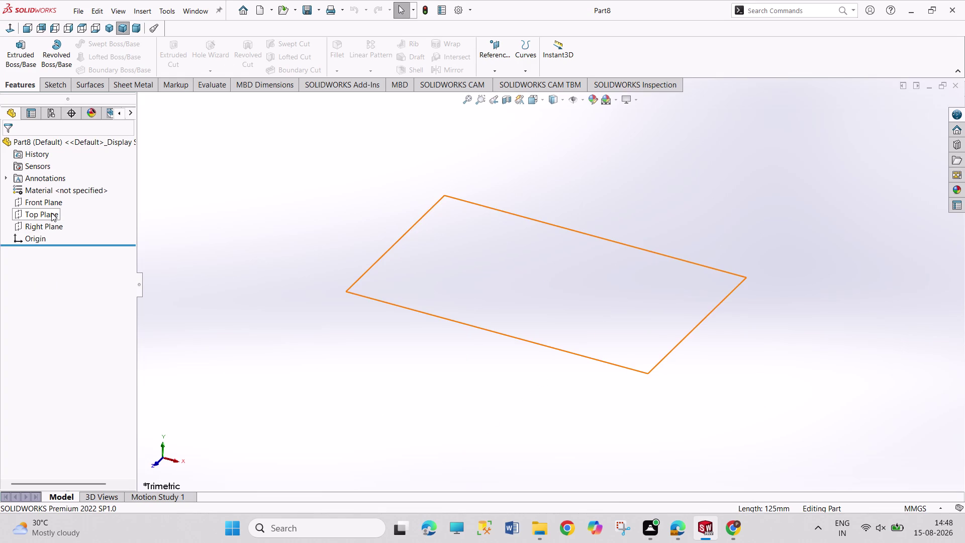
click(59, 202)
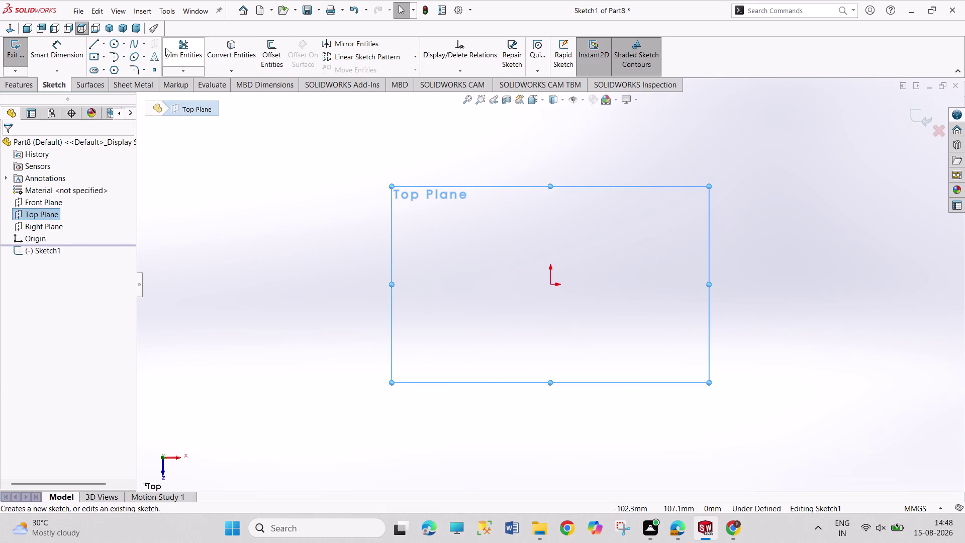
Complete the hexagon on the Top Plane and dimension it 155 mm across flats.
click(112, 69)
click(552, 283)
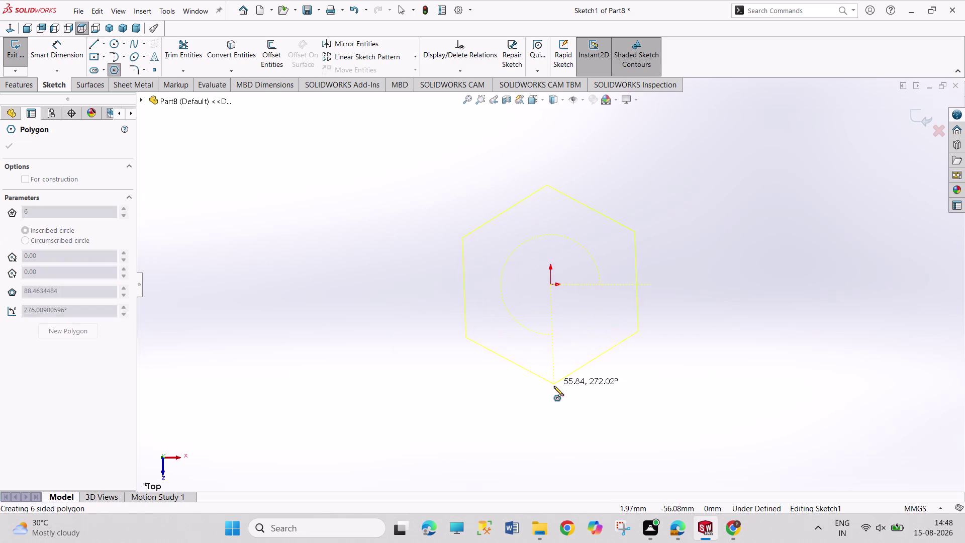
click(556, 391)
right_drag(649, 411, 689, 283)
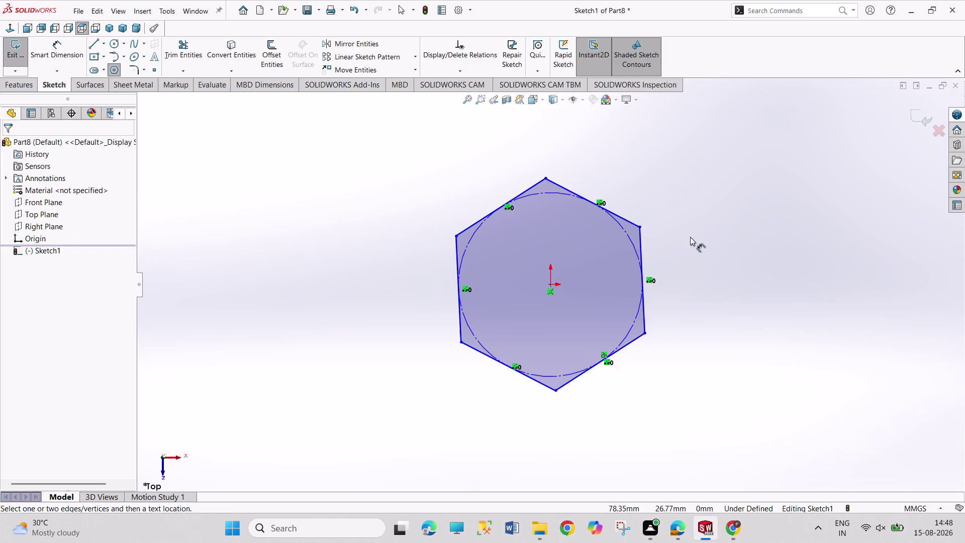
drag(555, 392, 559, 383)
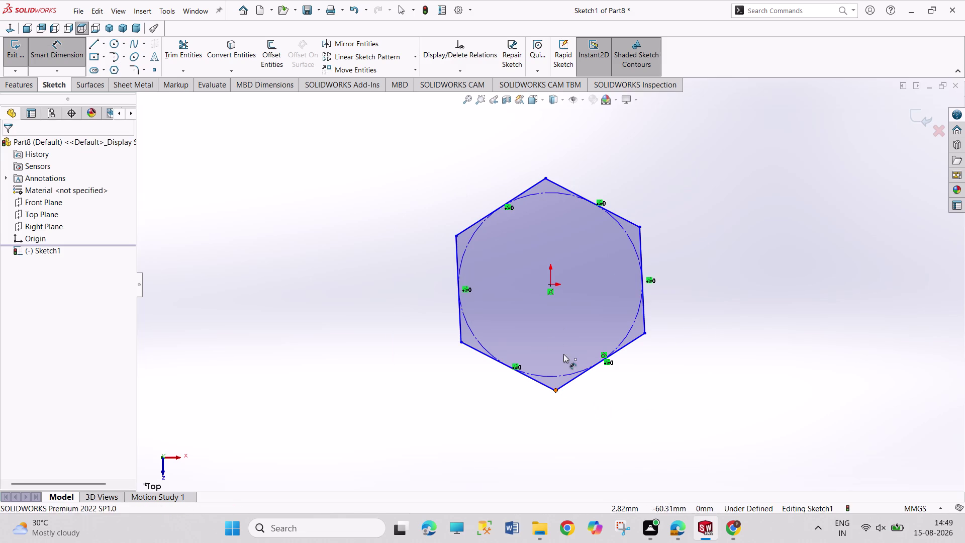
click(546, 178)
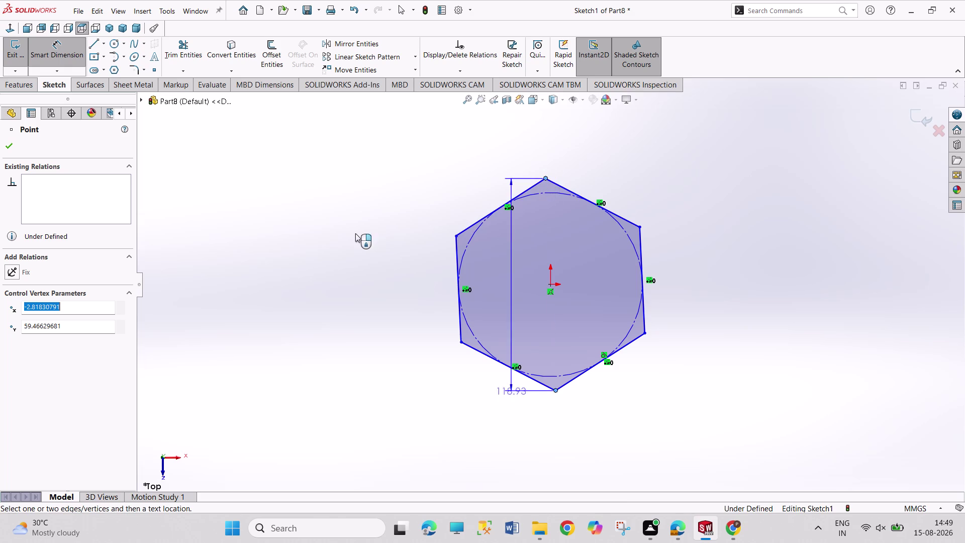
click(342, 253)
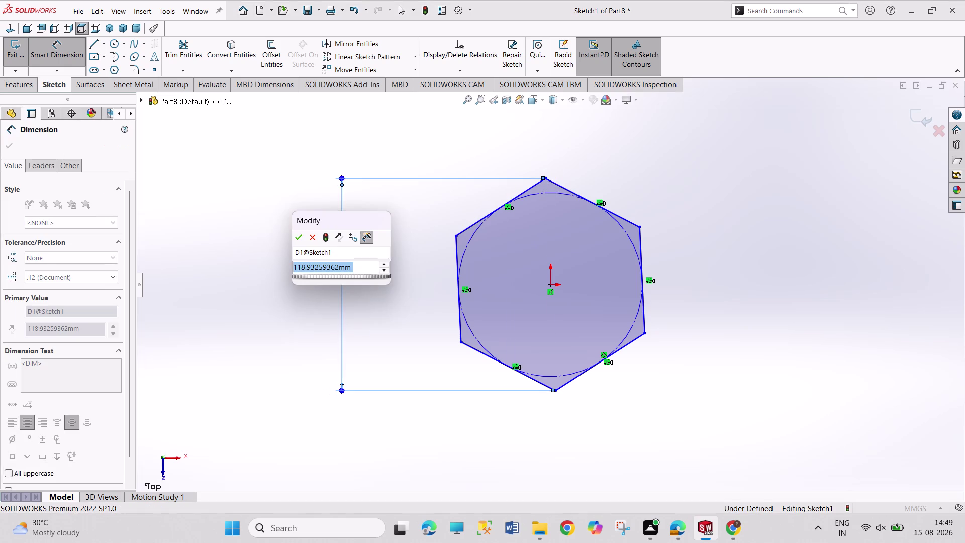
text(155)
key(Return)
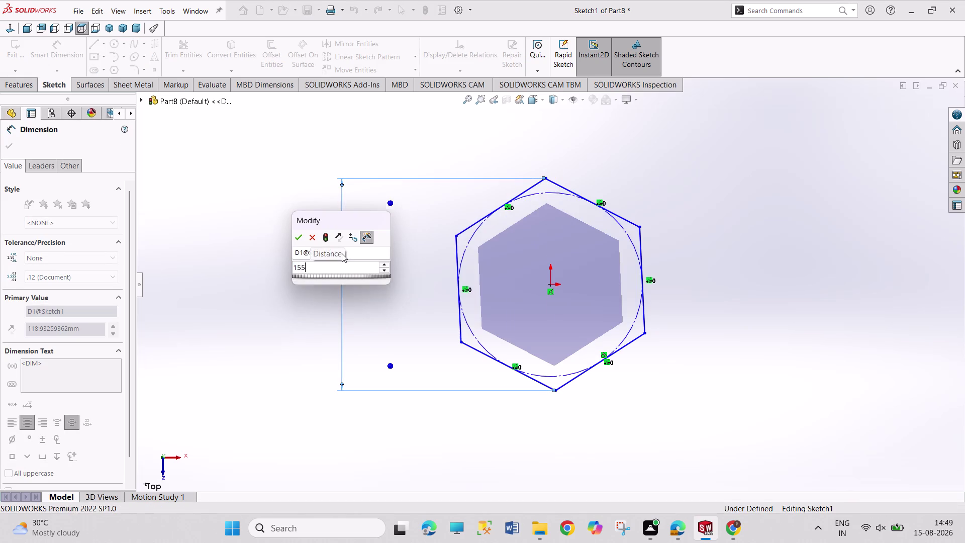
right_click(752, 258)
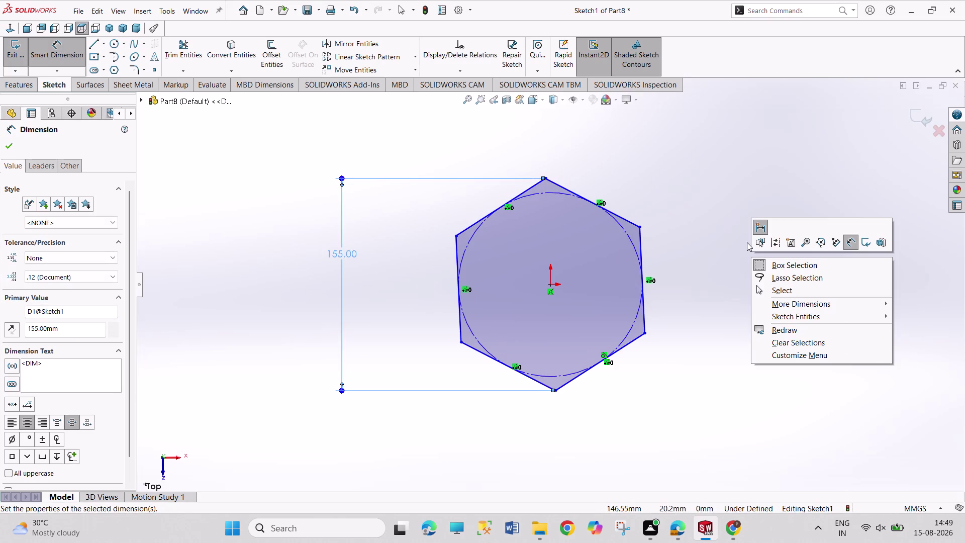
click(775, 291)
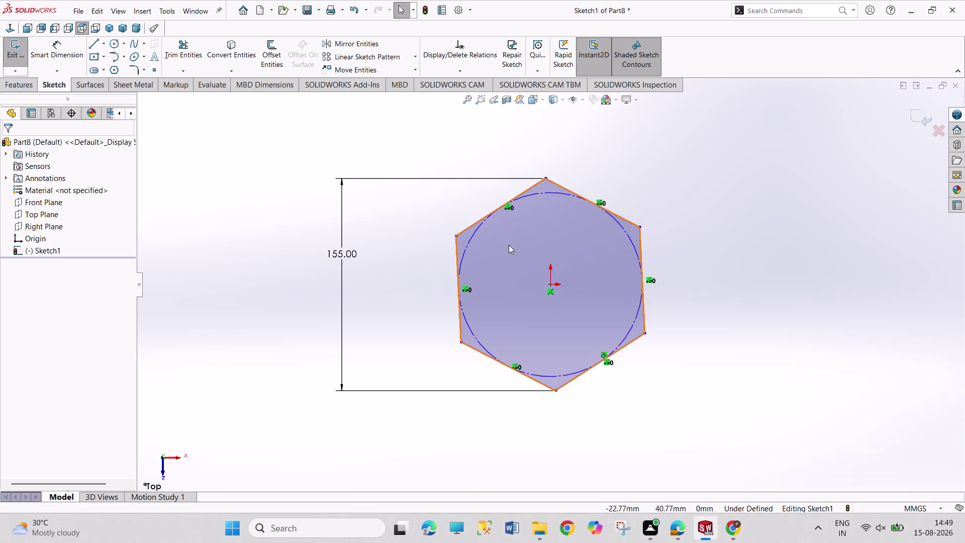
Make the hexagon's left side vertical and exit the fully defined sketch.
click(461, 301)
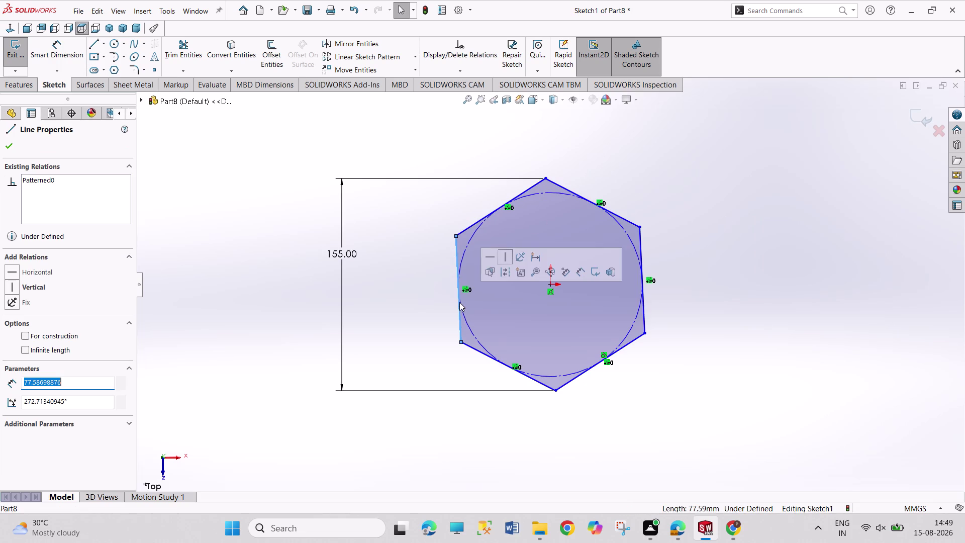
click(504, 258)
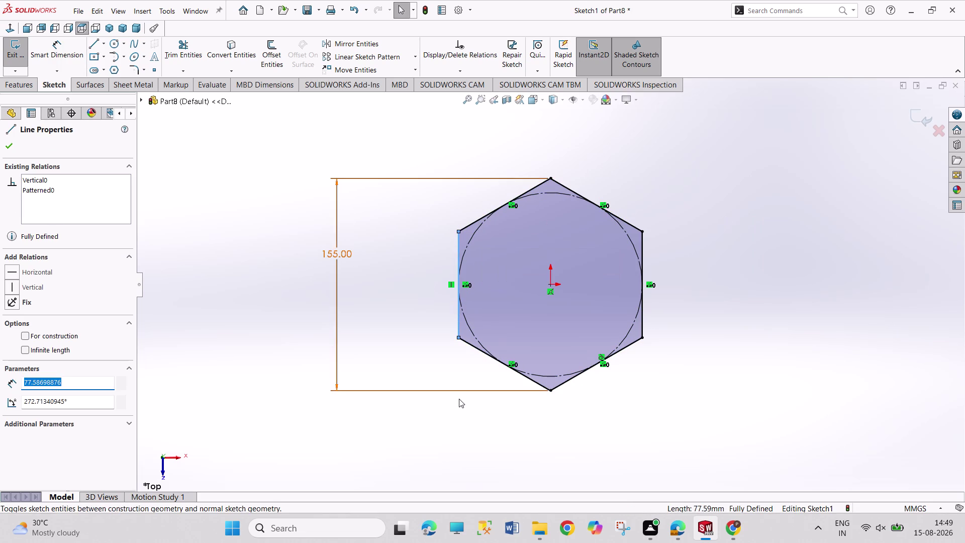
click(459, 399)
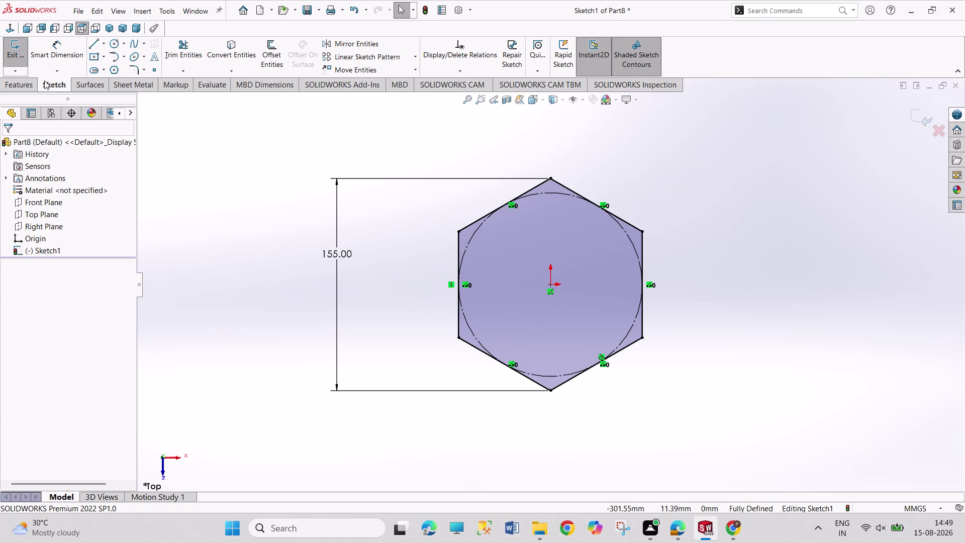
click(15, 59)
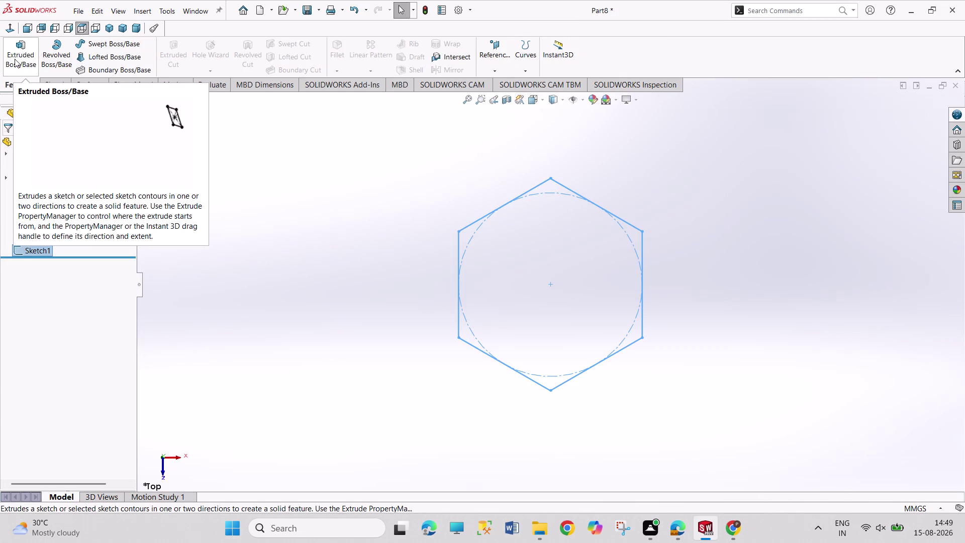
Extrude the hexagon sketch blind to 65 mm depth as Boss-Extrude1.
click(30, 50)
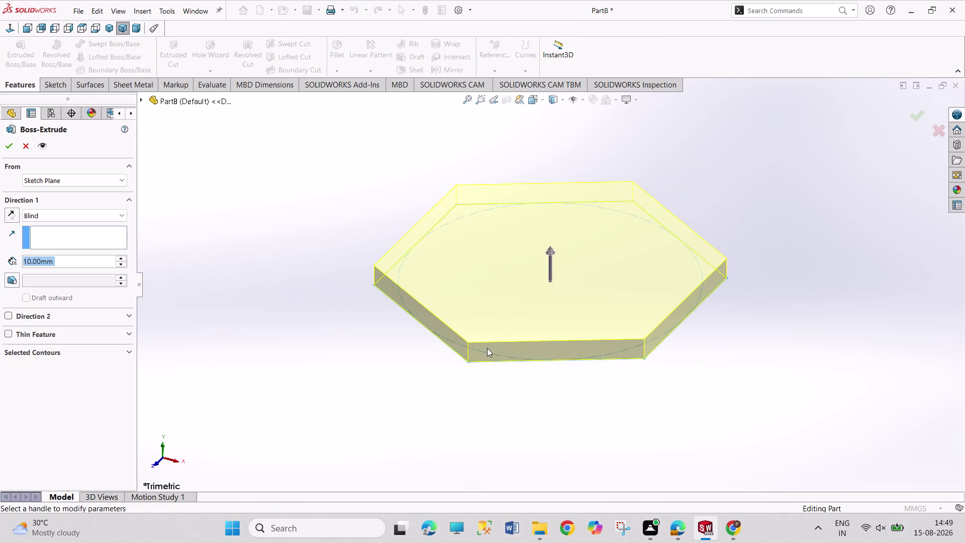
text(65)
key(Return)
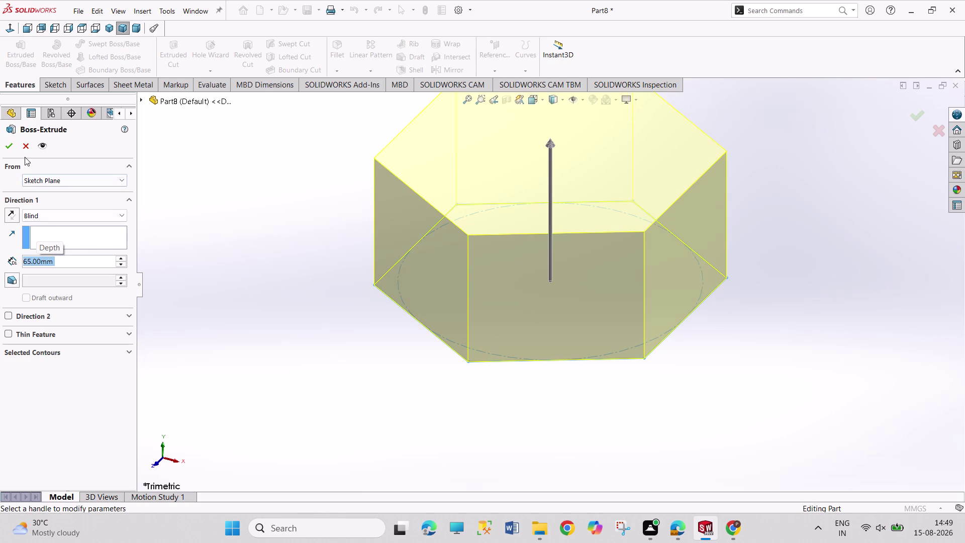
click(11, 150)
scroll(up, 3)
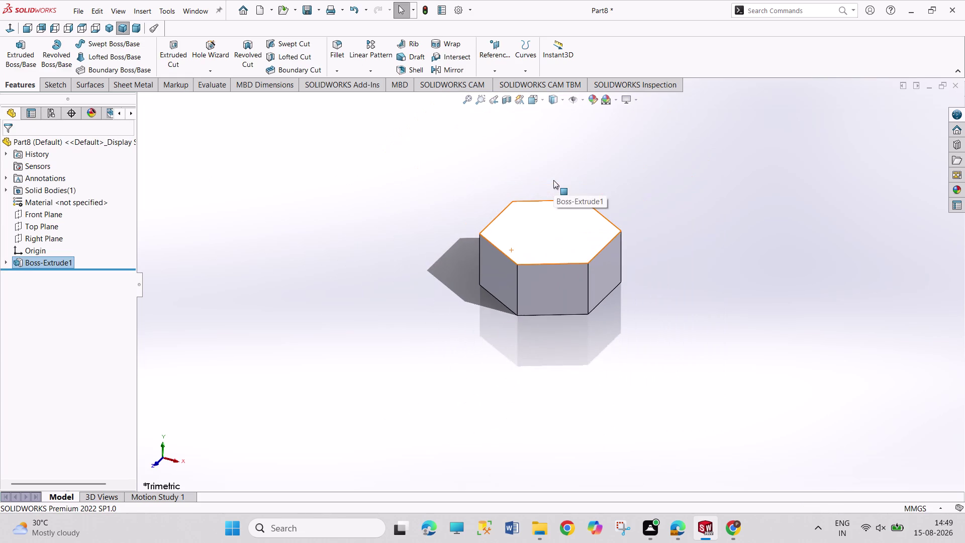
scroll(down, 3)
scroll(down, 3)
scroll(down, 3)
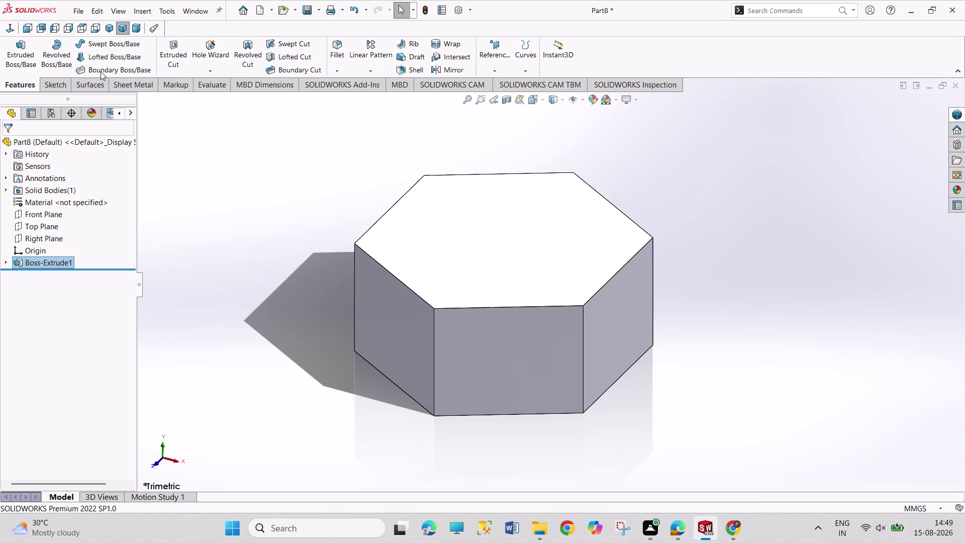
click(471, 287)
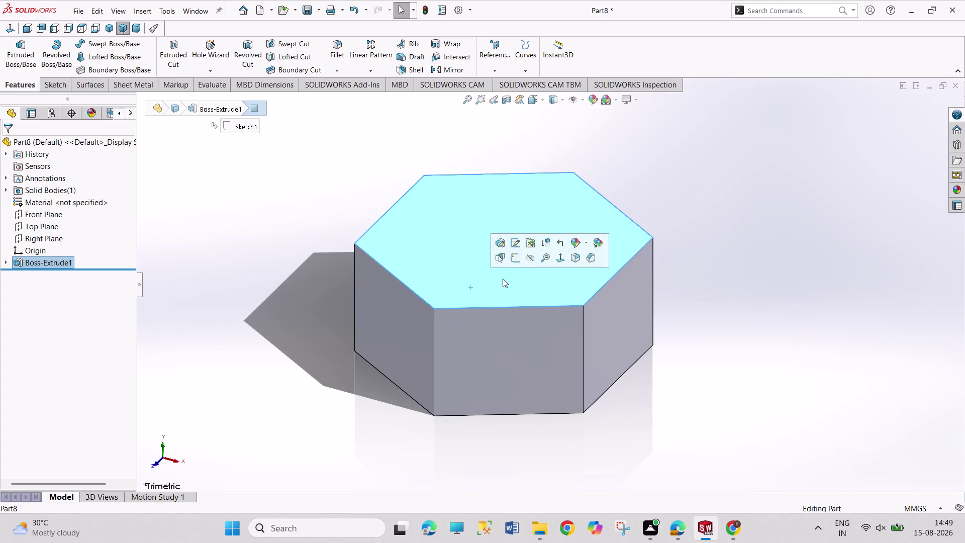
Sketch a circle centred on the origin on the hex body's top face.
click(511, 257)
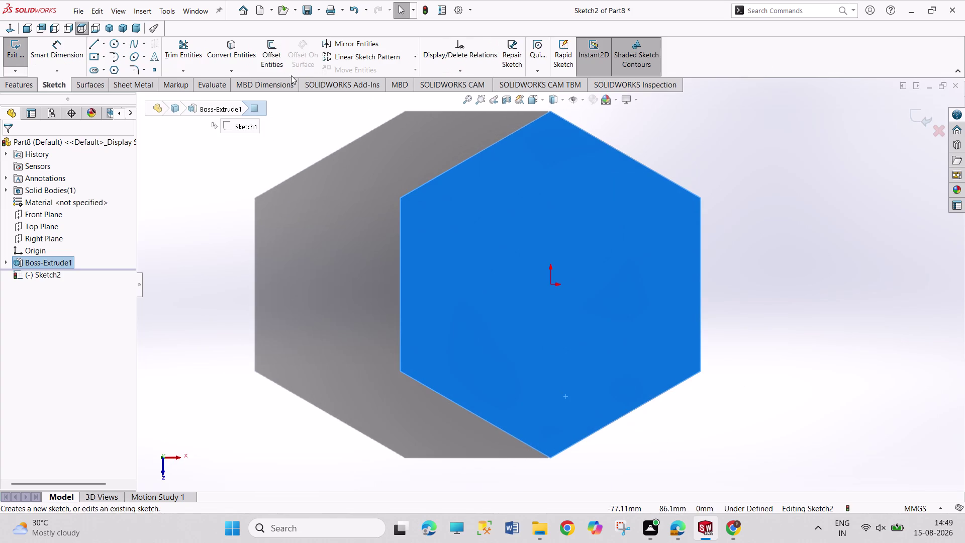
click(113, 40)
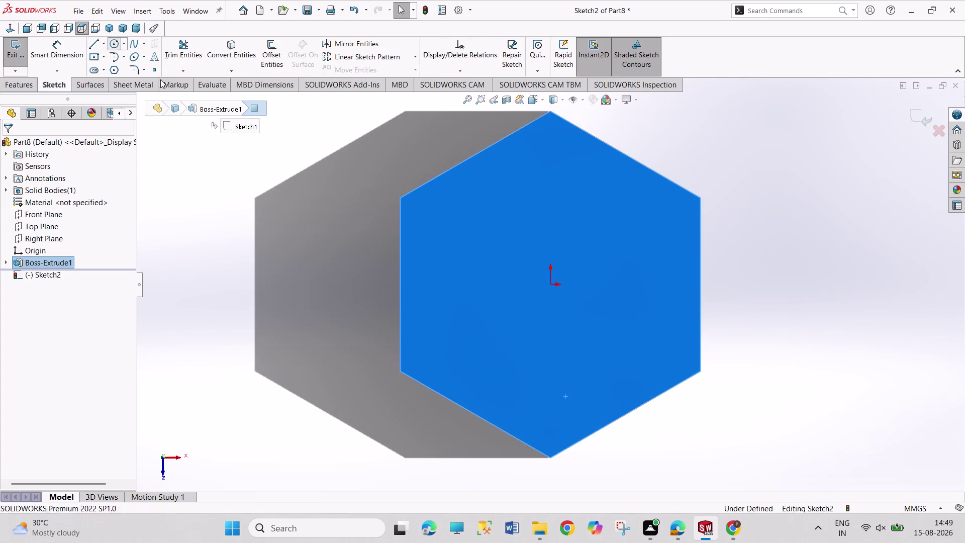
click(549, 286)
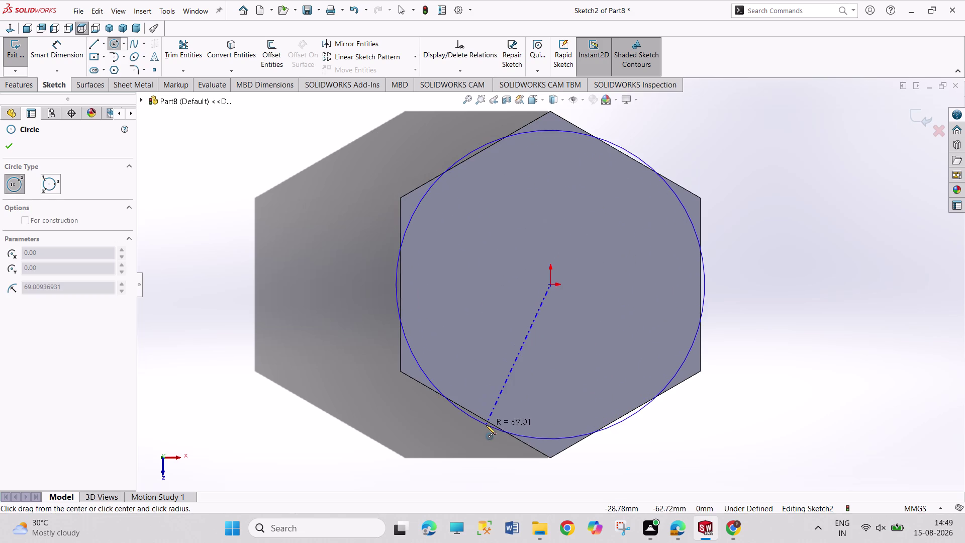
click(508, 399)
right_click(380, 316)
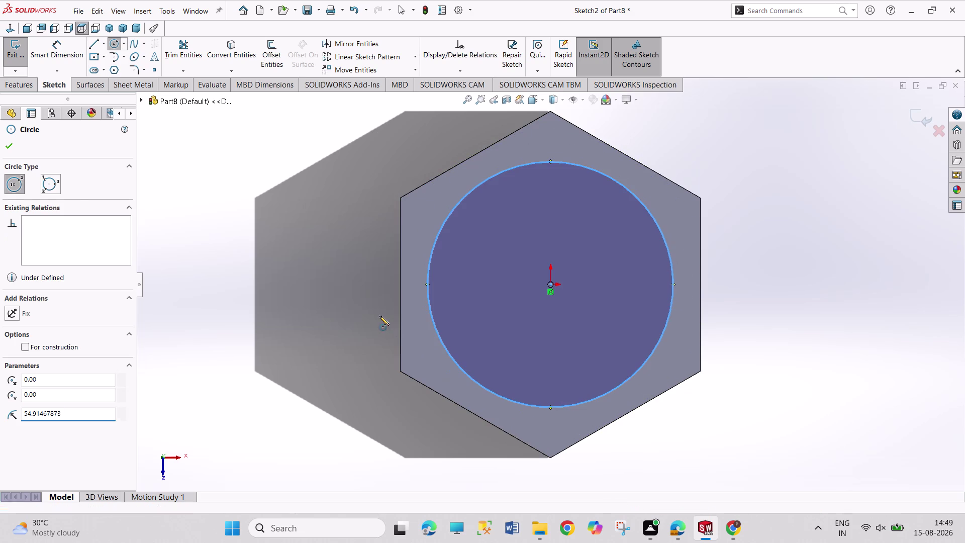
click(401, 323)
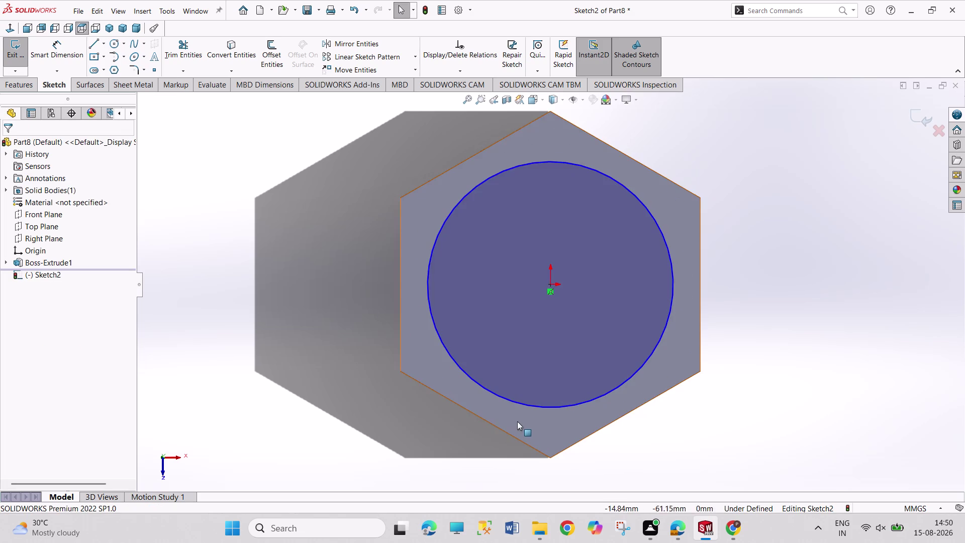
Make the circle tangent to a hexagon side and exit Sketch2.
click(522, 404)
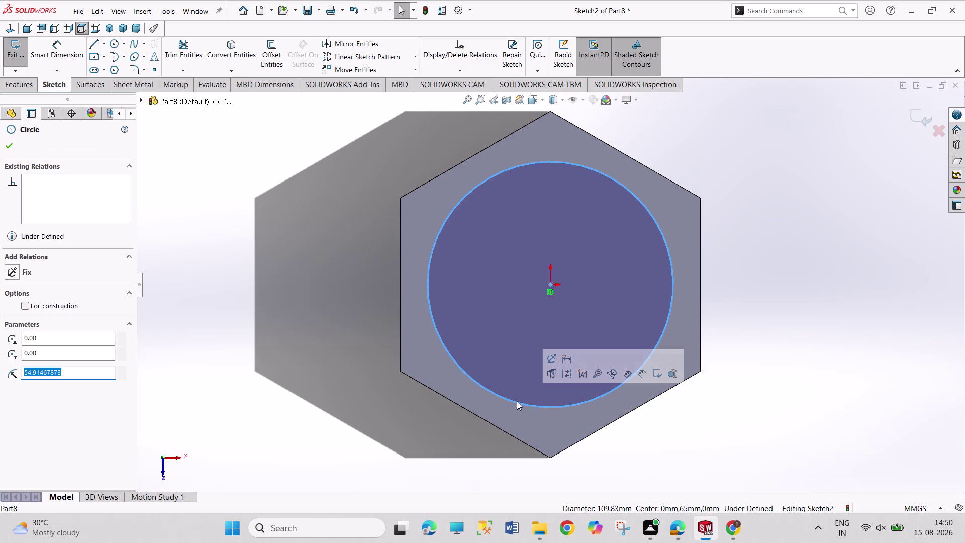
click(484, 420)
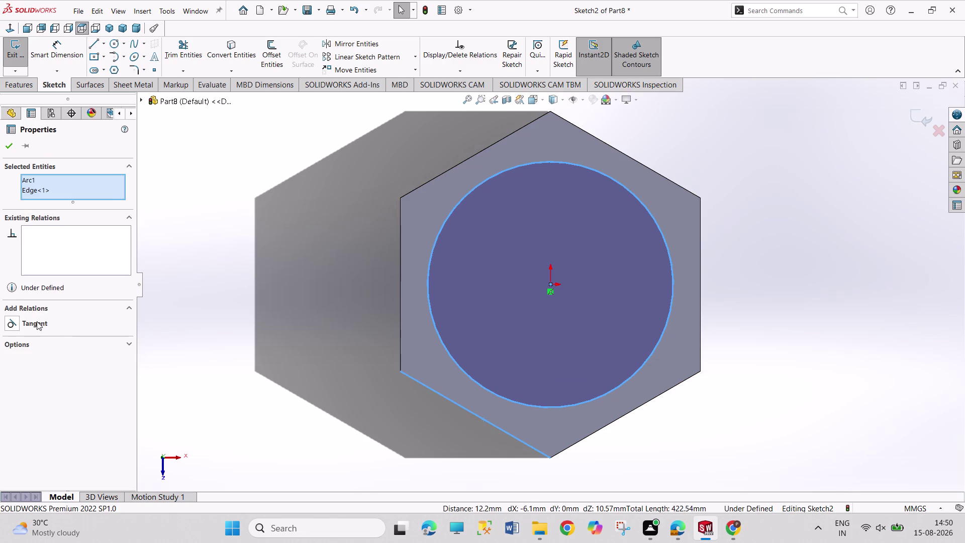
click(37, 322)
click(142, 351)
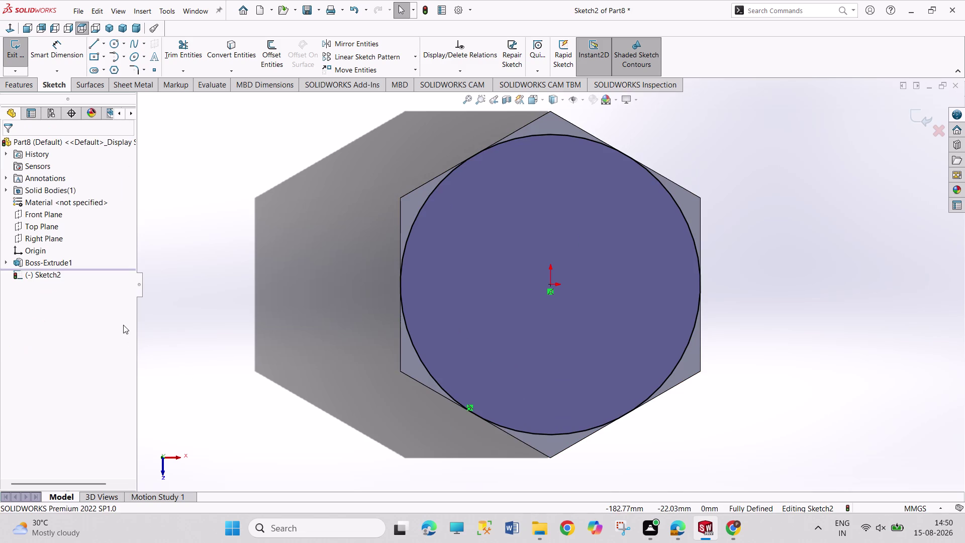
click(13, 46)
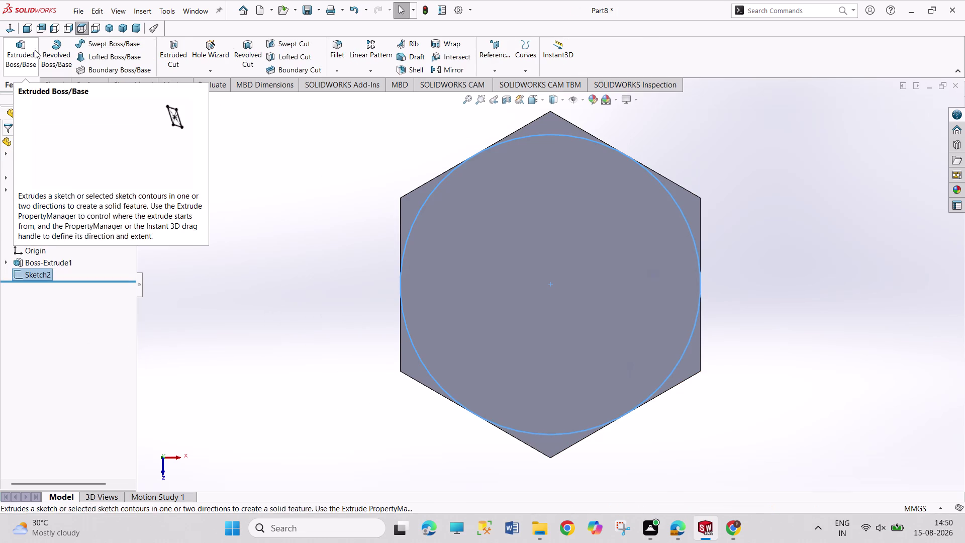
Cut 65 mm outside the circle with a 45° draft to chamfer the hex corners.
click(185, 49)
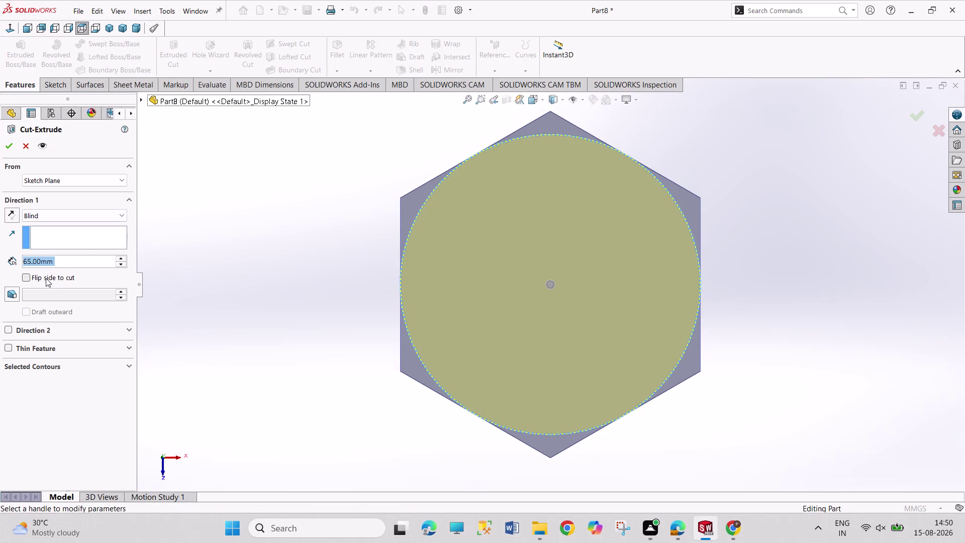
click(45, 278)
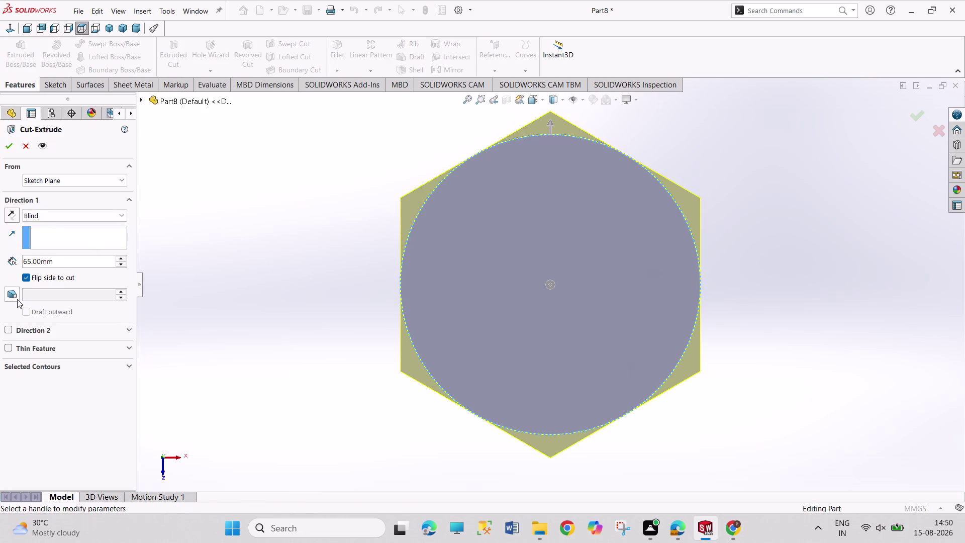
click(18, 299)
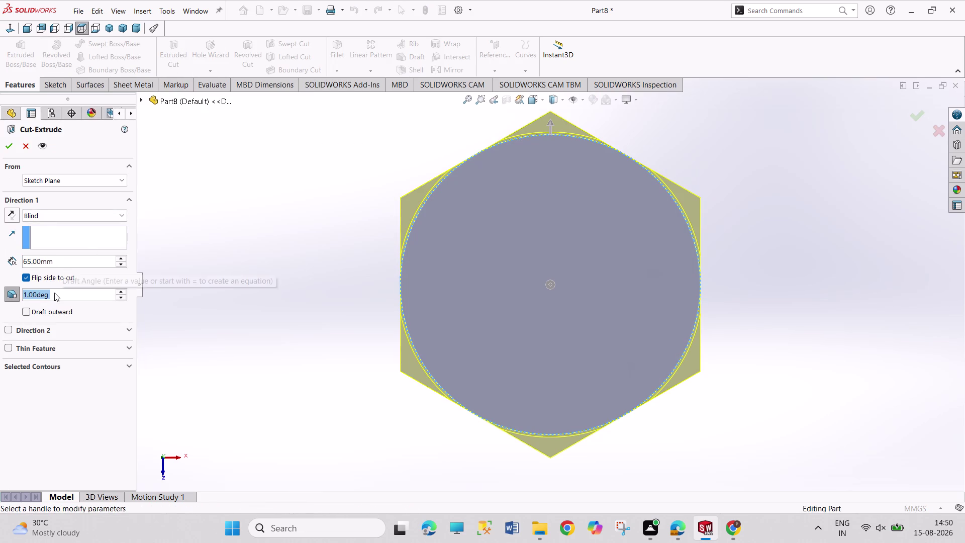
text(45)
key(Return)
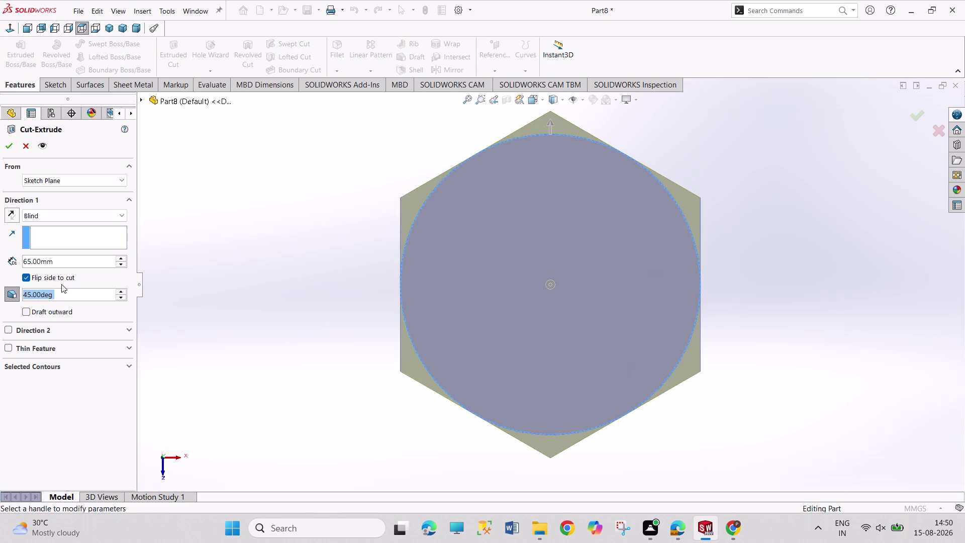
click(10, 146)
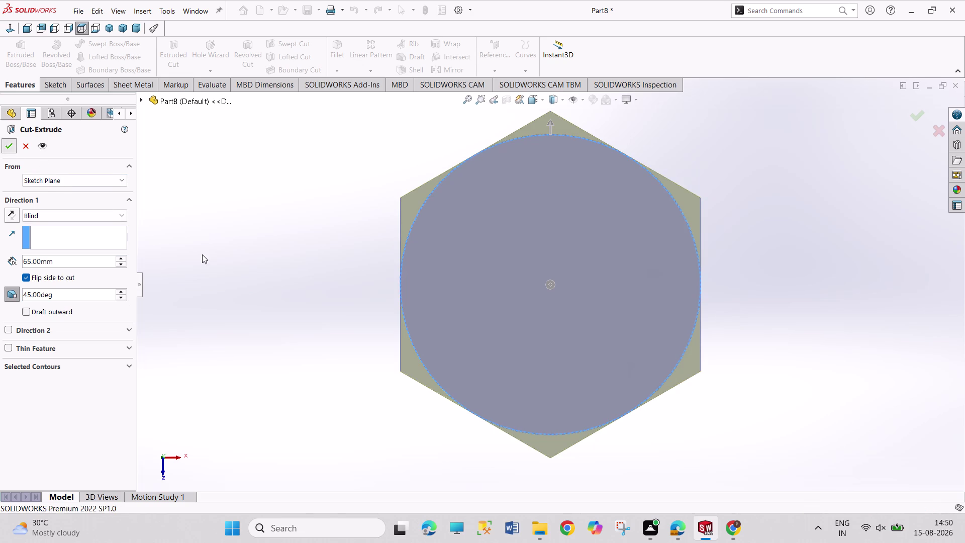
middle_drag(278, 288, 284, 158)
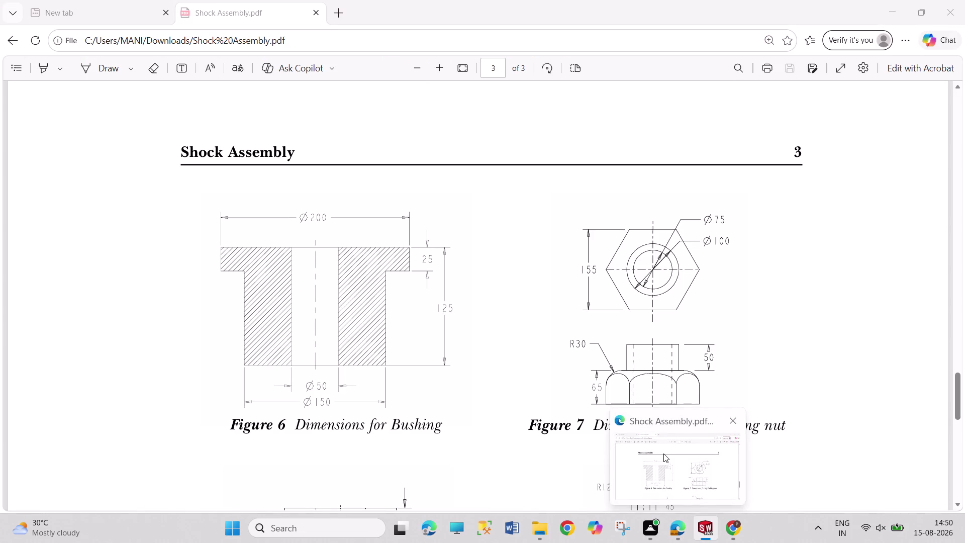
click(563, 228)
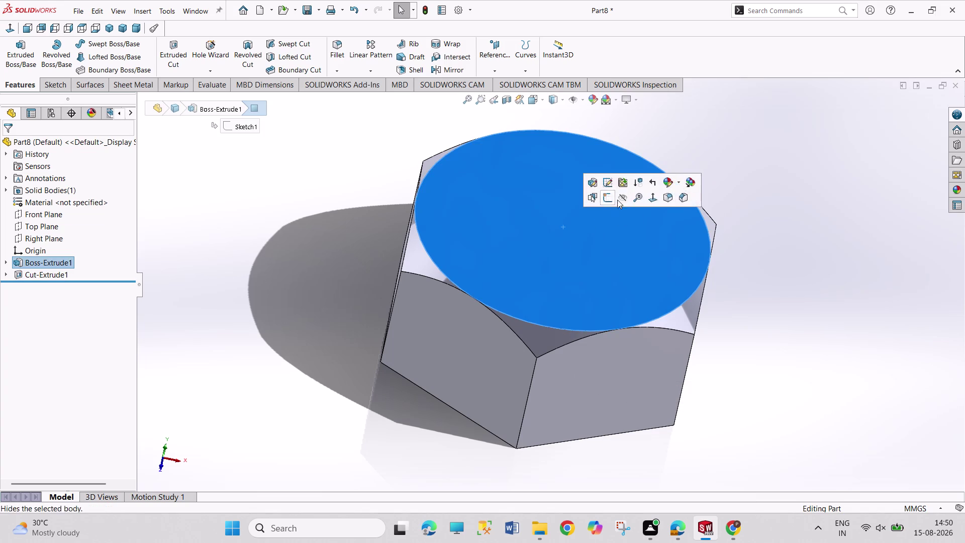
Sketch an origin-centred circle on the hex top face and dimension it Ø75 mm.
click(610, 197)
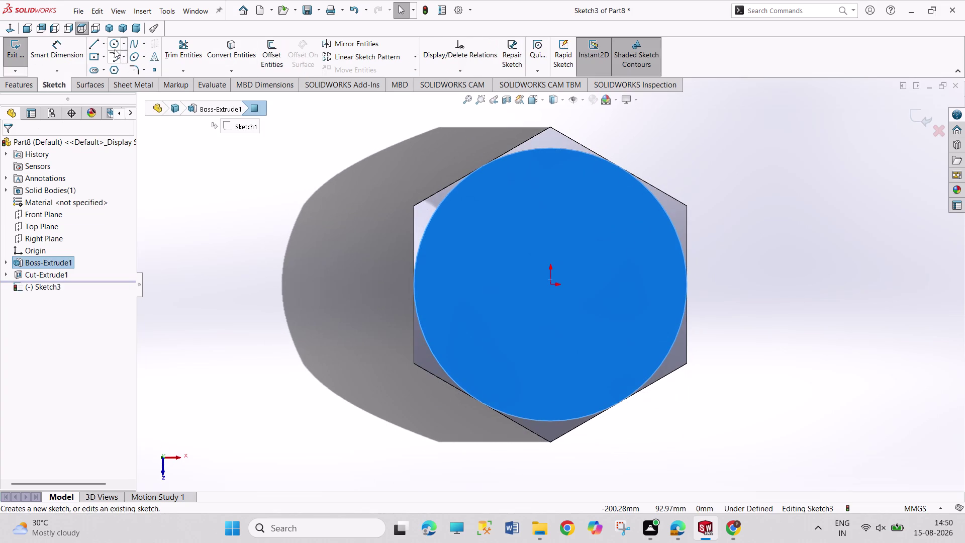
click(115, 42)
drag(551, 285, 551, 285)
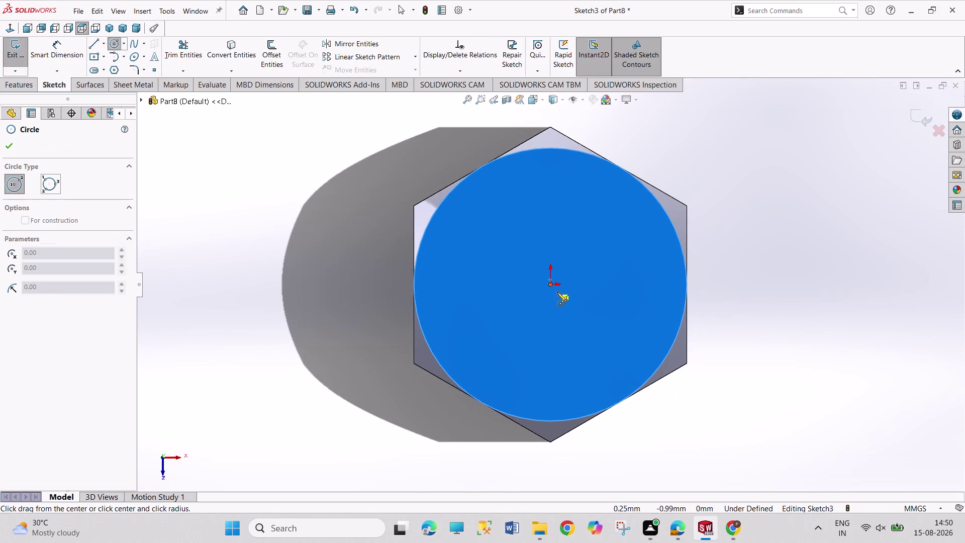
drag(551, 286, 555, 290)
click(583, 328)
right_drag(777, 340, 760, 214)
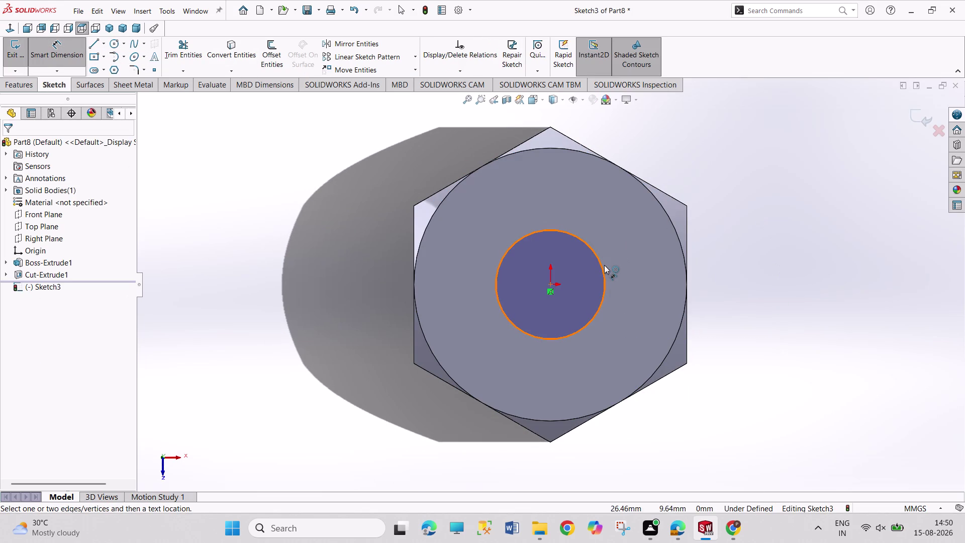
click(601, 265)
click(731, 192)
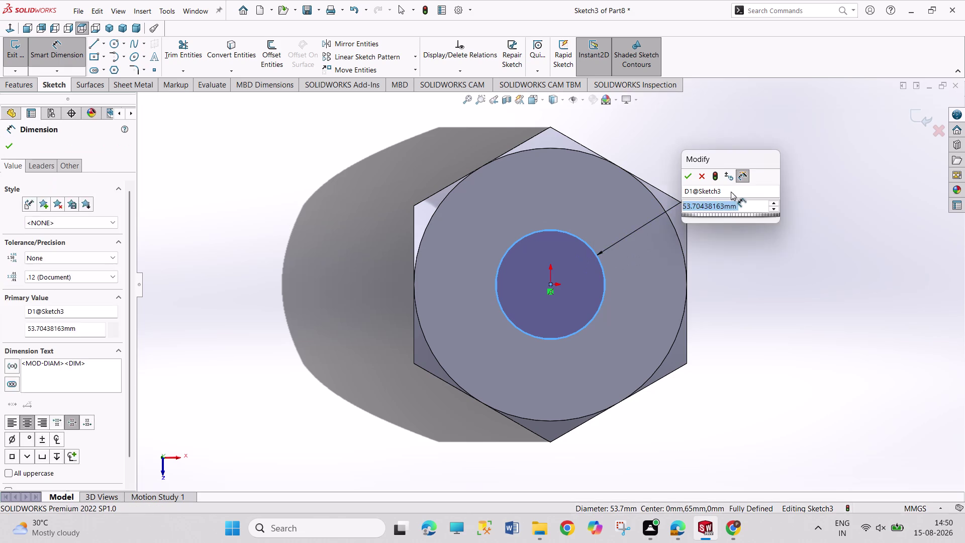
text(75)
key(Return)
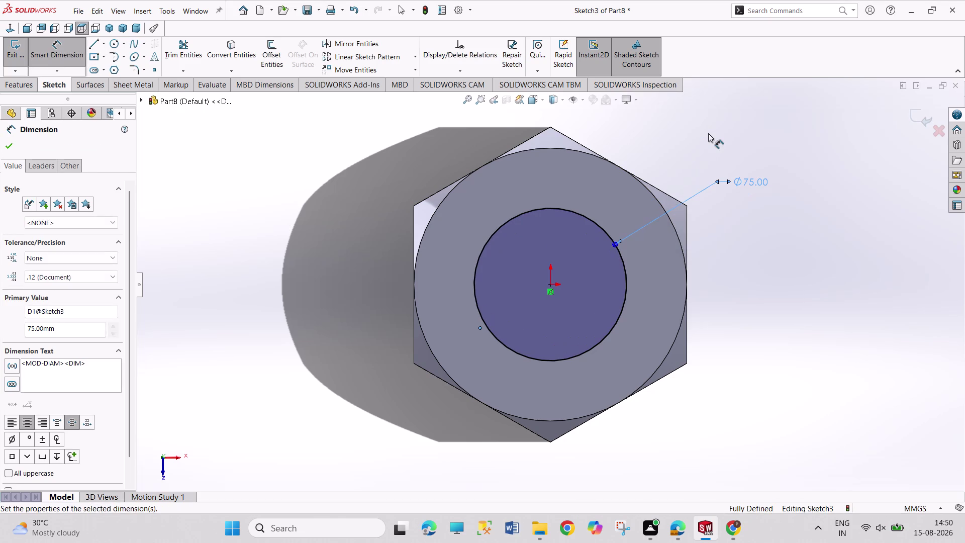
click(551, 282)
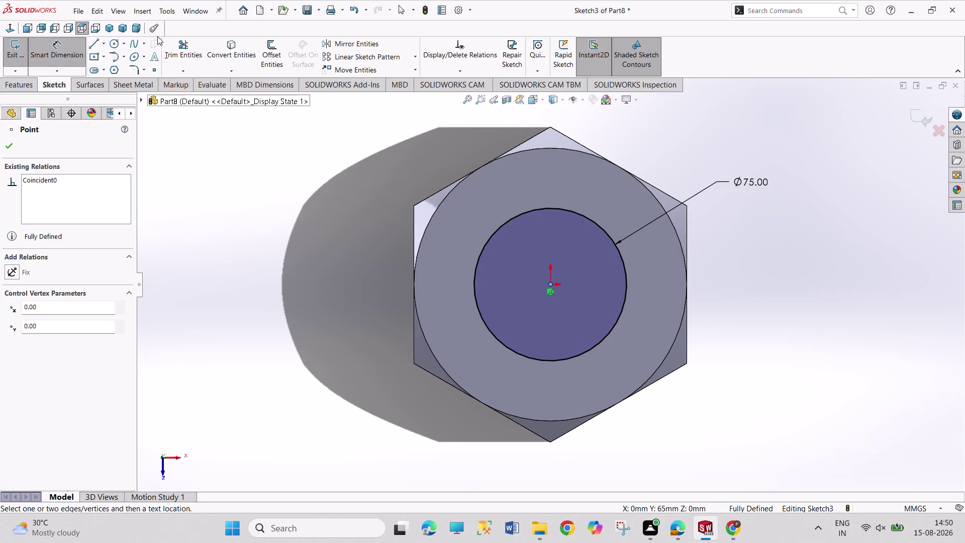
Draw a larger concentric circle at the origin and dimension it Ø100 mm.
click(110, 40)
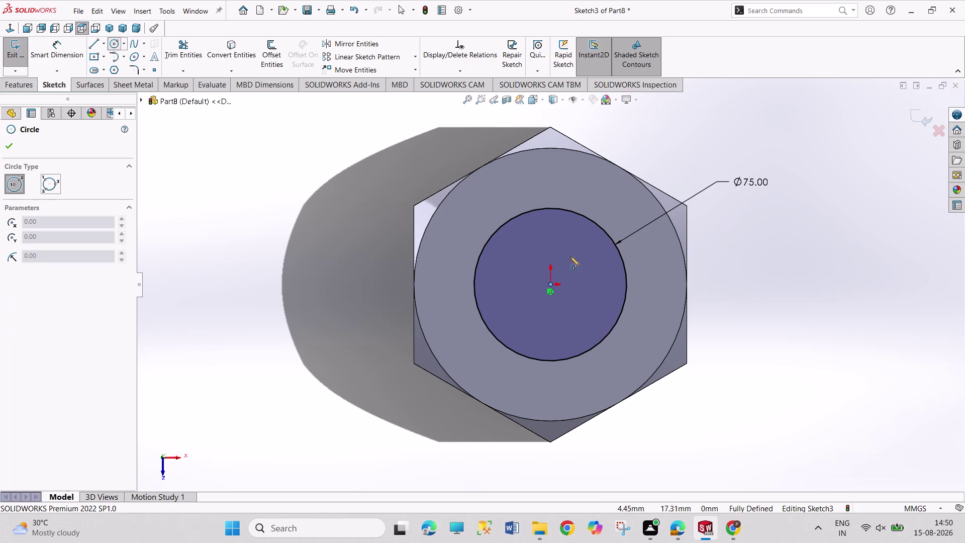
click(551, 285)
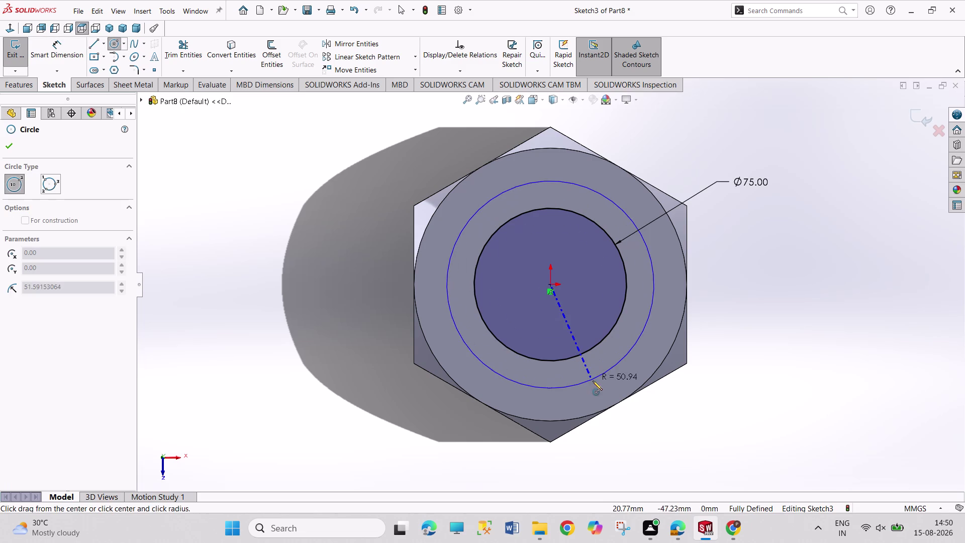
drag(592, 380, 607, 382)
right_drag(759, 385, 738, 267)
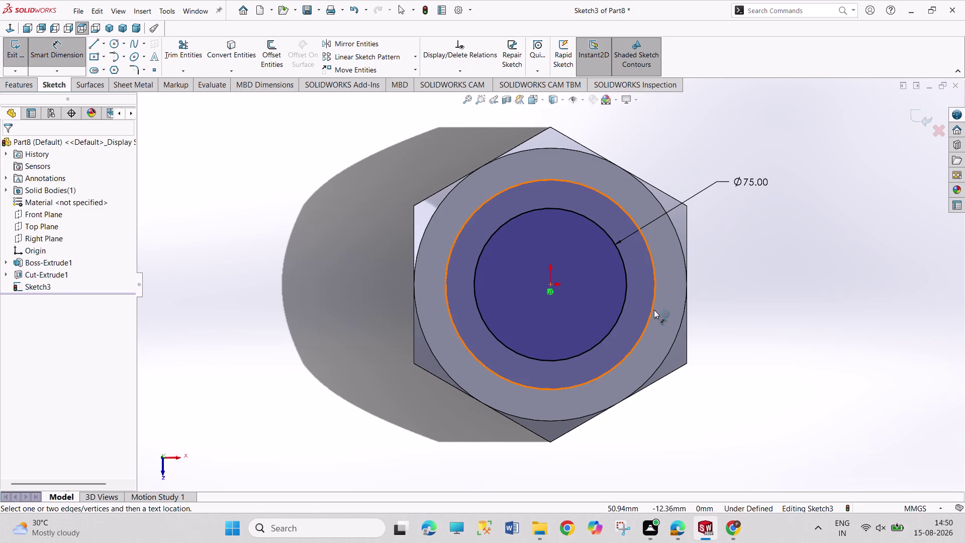
drag(654, 310, 659, 311)
click(763, 296)
key(1)
text(00)
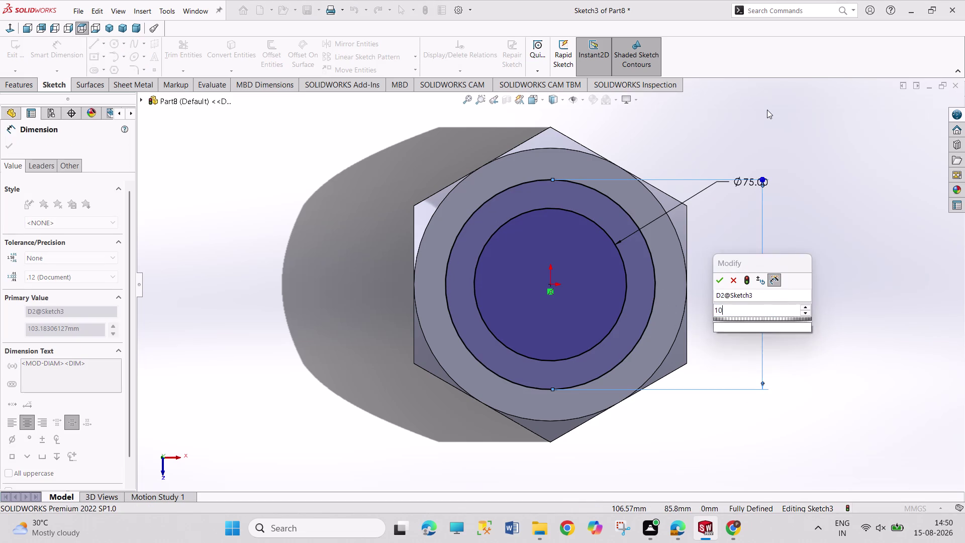
key(Return)
right_click(814, 149)
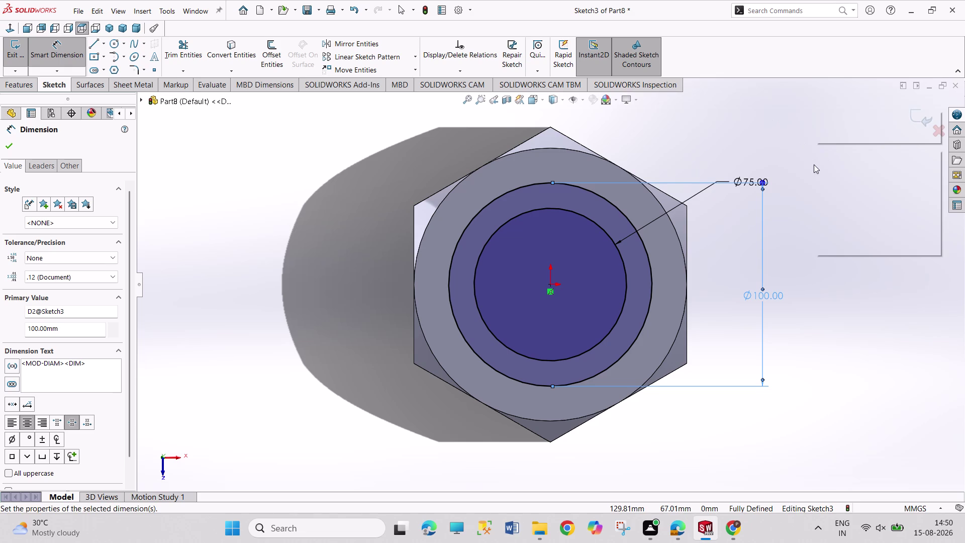
click(825, 180)
Reposition the Ø100 and Ø75 dimension labels beside the hex.
drag(771, 294, 720, 145)
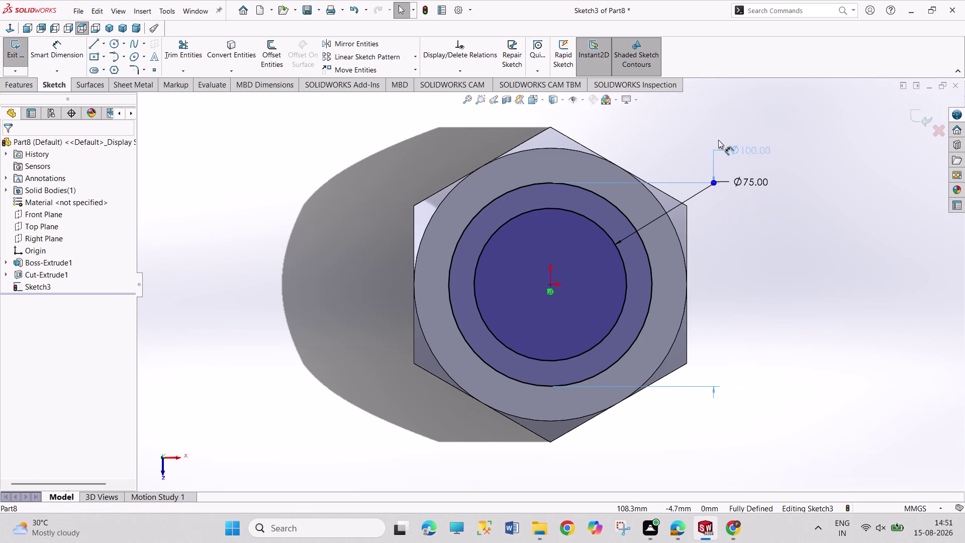
drag(721, 145, 728, 258)
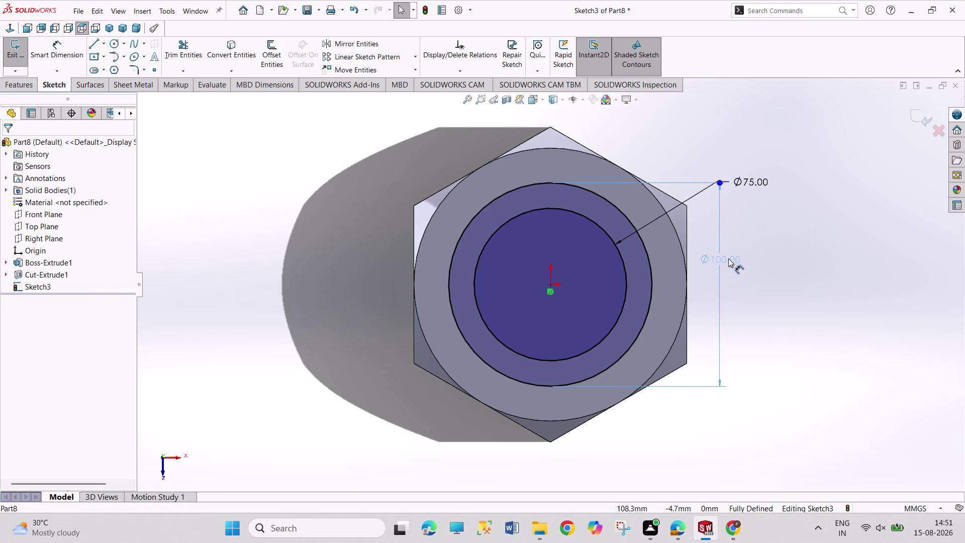
drag(728, 258, 729, 259)
drag(747, 180, 752, 204)
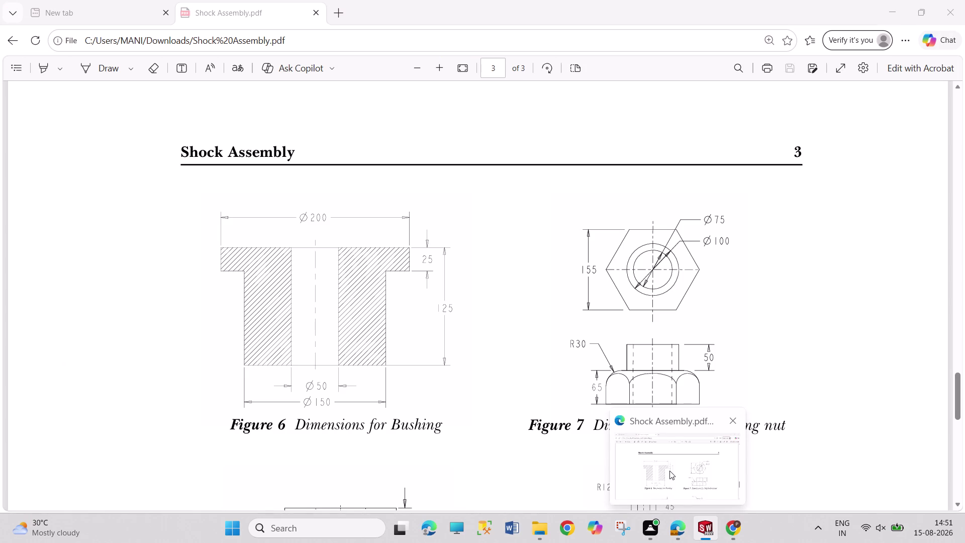
click(17, 53)
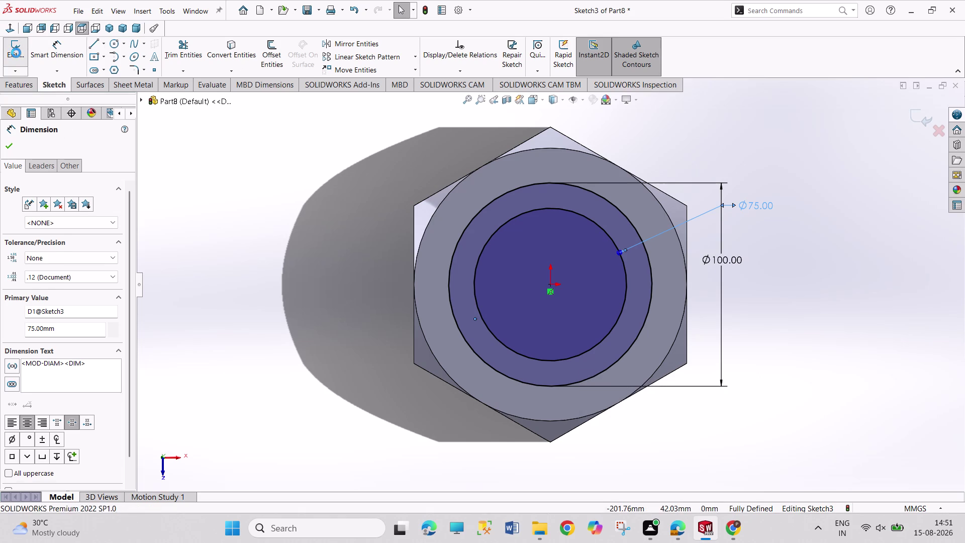
Extrude Sketch3's ring 50 mm blind as Boss-Extrude2, viewed in isometric.
click(26, 57)
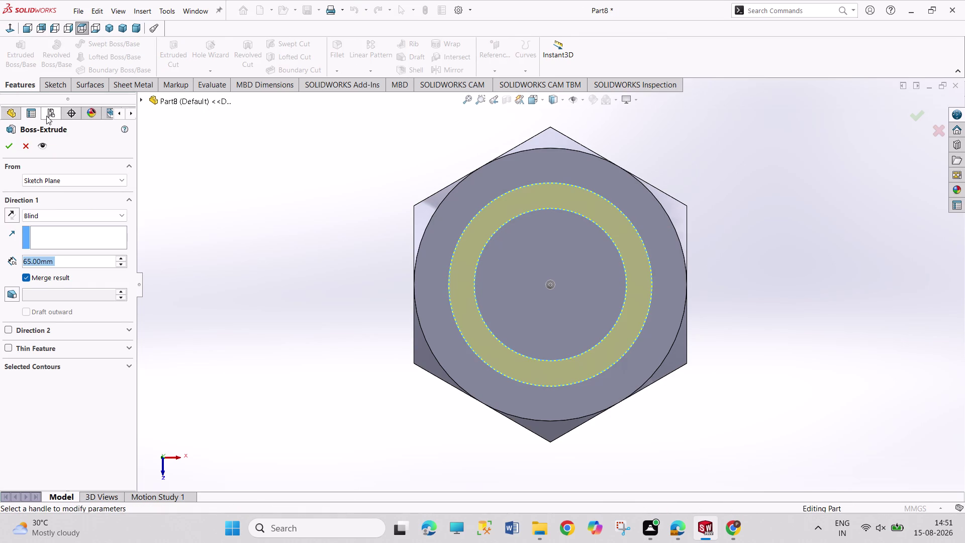
click(108, 27)
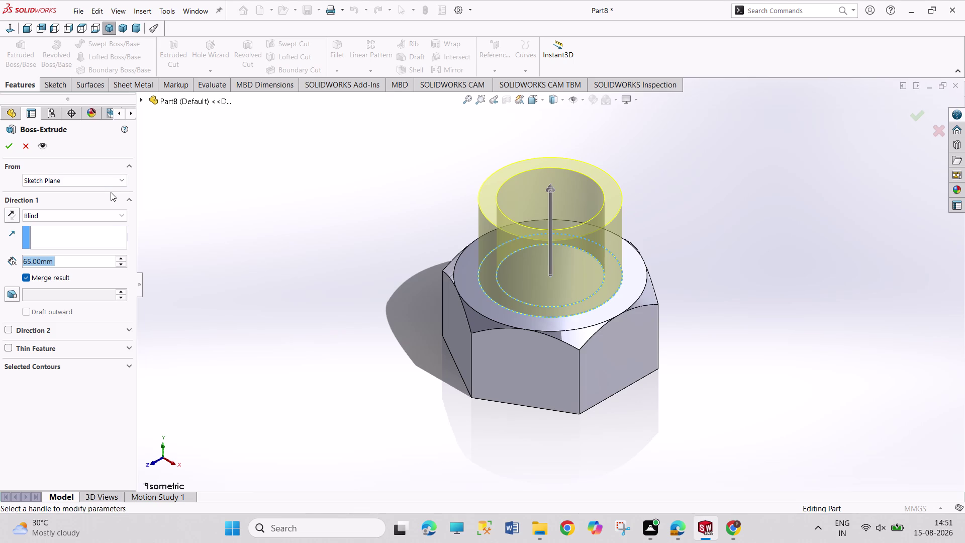
text(50)
key(Return)
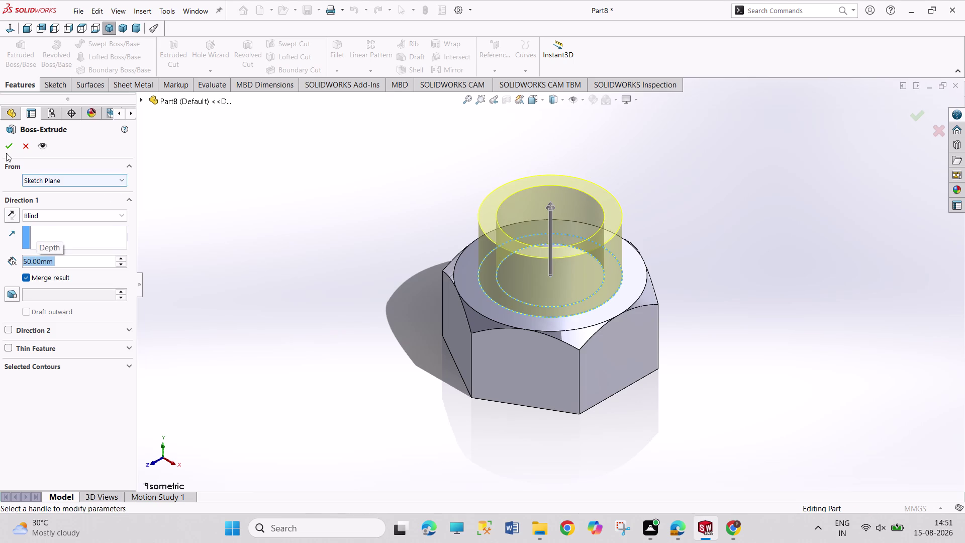
click(1, 146)
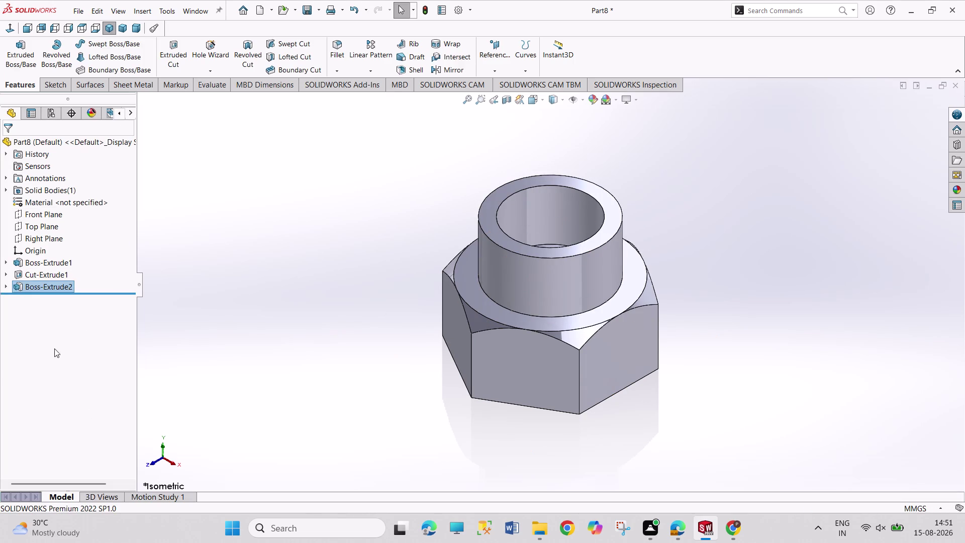
click(4, 287)
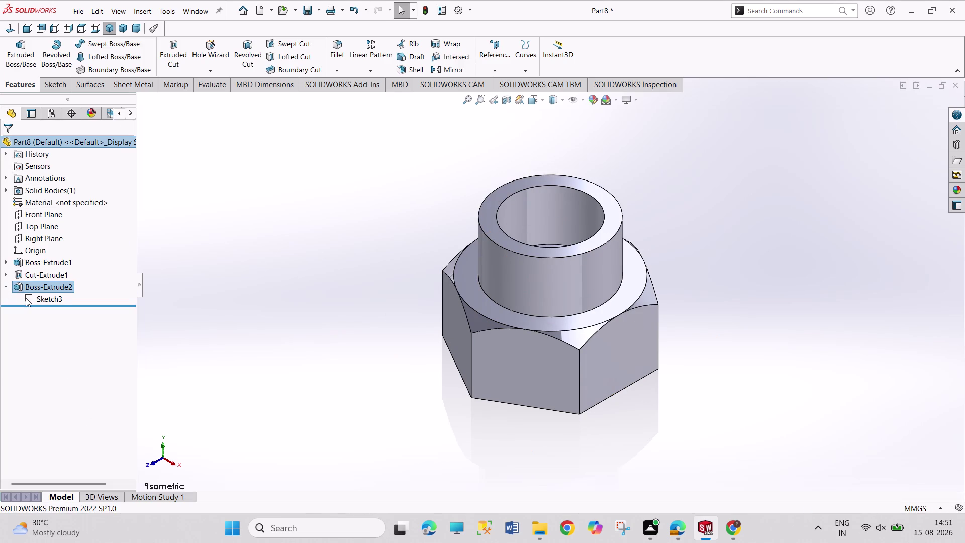
Start an Extruded Cut from Sketch3 and clear its selected contours.
click(25, 297)
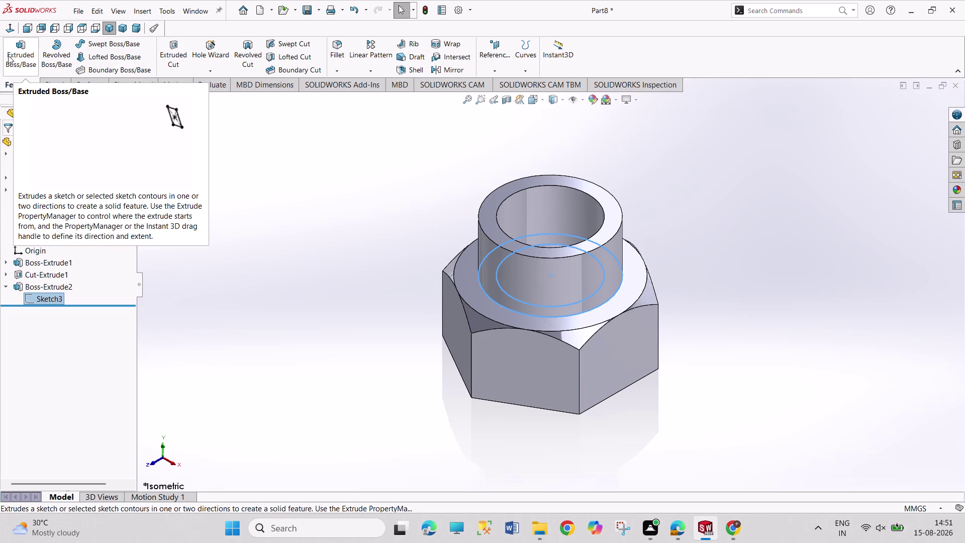
click(170, 53)
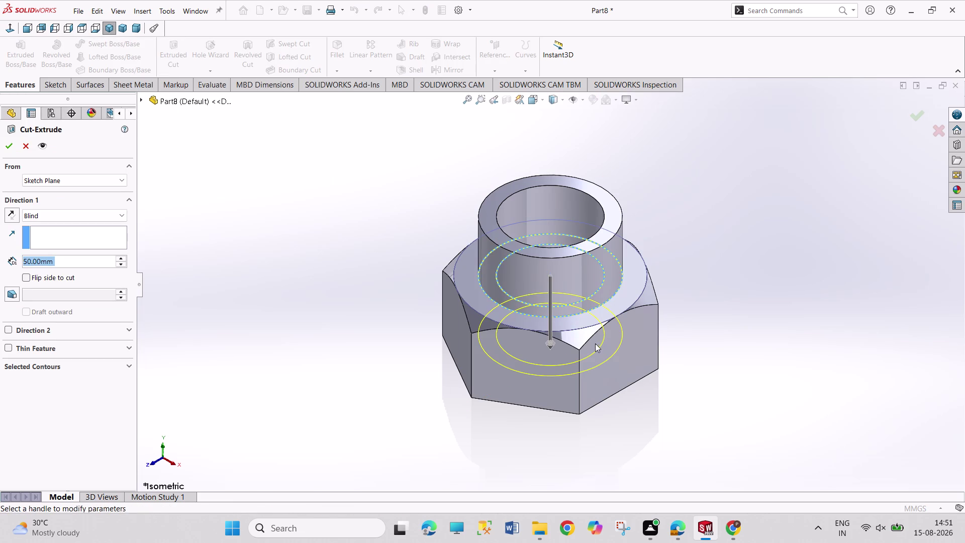
click(123, 366)
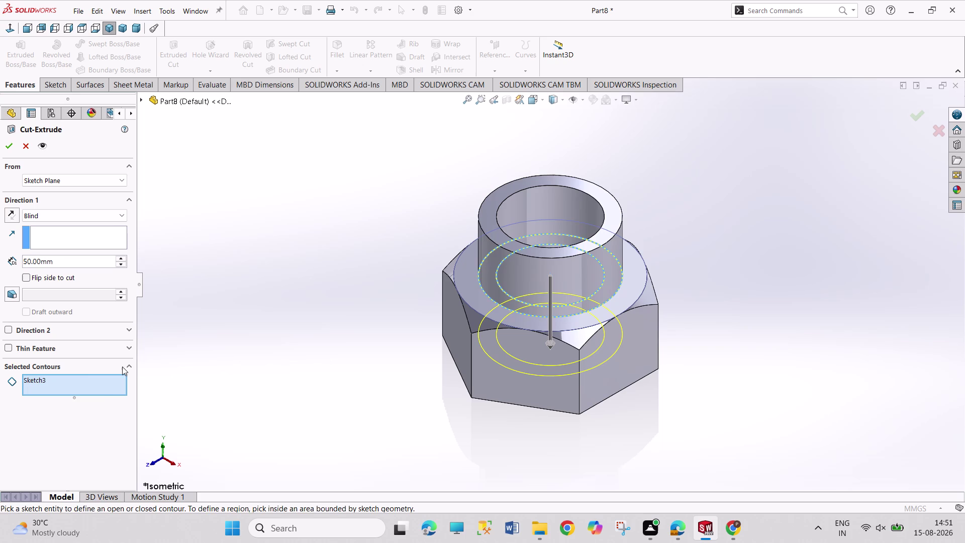
right_click(83, 383)
click(96, 388)
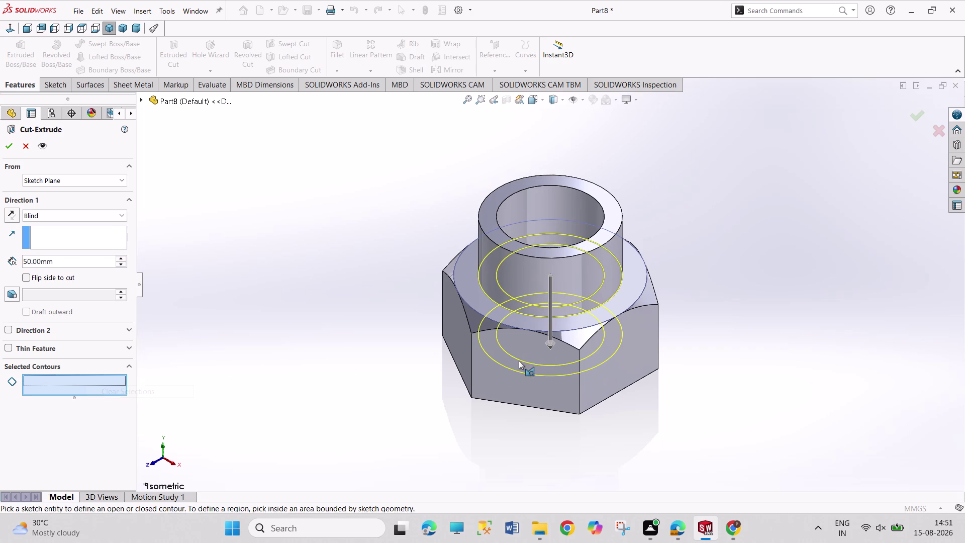
Cut the Ø75 circle region 50 mm deep, checking the underside before confirming.
click(100, 379)
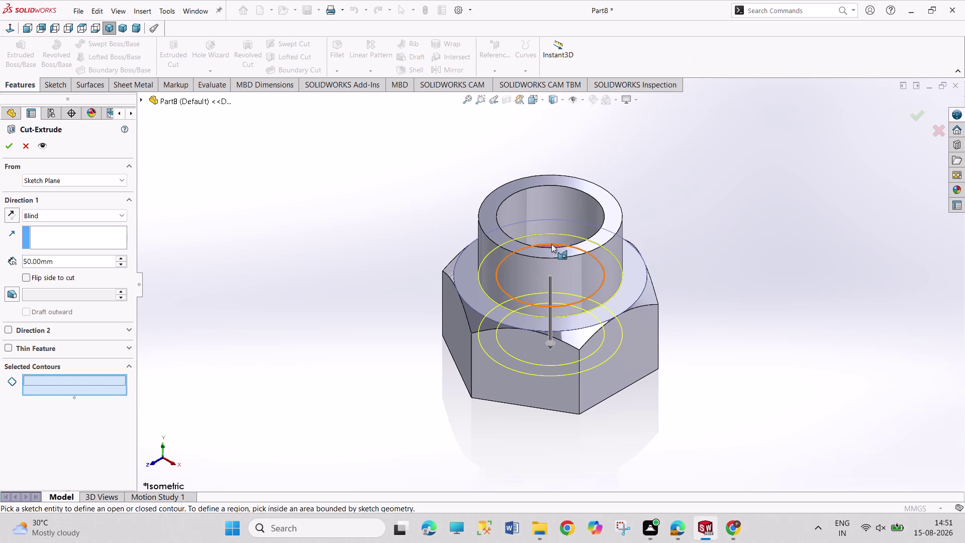
click(573, 363)
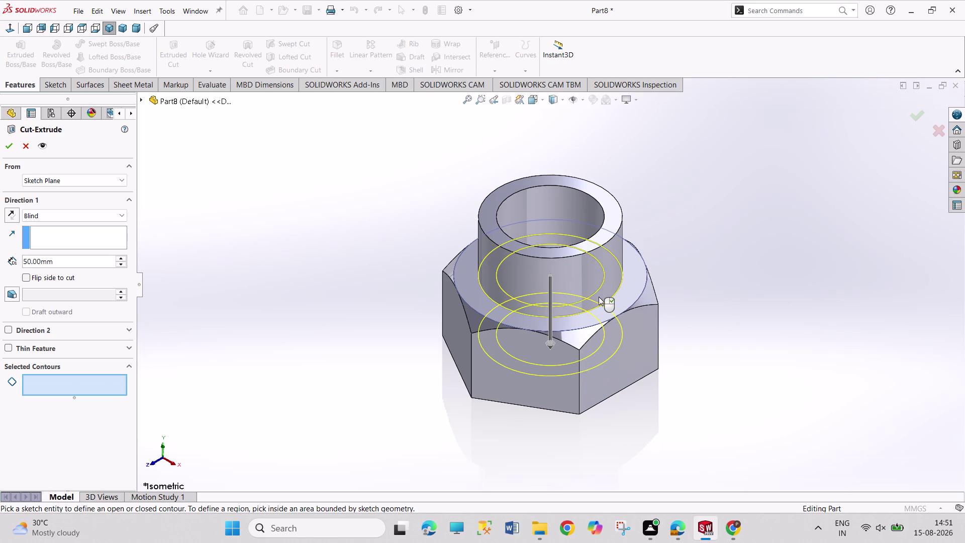
click(599, 283)
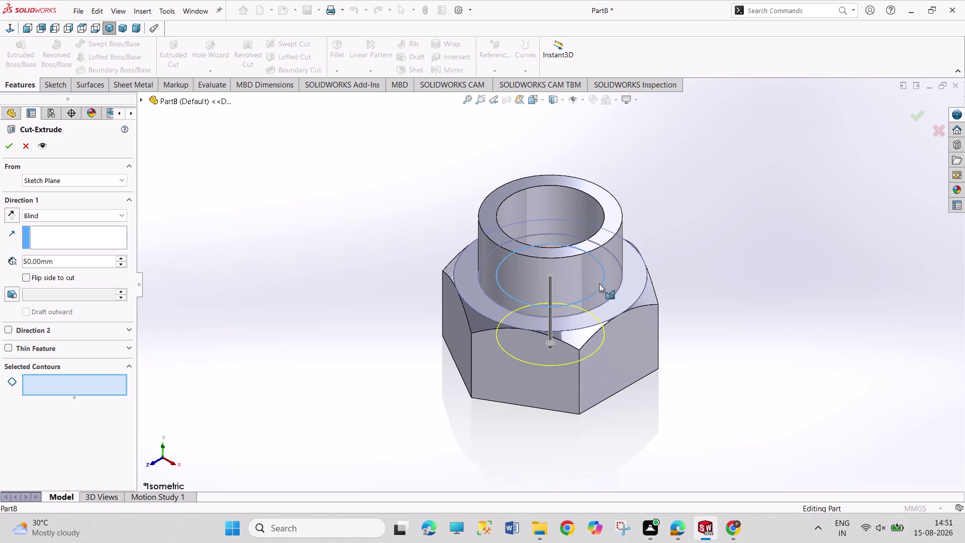
middle_drag(695, 206, 687, 335)
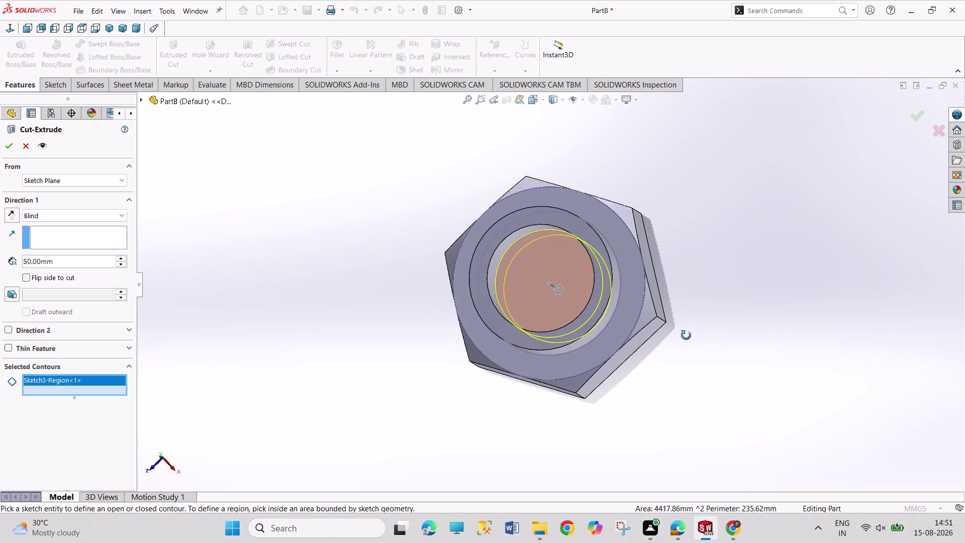
middle_drag(686, 336, 686, 336)
click(4, 147)
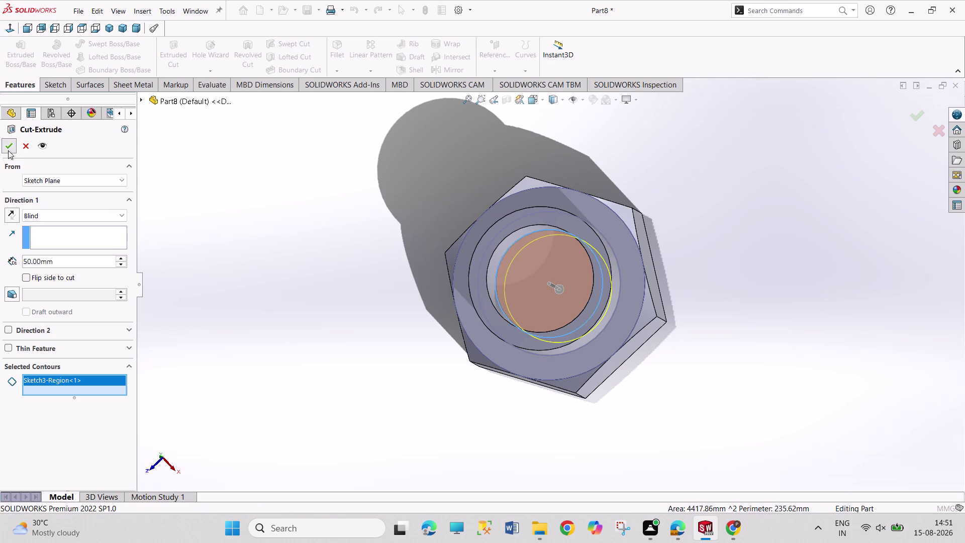
middle_drag(195, 181, 215, 84)
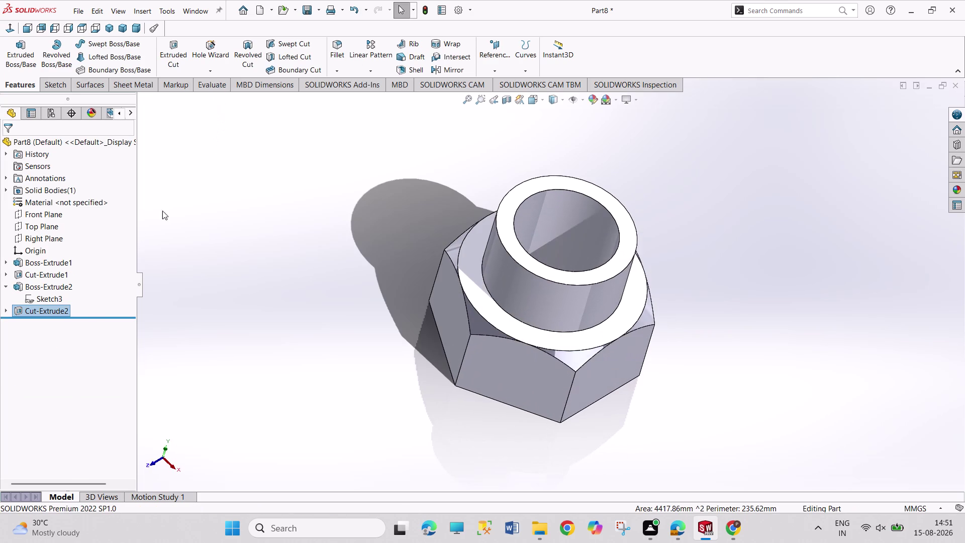
Edit Cut-Extrude2 and change its blind depth to 120 mm.
right_click(41, 309)
click(49, 277)
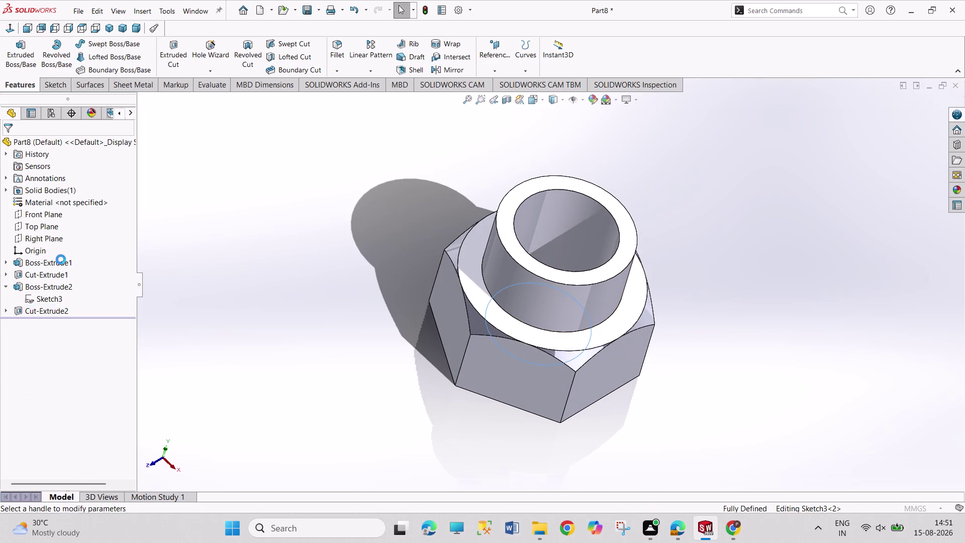
triple_click(120, 260)
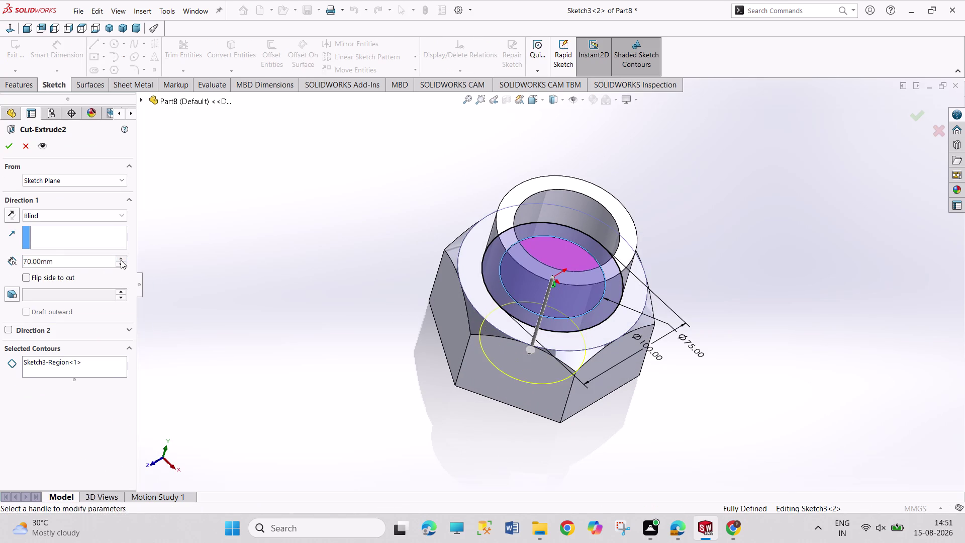
triple_click(121, 260)
click(121, 260)
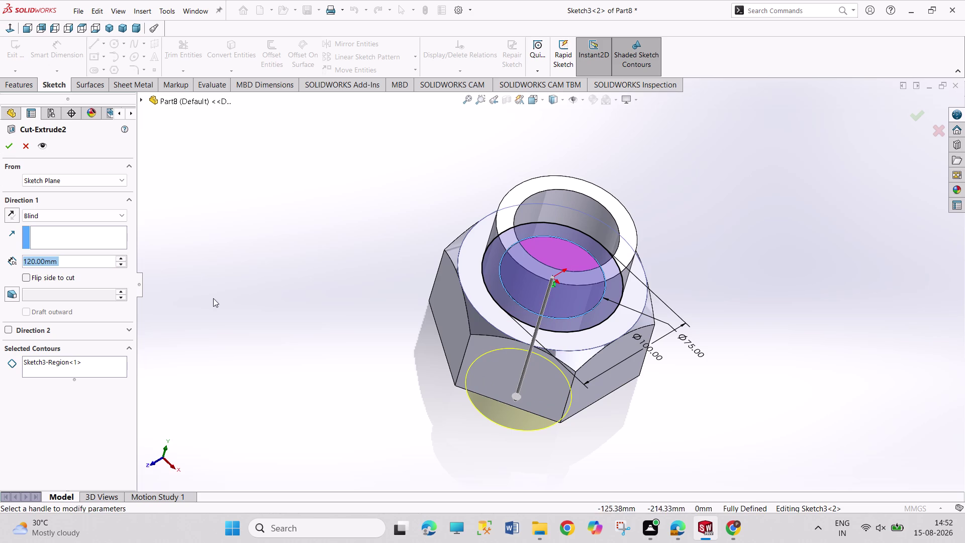
middle_drag(217, 305, 257, 206)
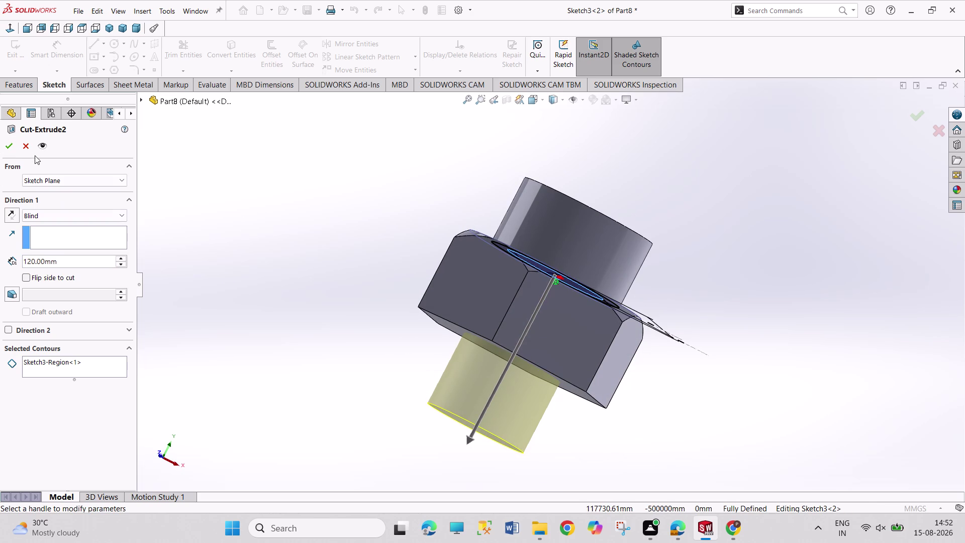
click(11, 150)
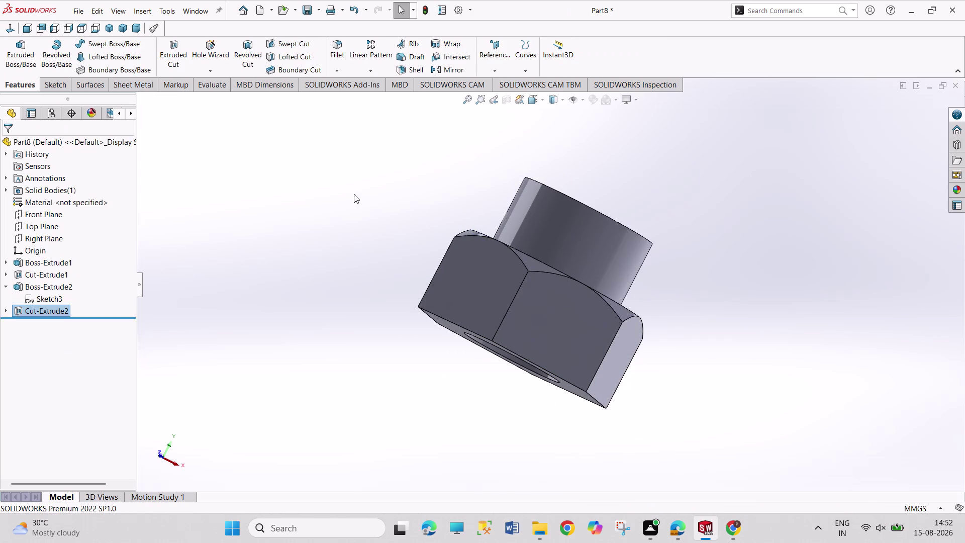
Orbit around the nut to inspect the bore through the hex and collar.
middle_drag(379, 264, 489, 331)
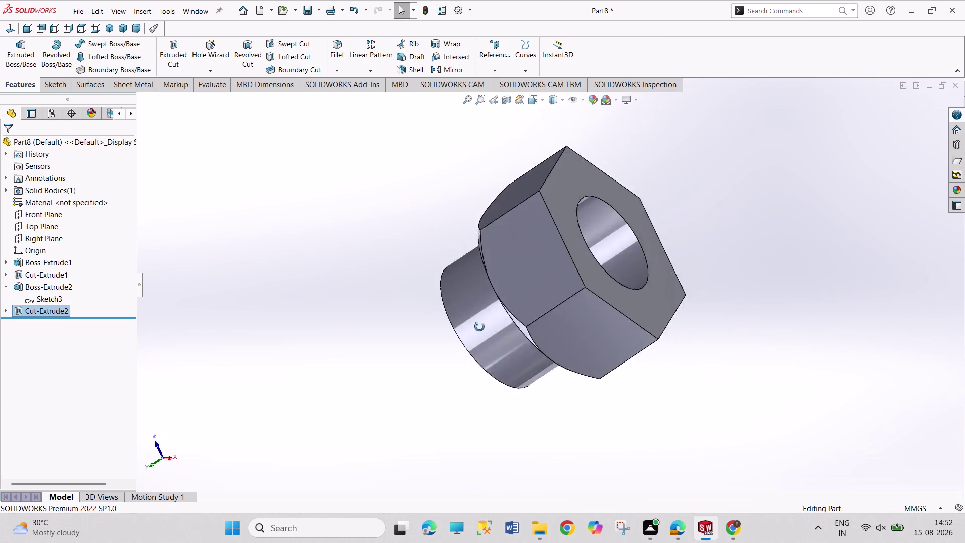
middle_drag(489, 331, 418, 368)
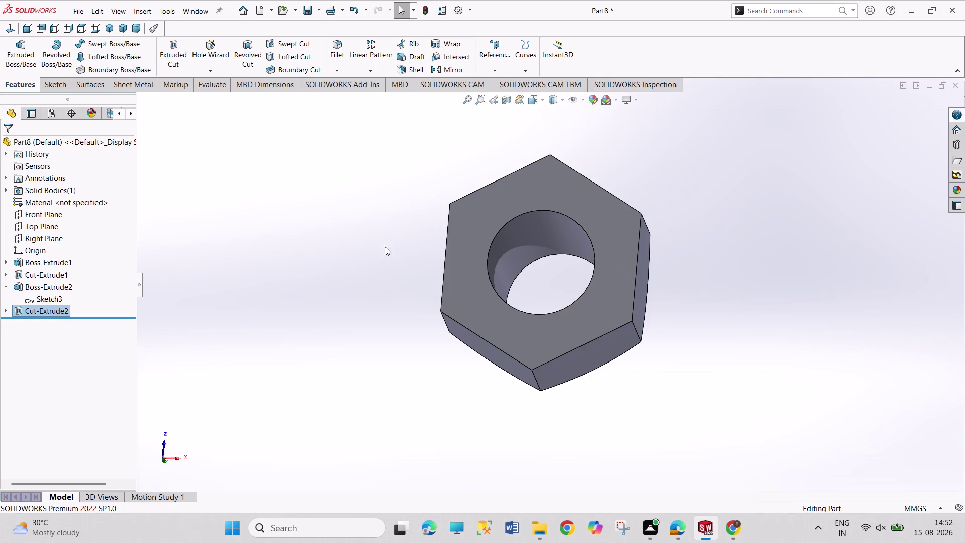
scroll(down, 3)
scroll(up, 3)
middle_drag(422, 269, 366, 253)
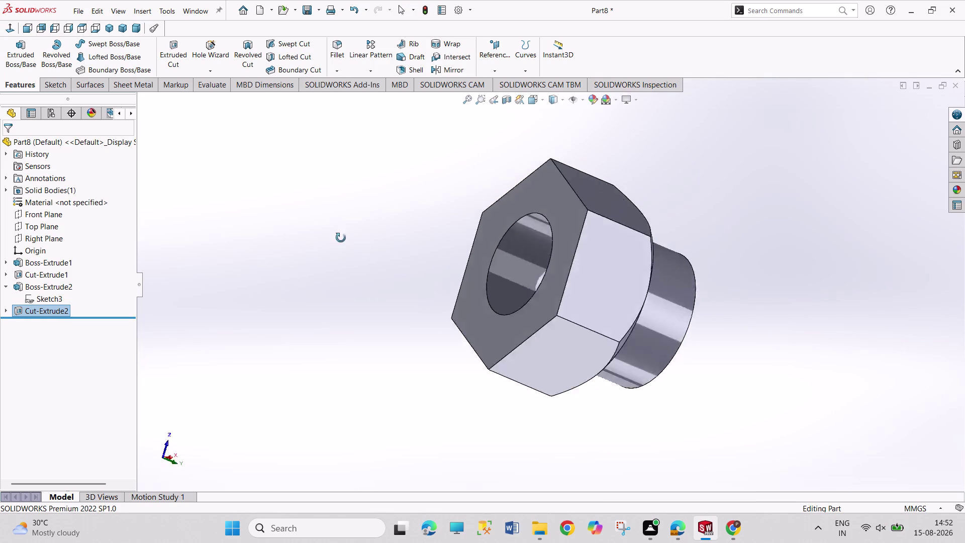
middle_drag(366, 253, 282, 197)
middle_drag(724, 416, 723, 406)
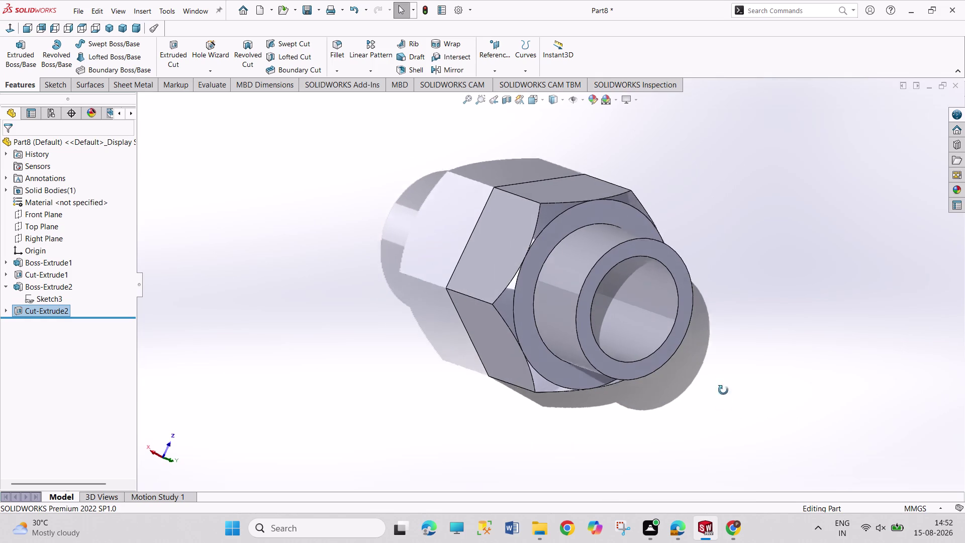
middle_drag(724, 406, 701, 244)
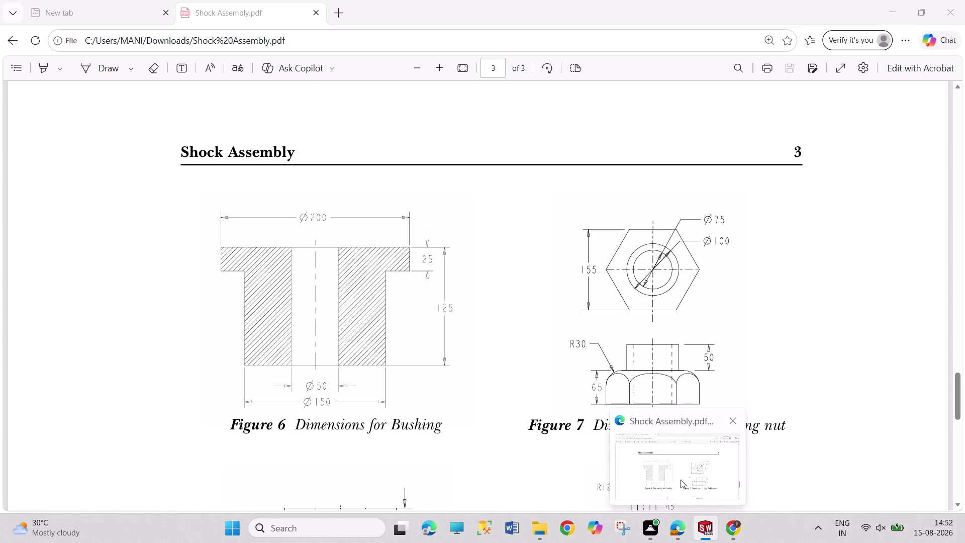
click(681, 479)
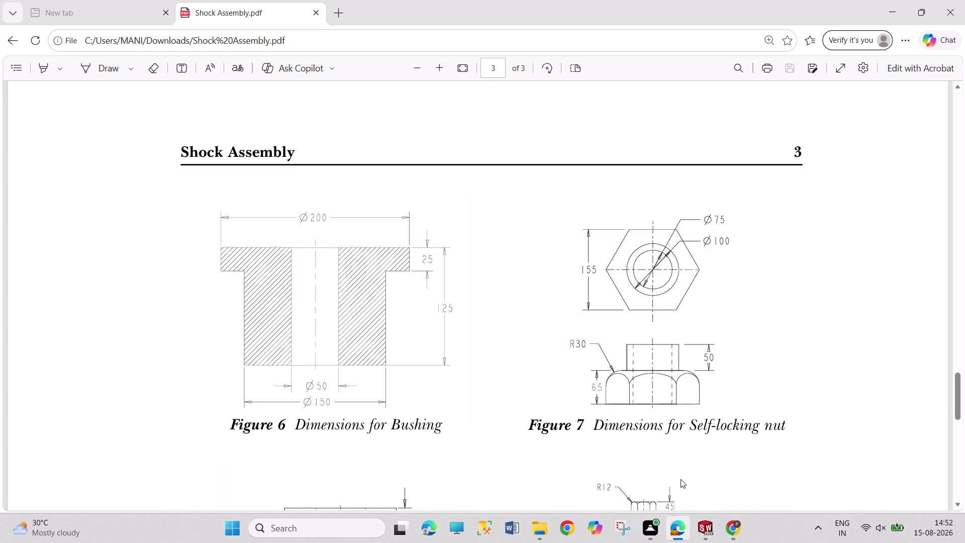
scroll(down, 3)
scroll(down, 3)
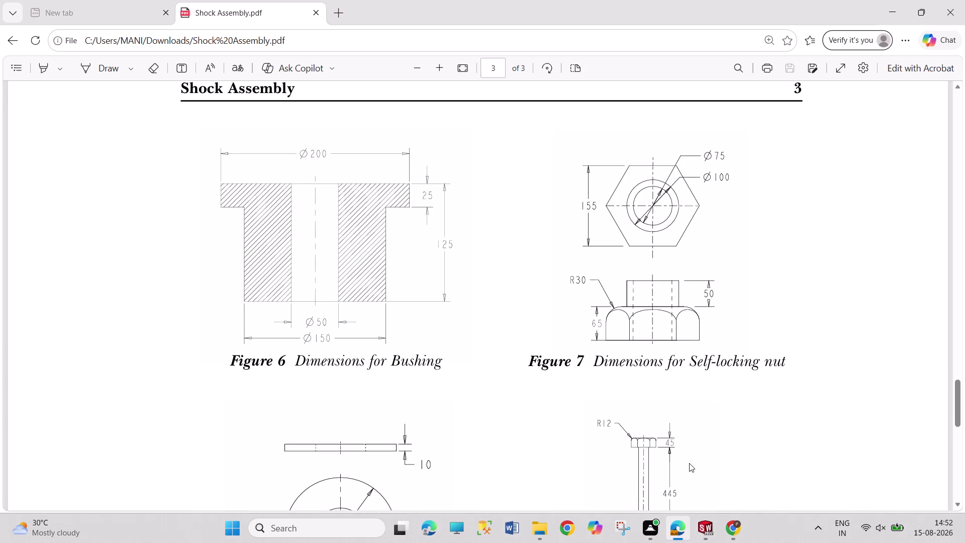
scroll(down, 3)
scroll(down, 3)
scroll(up, 3)
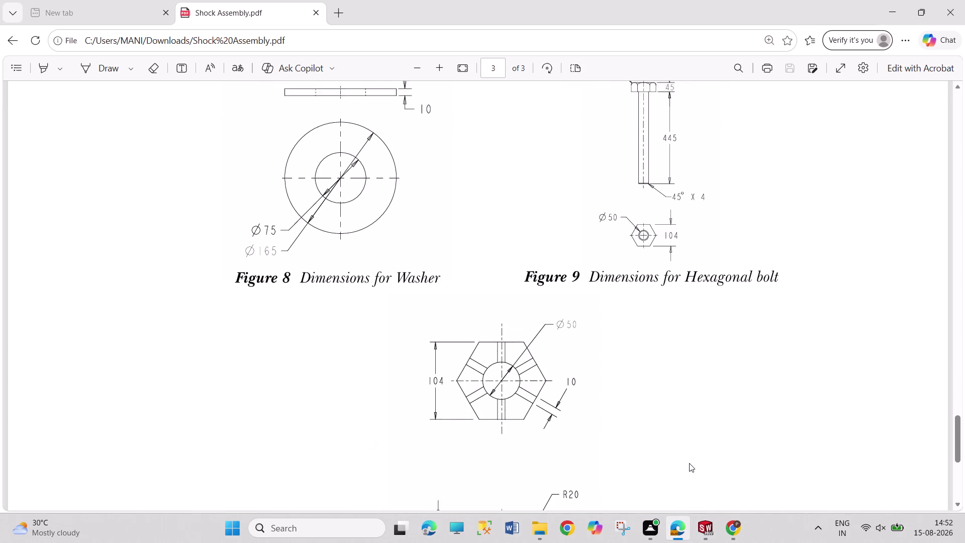
click(711, 522)
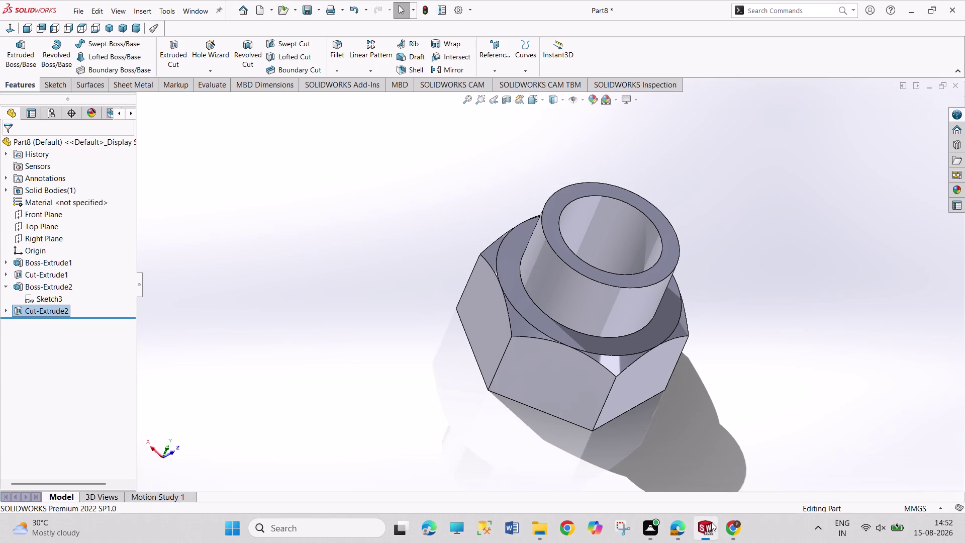
Save the part in the FUJI folder, starting from the bushing file's name.
key(ctrl+s)
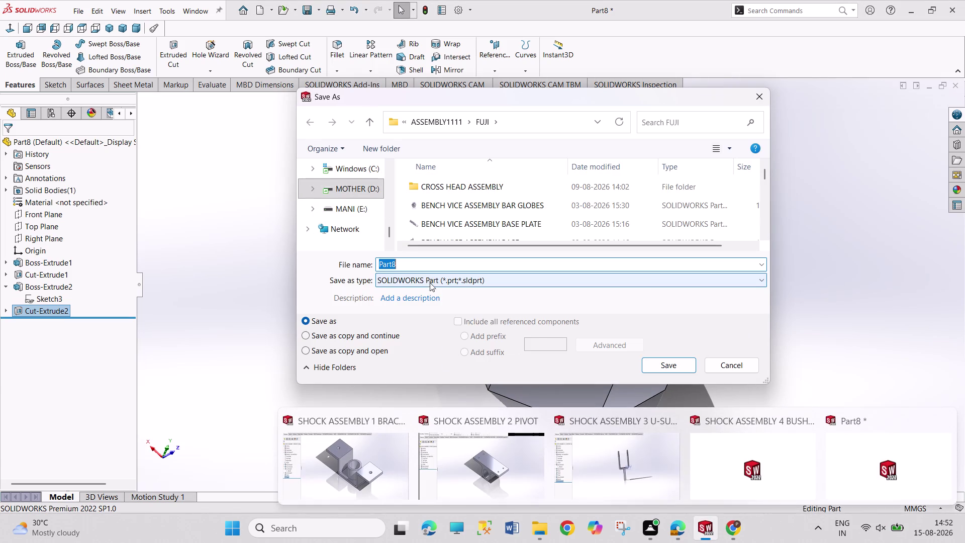
scroll(down, 3)
scroll(down, 3)
scroll(down, 3)
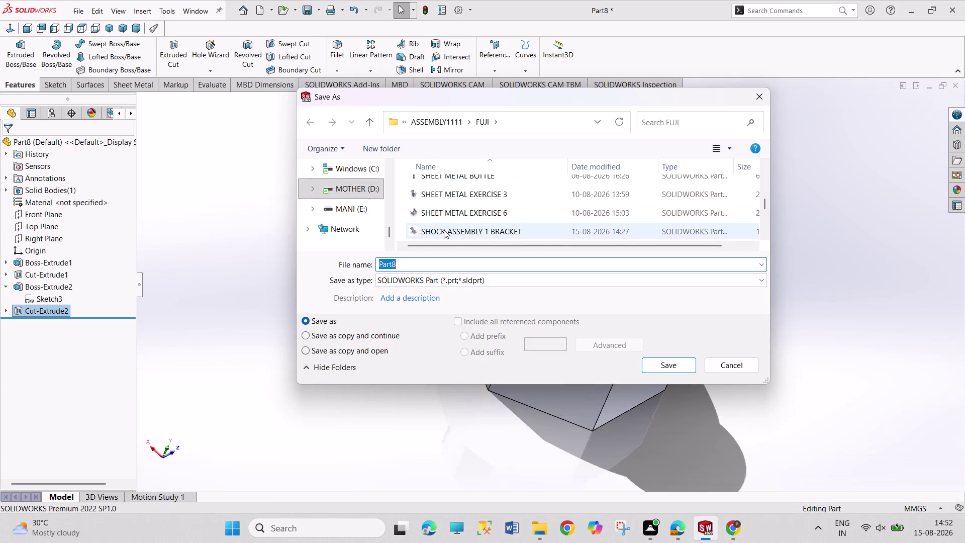
scroll(down, 3)
scroll(down, 3)
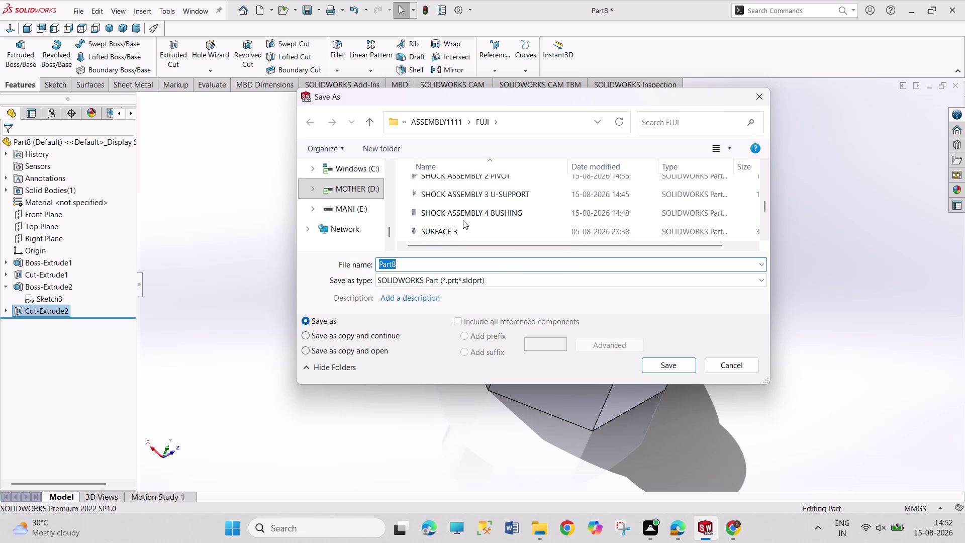
double_click(466, 217)
click(549, 261)
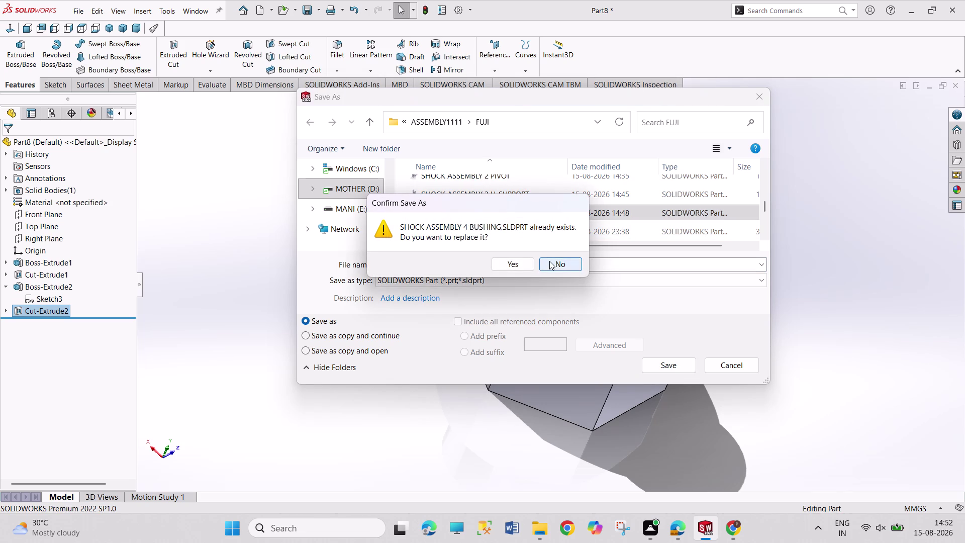
double_click(526, 266)
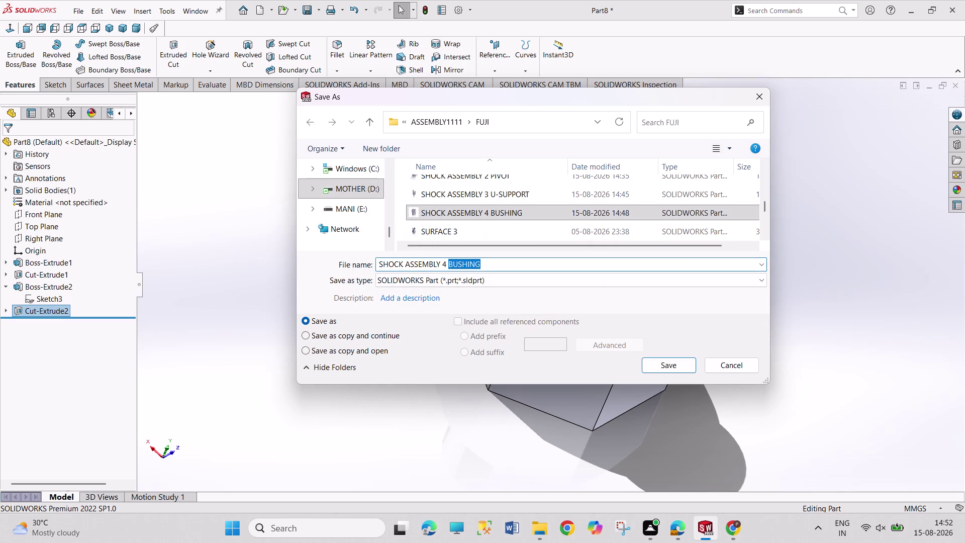
Change the file name to SHOCK ASSEMBLY 5 SELF LOCKING NUT and save.
key(BackSpace)
key(BackSpace)
key(BackSpace)
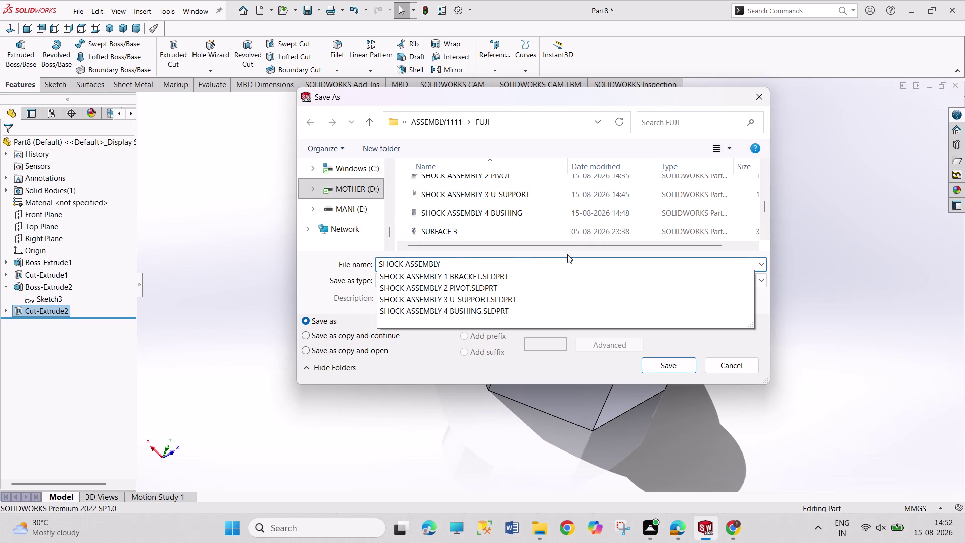
key(5)
key(space)
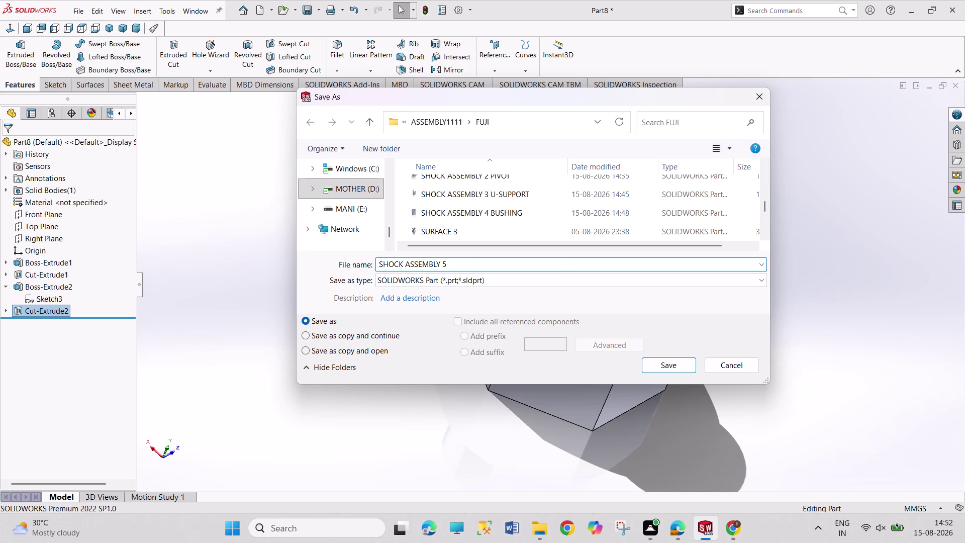
key(s)
text(EL)
text(F)
key(space)
text(LOCKIN)
text(G NUT)
key(Return)
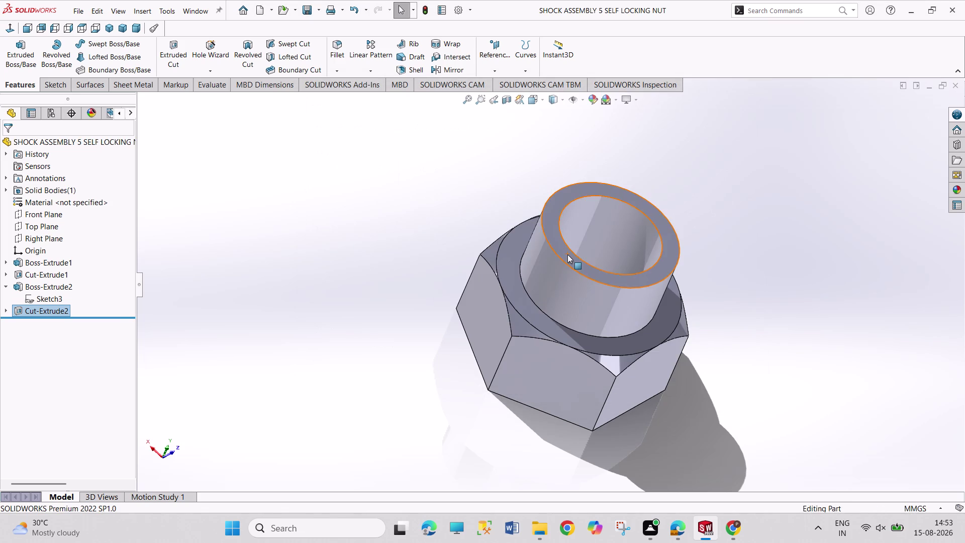